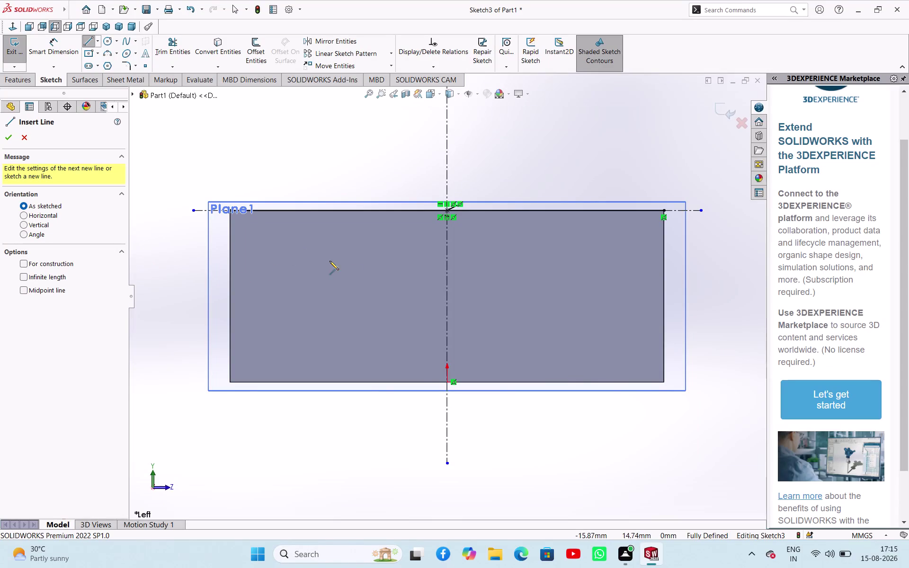
Draw the profile's vertical rise and first horizontal steps from the block's top edge.
click(449, 211)
click(361, 210)
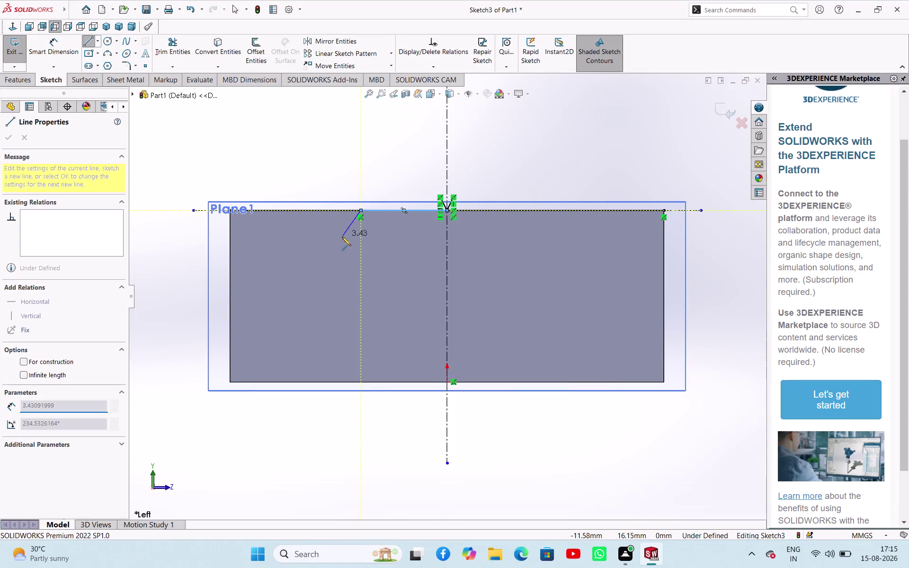
click(364, 155)
click(340, 158)
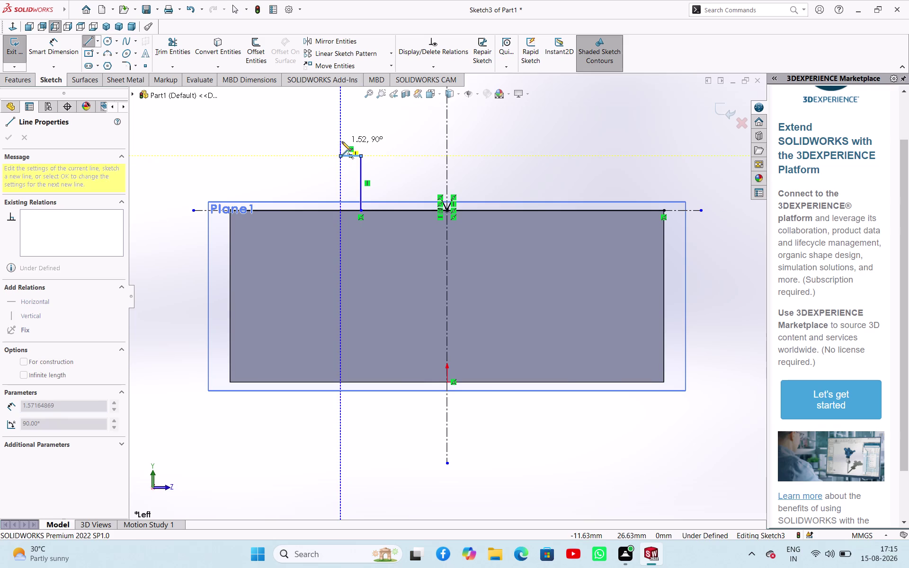
click(341, 139)
click(382, 138)
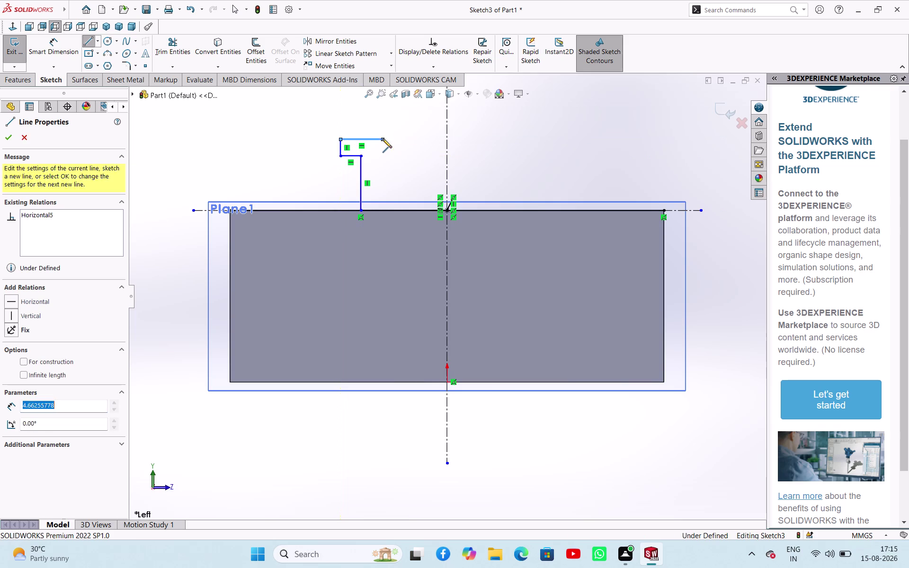
click(384, 124)
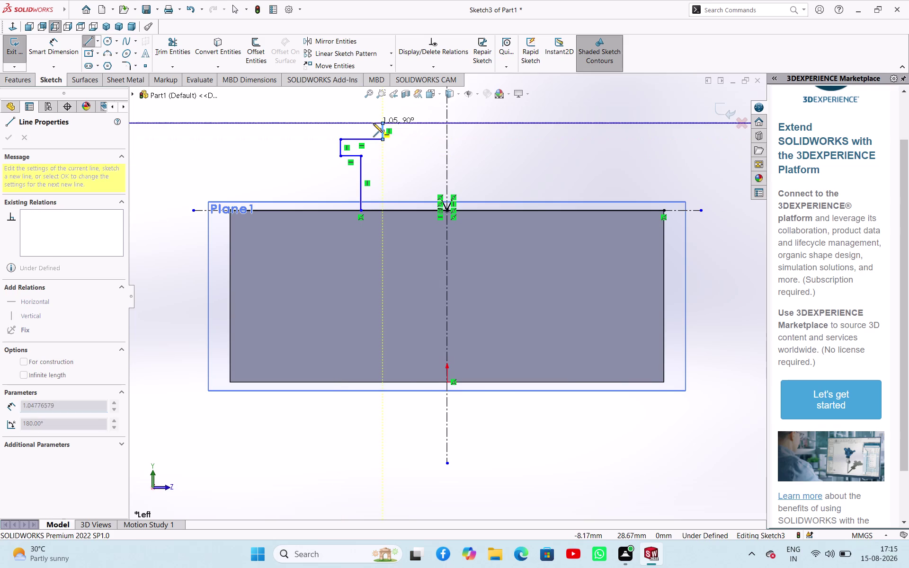
click(368, 123)
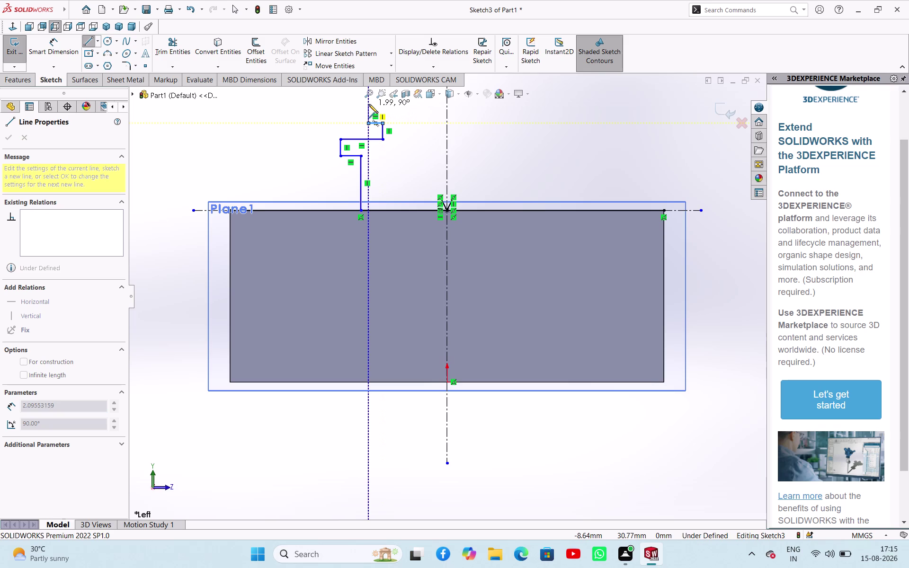
Add the top segment, slope, short drop and final line to the centerline, ending the chain.
scroll(down, 3)
scroll(down, 3)
scroll(up, 3)
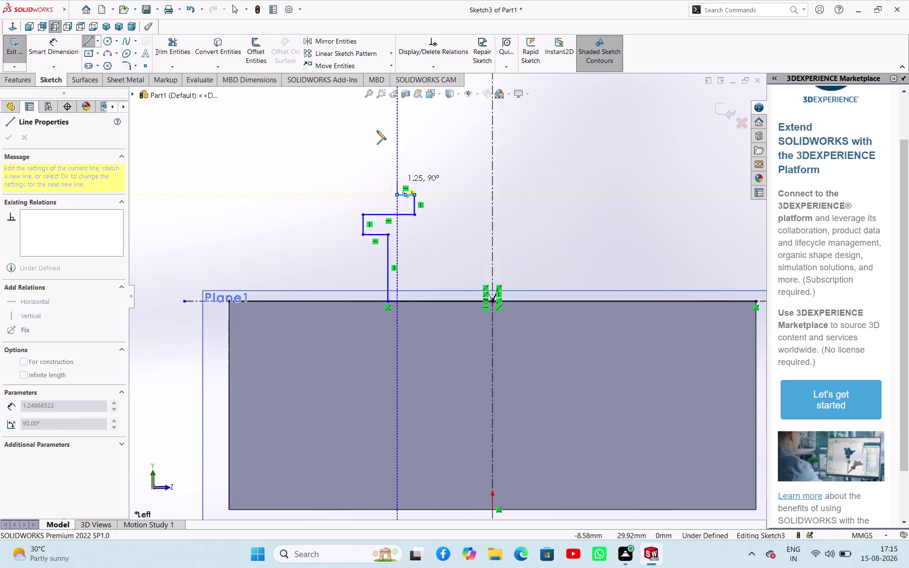
scroll(up, 3)
scroll(down, 3)
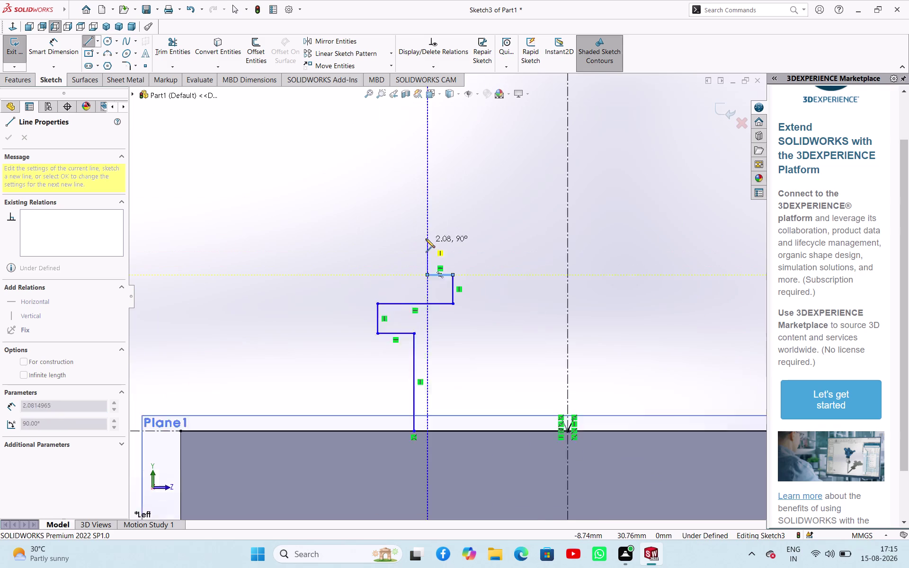
scroll(down, 3)
click(430, 254)
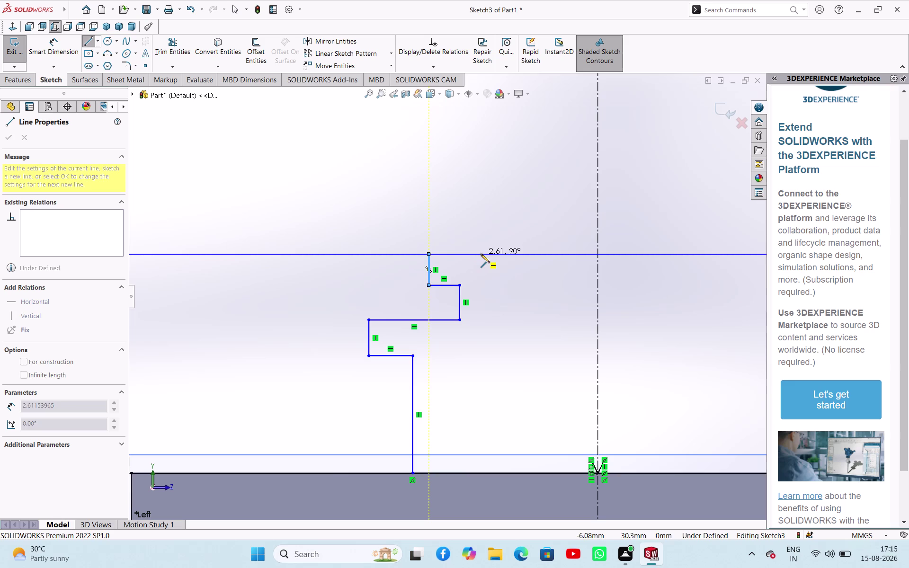
click(481, 254)
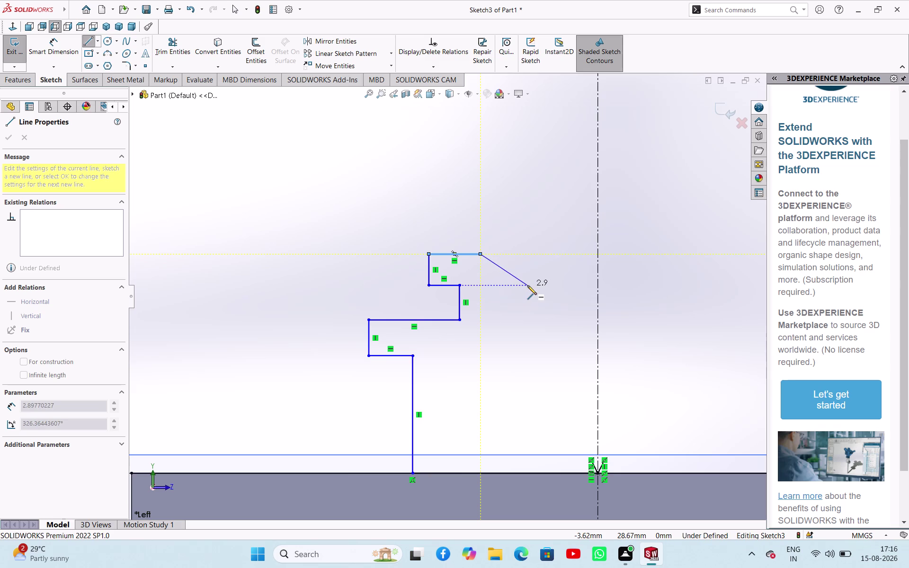
click(528, 286)
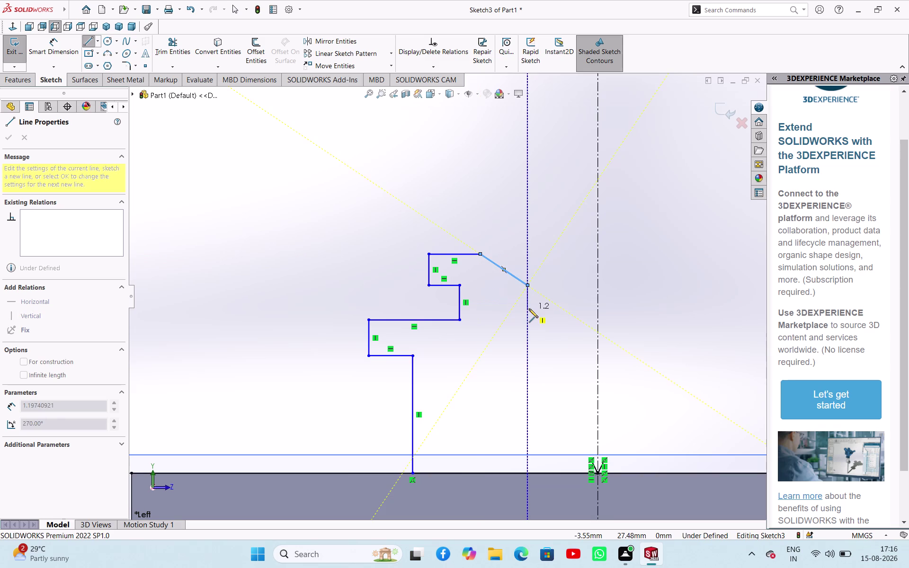
click(529, 308)
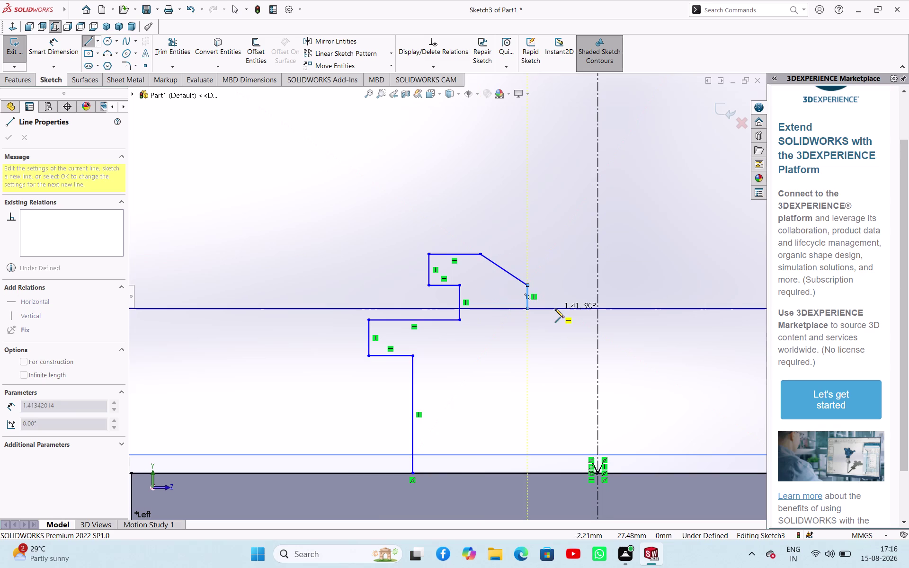
click(598, 310)
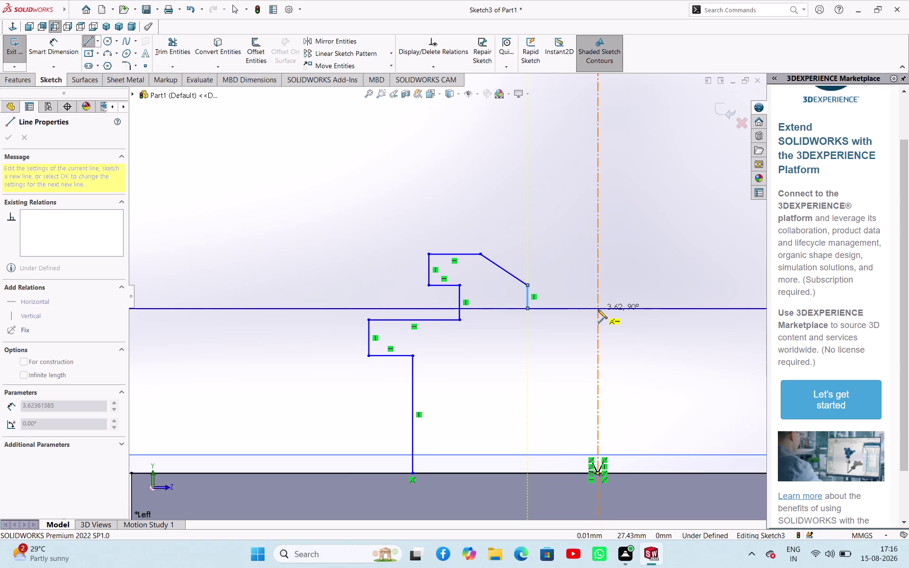
right_click(353, 155)
click(366, 166)
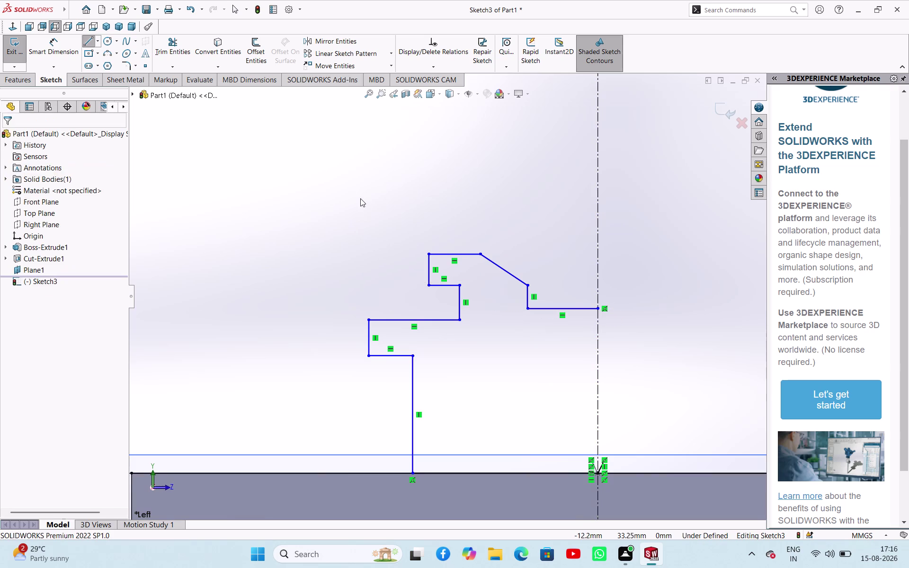
scroll(up, 3)
scroll(up, 3)
scroll(down, 3)
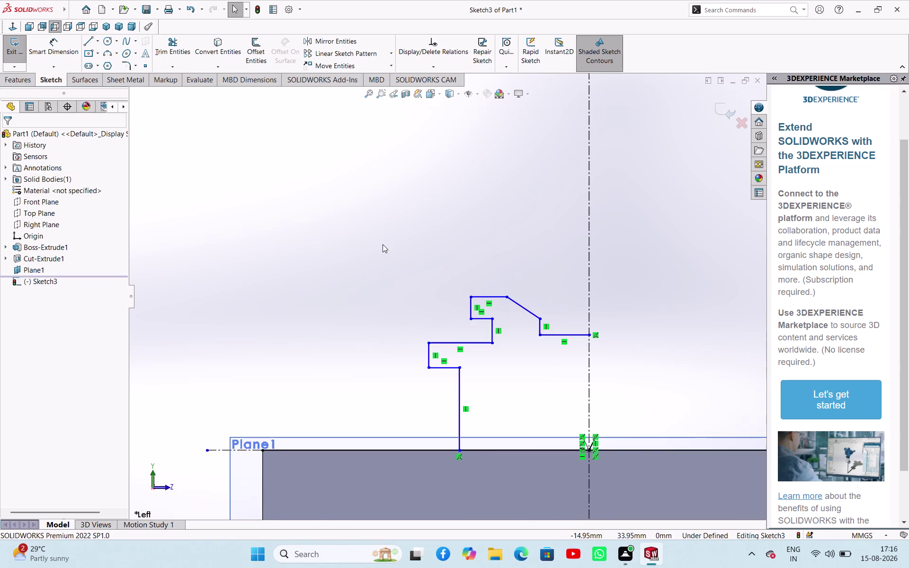
scroll(up, 3)
scroll(up, 3)
scroll(down, 3)
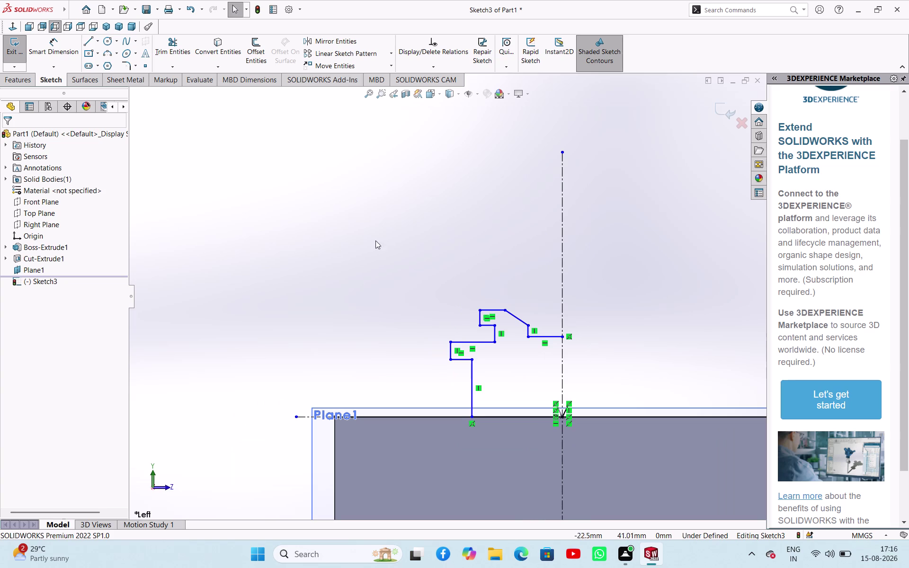
right_drag(371, 272, 387, 176)
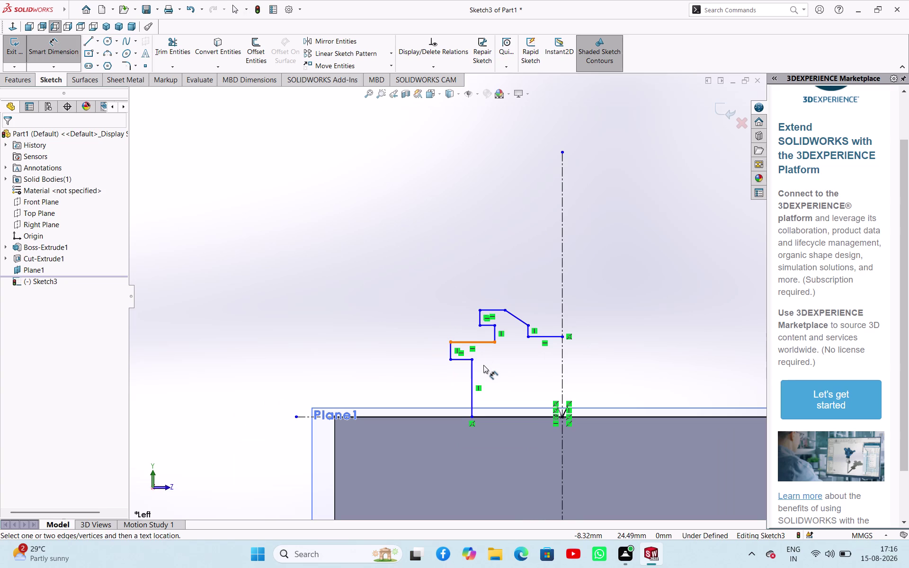
Dimension the outer vertical line 24 mm from the centerline.
click(562, 375)
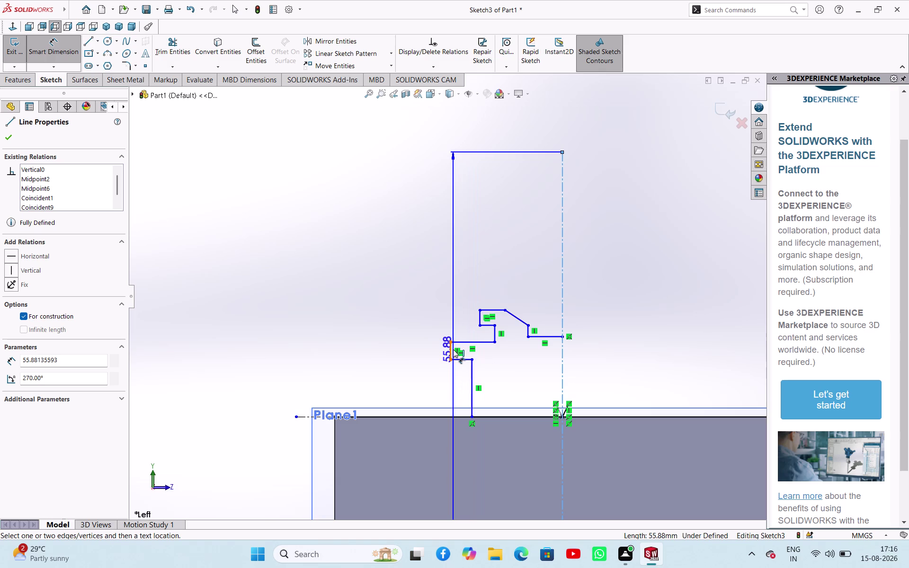
click(451, 349)
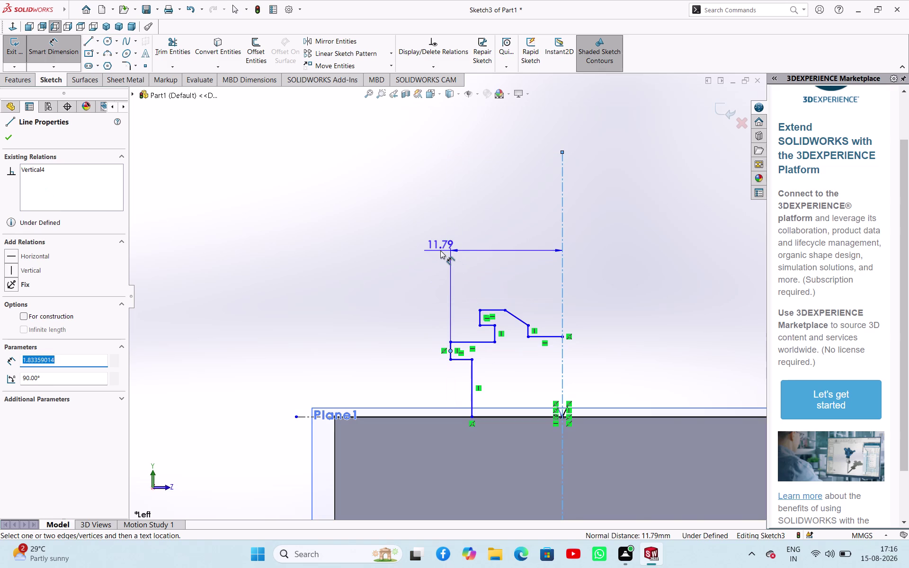
click(441, 251)
text(2)
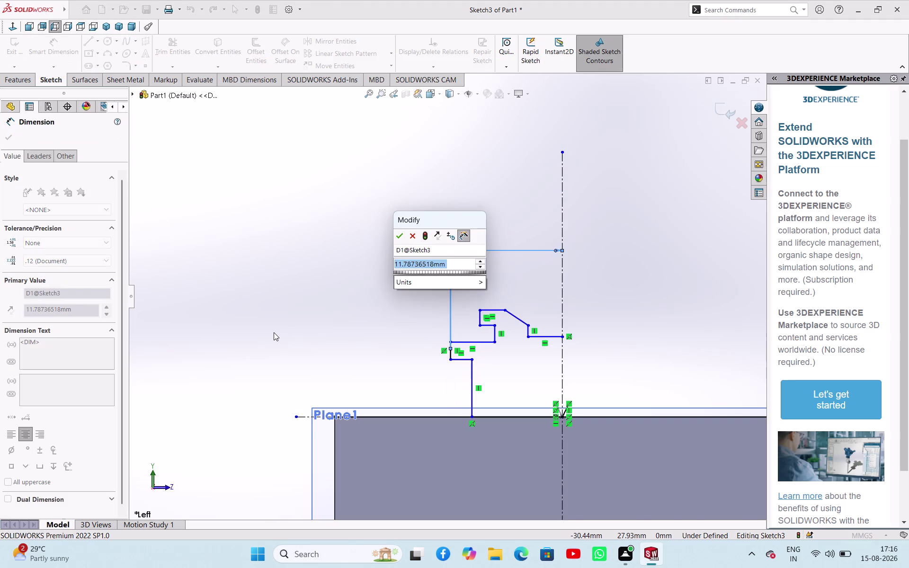
text(4)
key(Return)
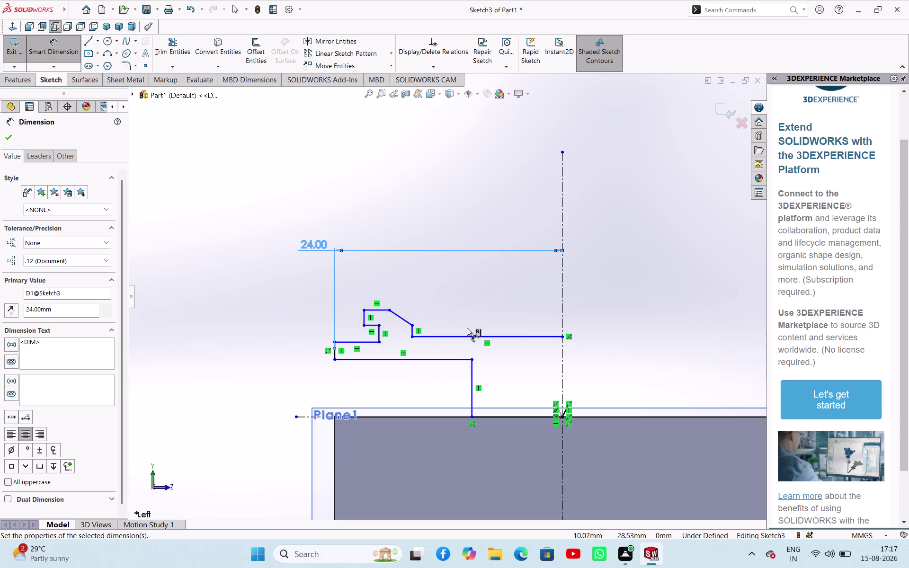
Dimension the top horizontal line 54 mm above the block's bottom edge.
scroll(up, 3)
scroll(down, 3)
scroll(up, 3)
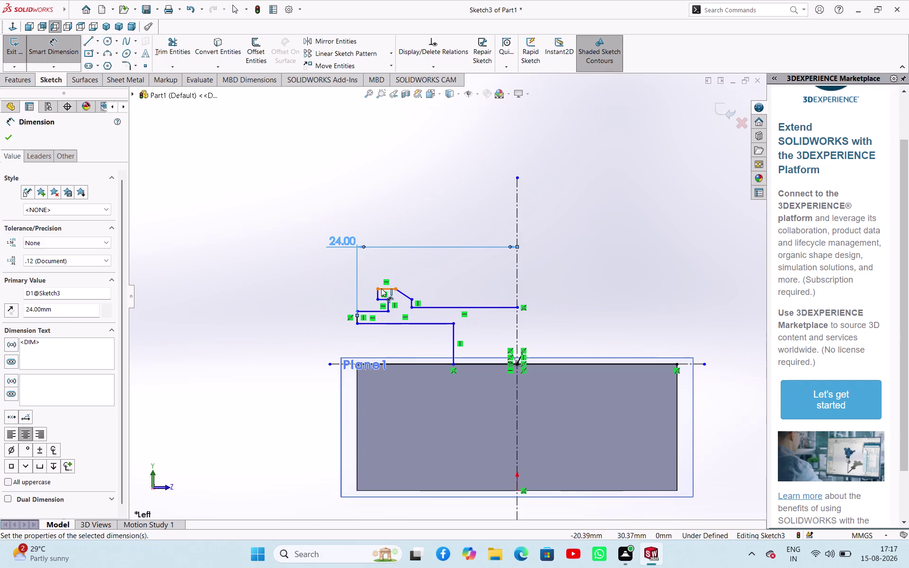
click(381, 288)
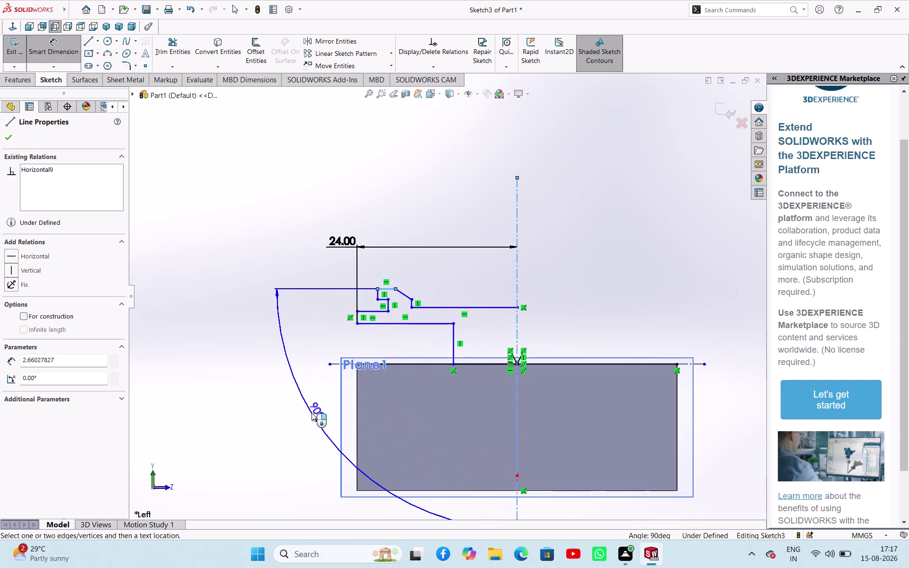
key(Escape)
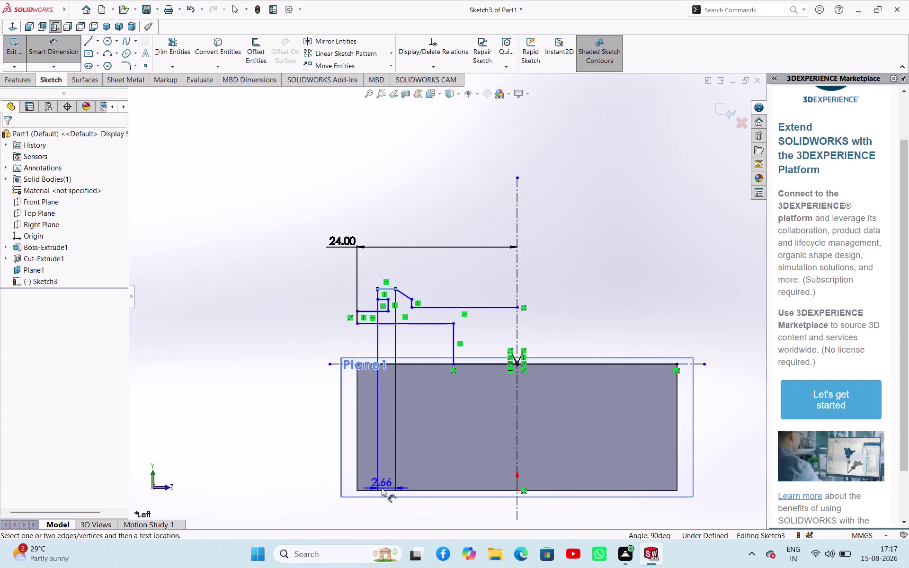
click(382, 489)
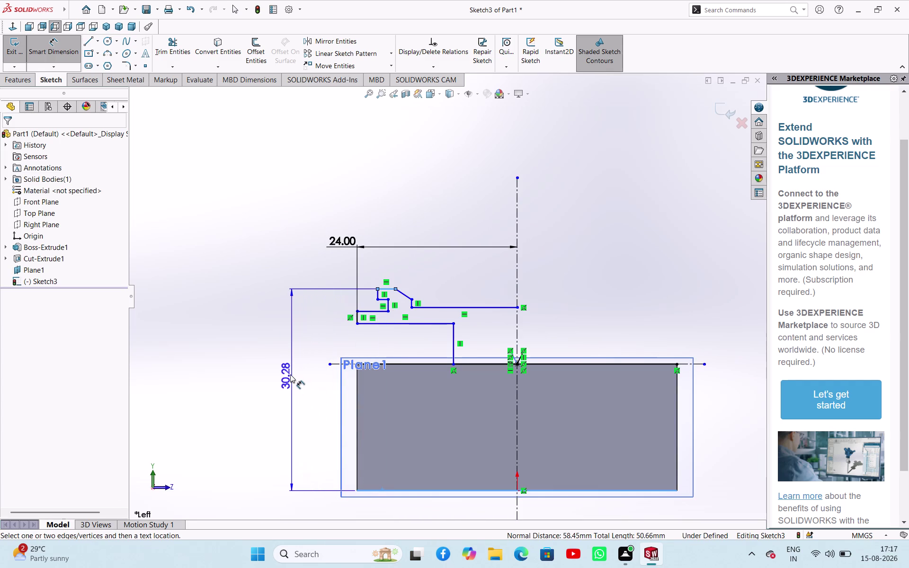
click(289, 374)
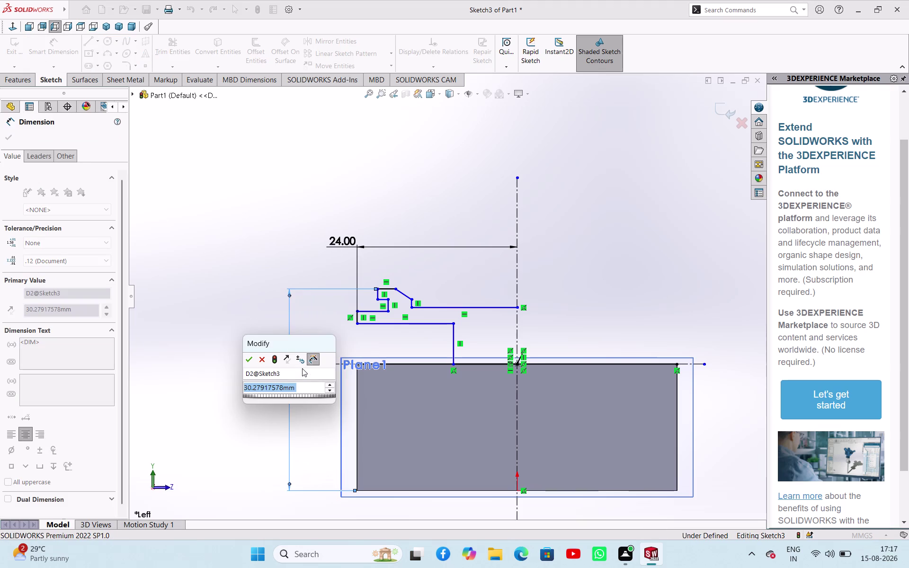
text(54)
key(Return)
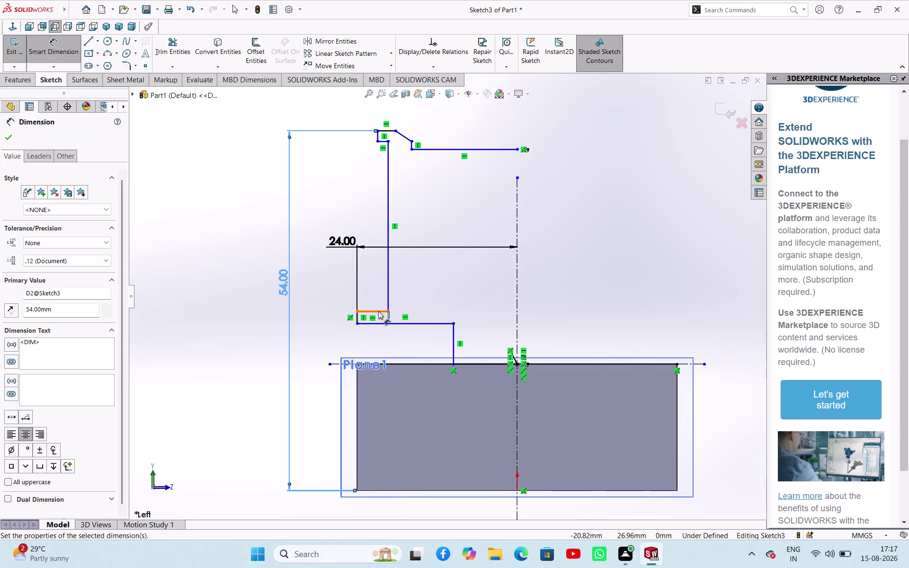
Dimension a horizontal step 43 mm above the block's bottom edge.
click(383, 142)
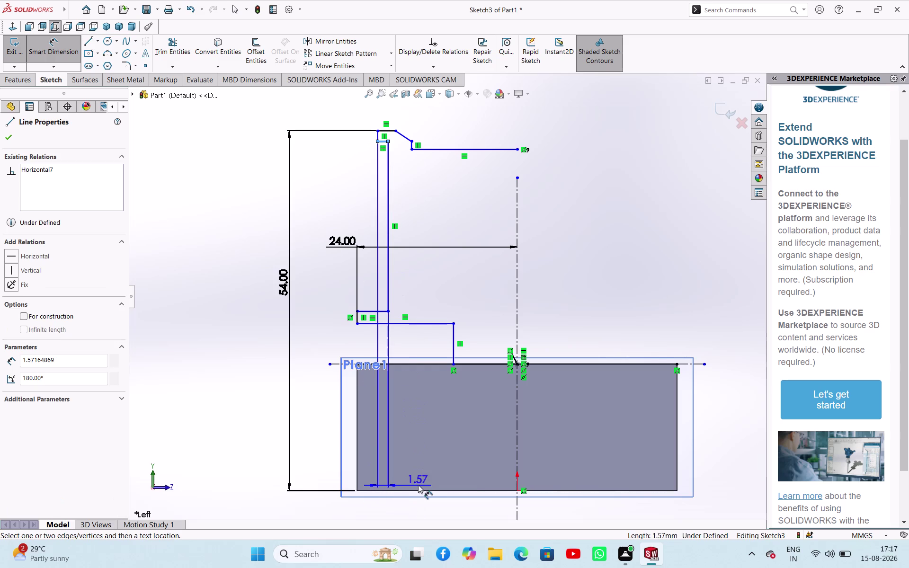
click(419, 492)
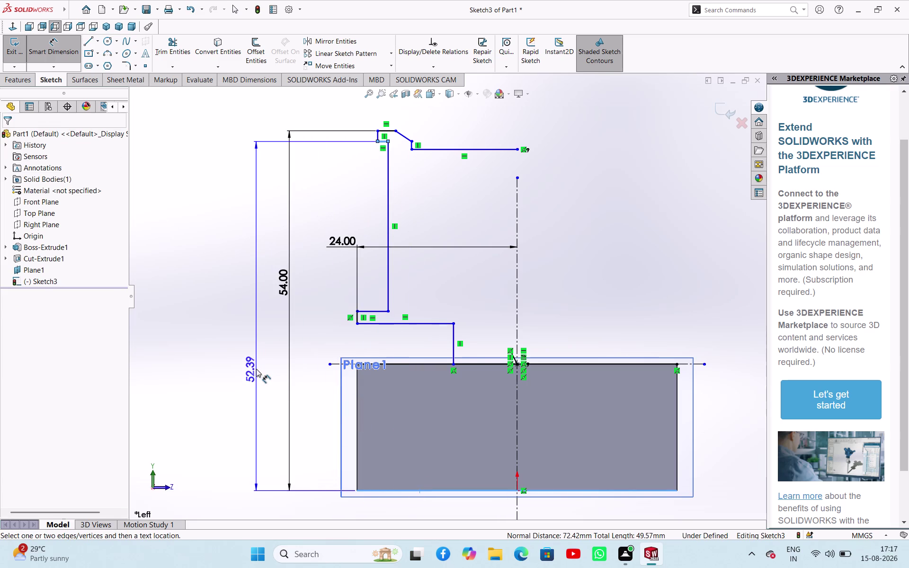
click(256, 368)
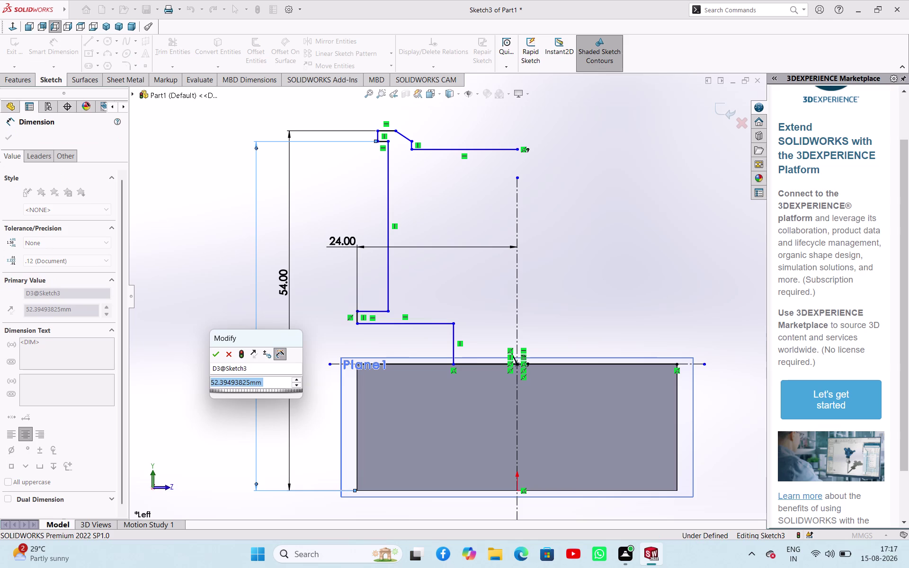
text(43)
key(Return)
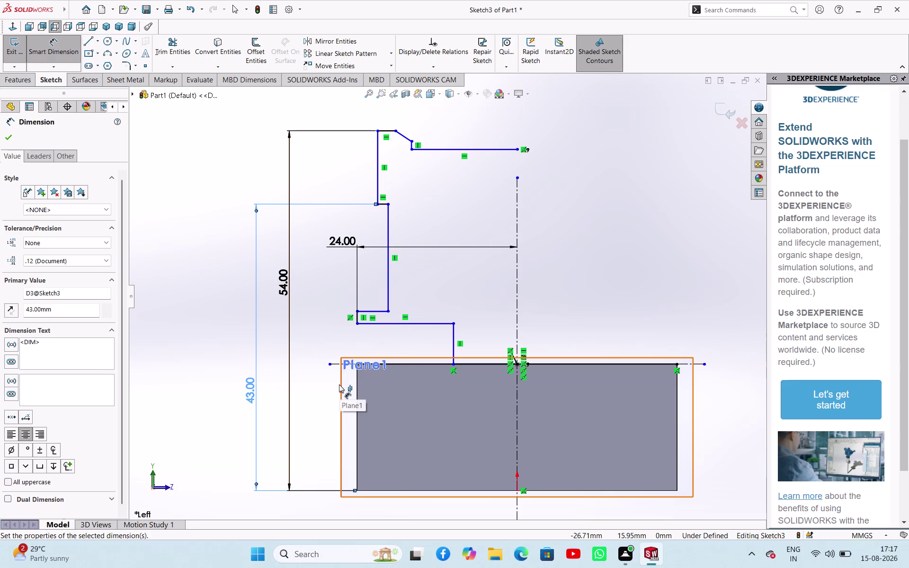
Dimension the lower step line 32 mm above the base line.
scroll(down, 3)
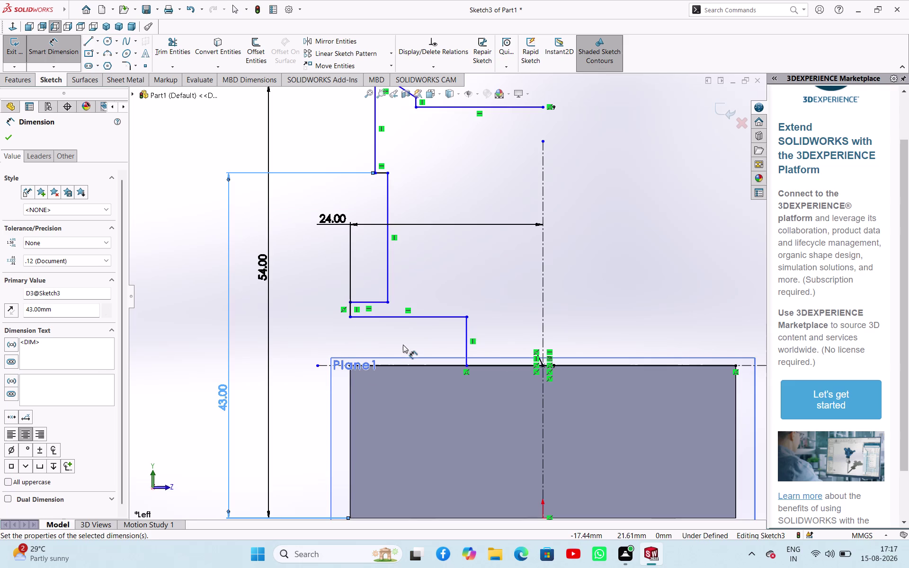
scroll(up, 3)
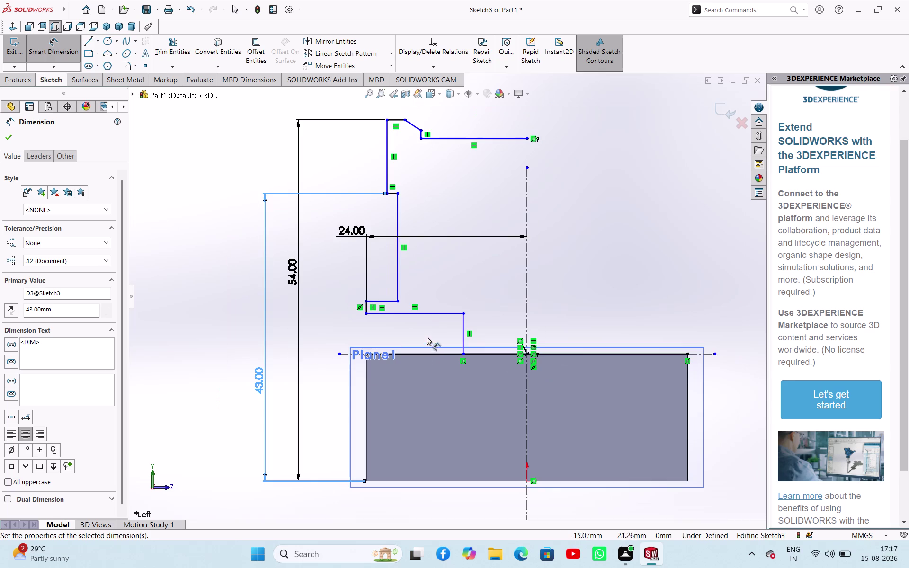
click(436, 316)
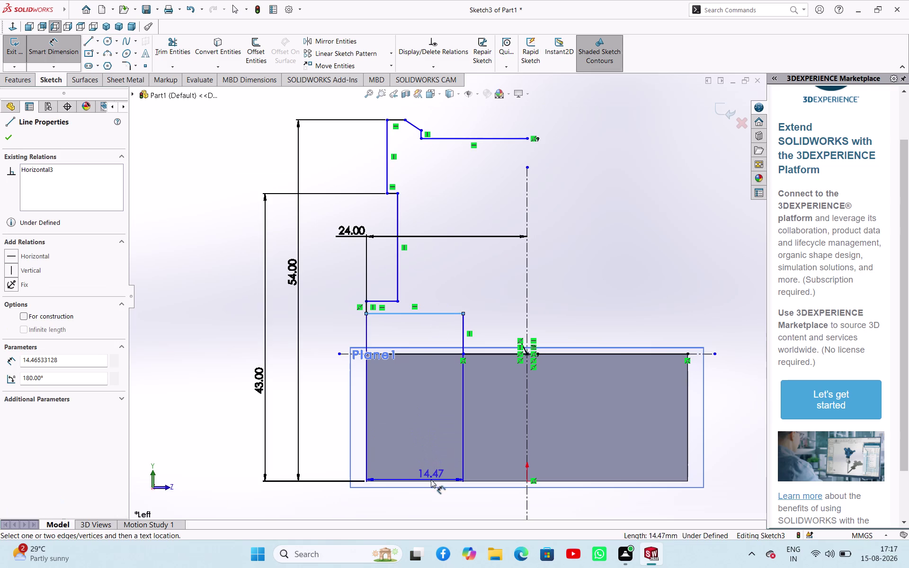
click(432, 482)
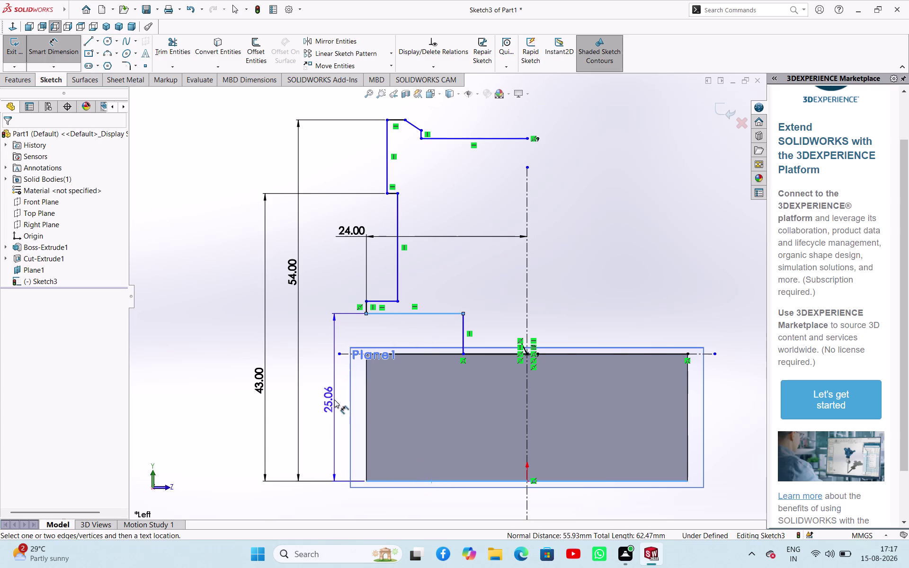
click(334, 400)
text(32)
key(Return)
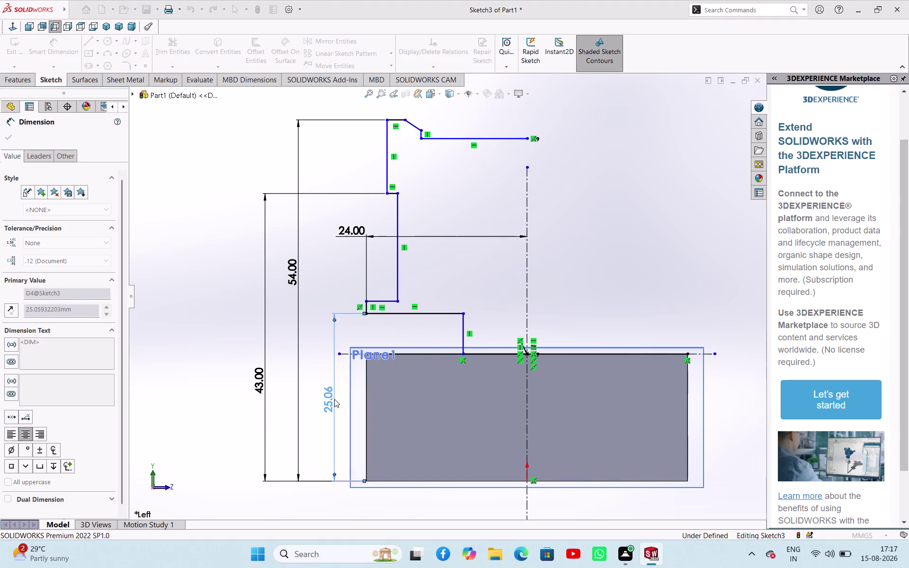
right_click(236, 284)
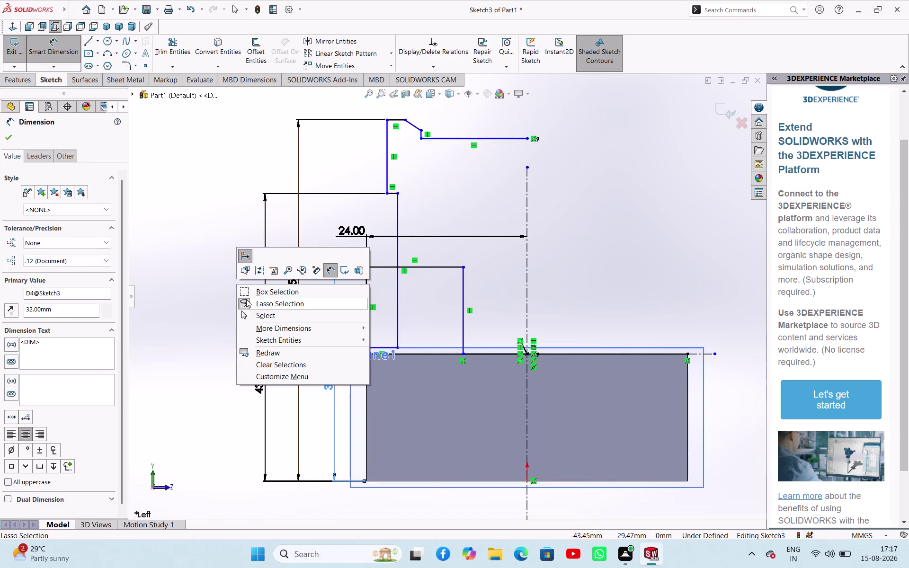
Drag the middle step higher and dimension it 38 mm above the base line.
click(258, 316)
drag(389, 346, 390, 345)
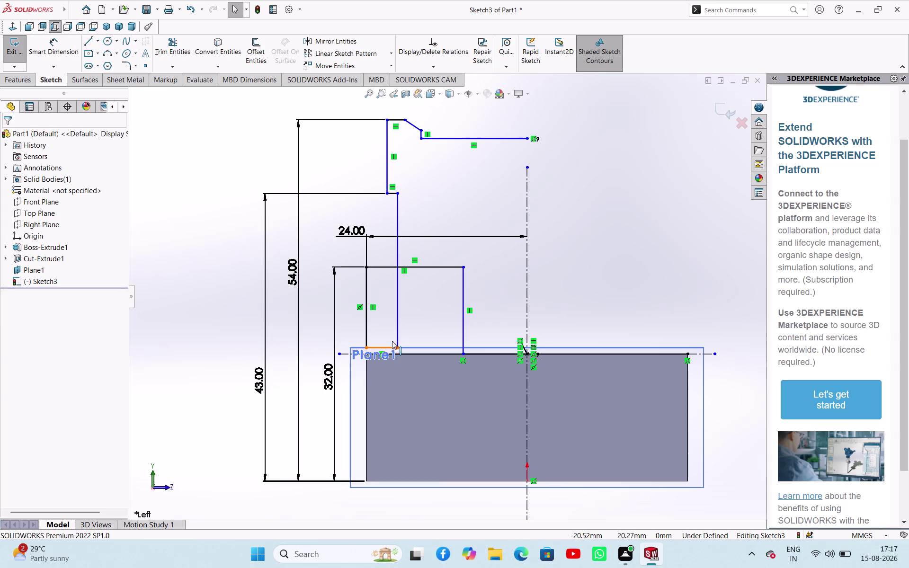
drag(391, 346, 389, 245)
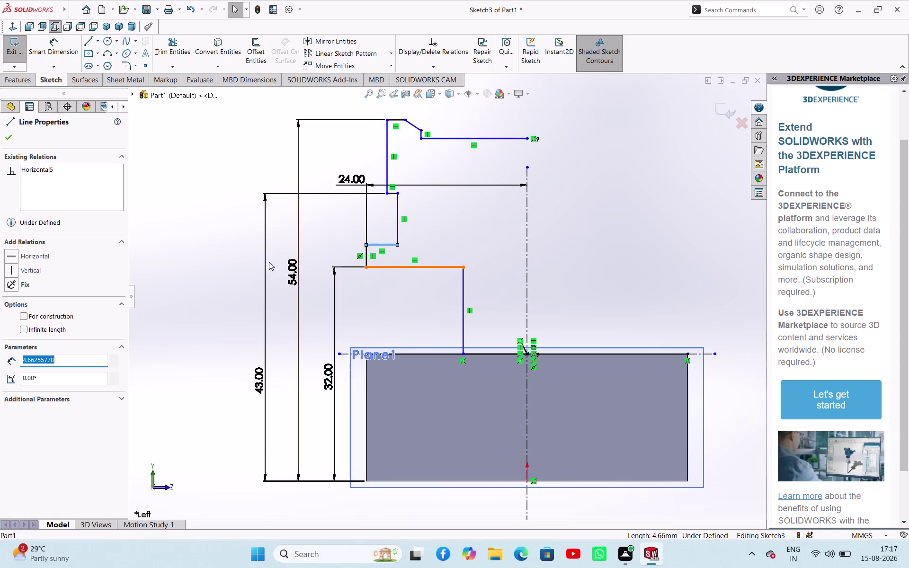
right_drag(229, 270, 214, 151)
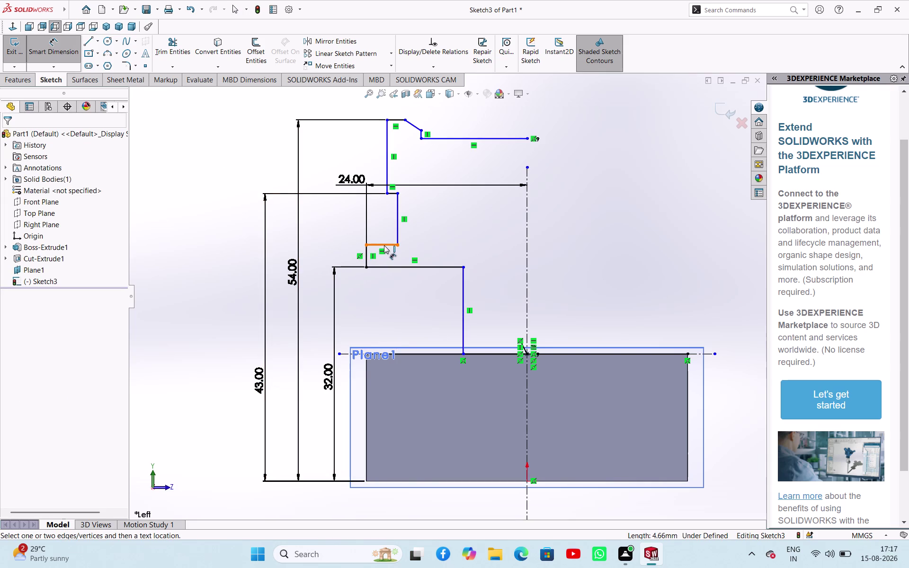
click(384, 245)
click(407, 480)
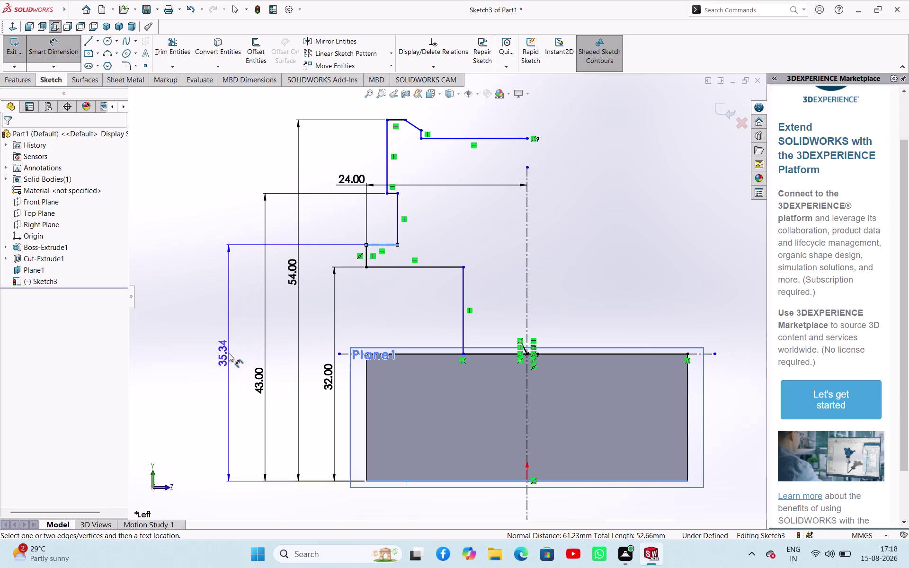
click(229, 353)
text(38)
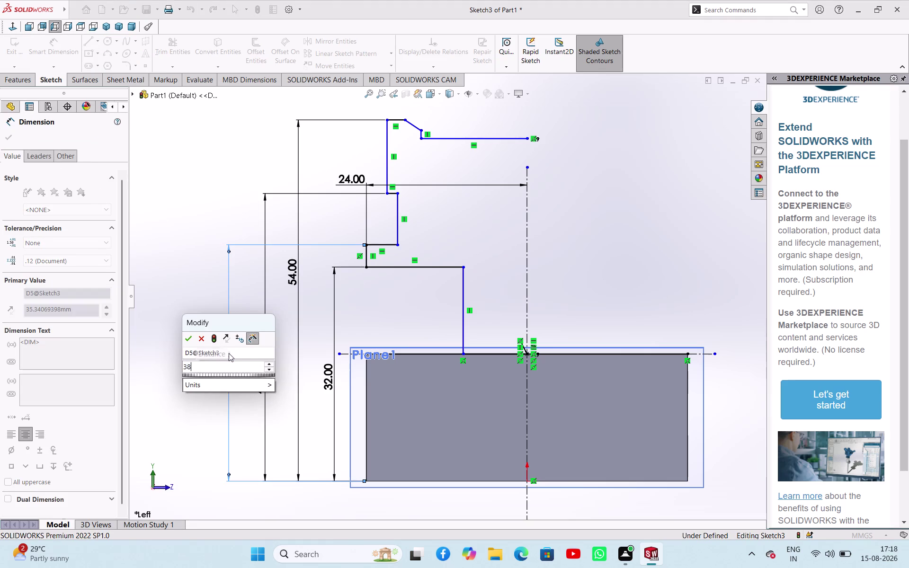
key(Return)
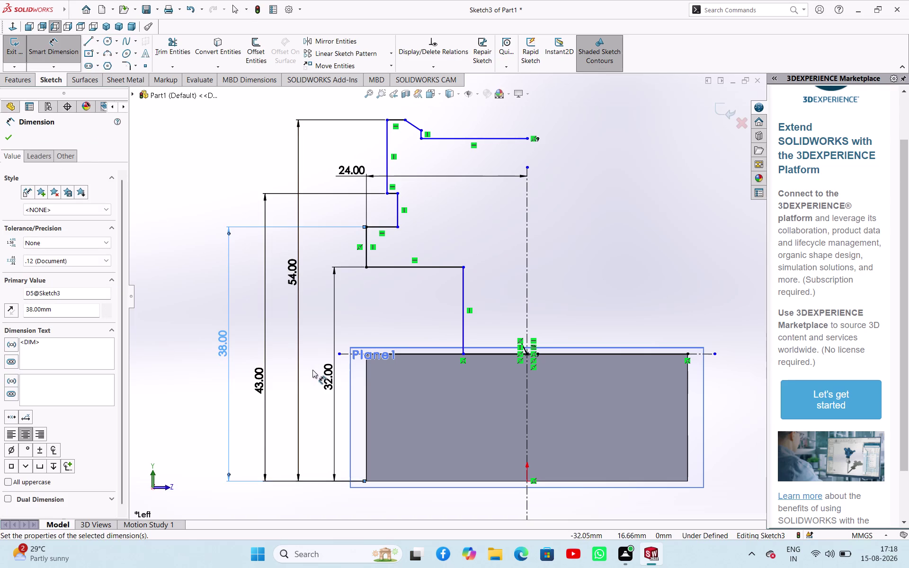
Set a 3 mm vertical gap between the middle step and the line above.
click(421, 130)
click(389, 225)
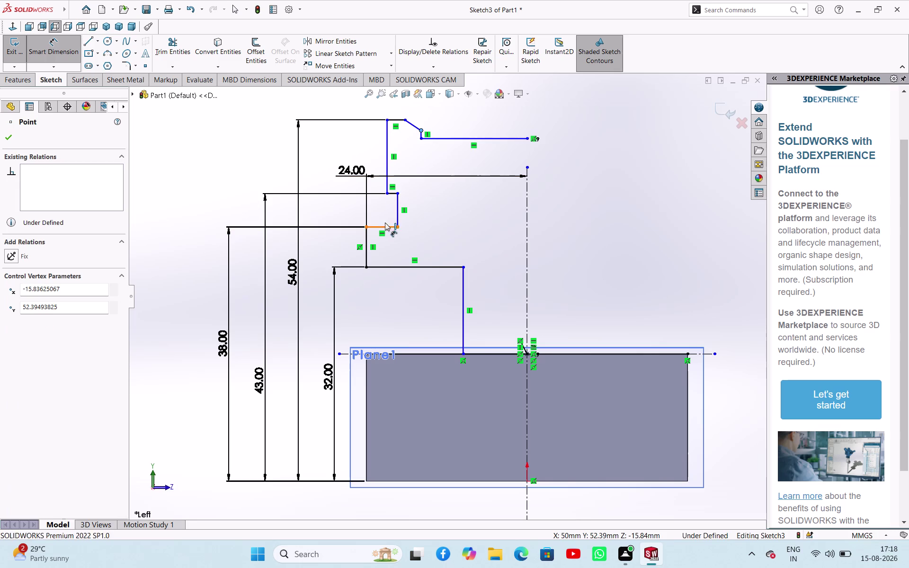
click(314, 198)
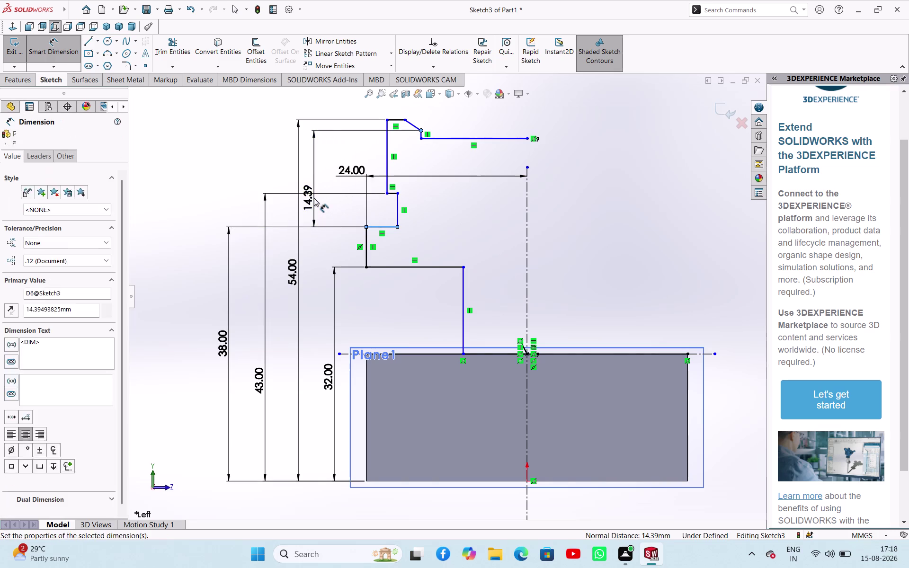
key(3)
key(Return)
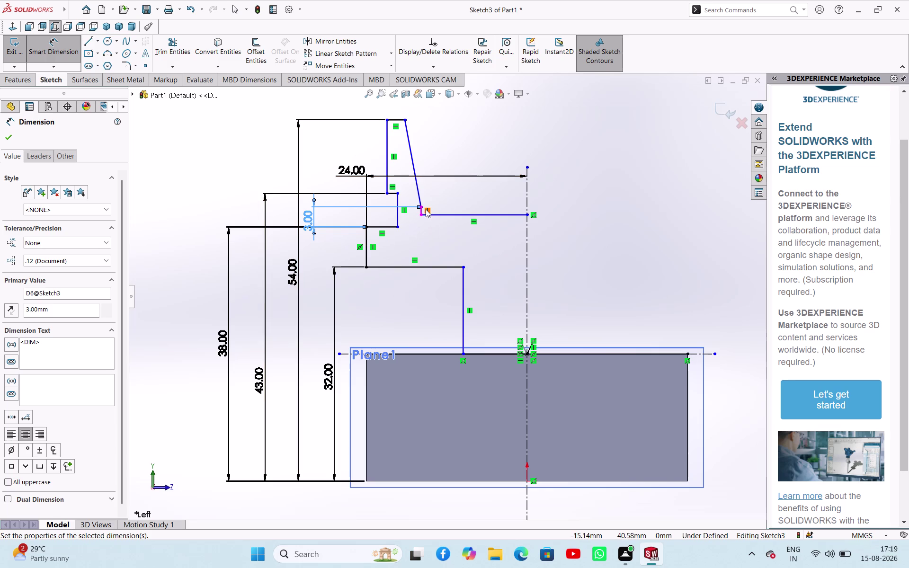
scroll(down, 3)
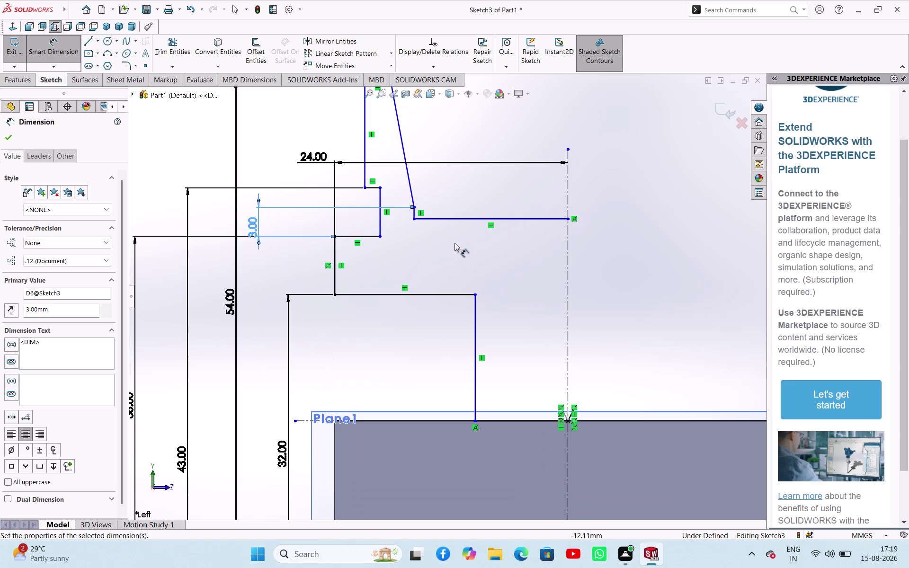
Dimension the slanted edge's top corner 27/2 (13.5 mm) from the centerline.
scroll(up, 3)
scroll(down, 3)
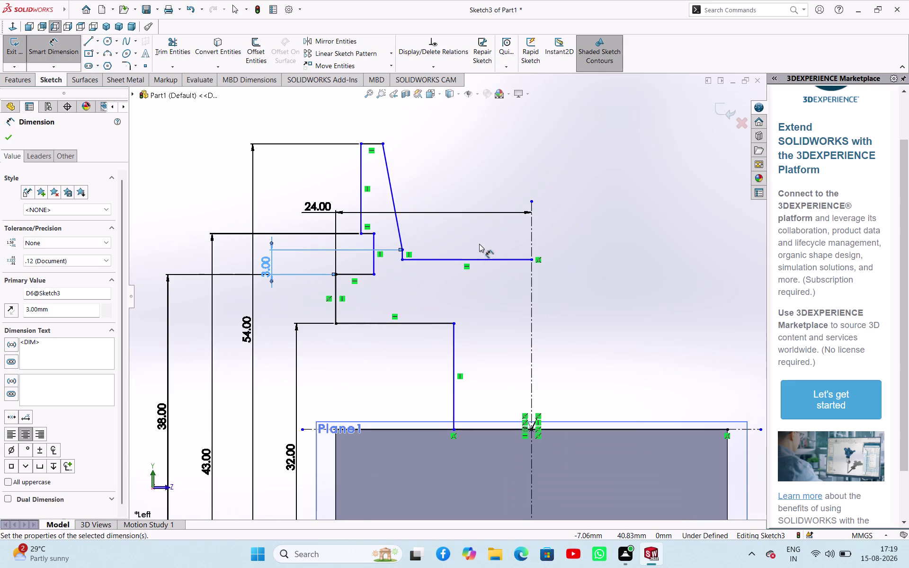
click(384, 144)
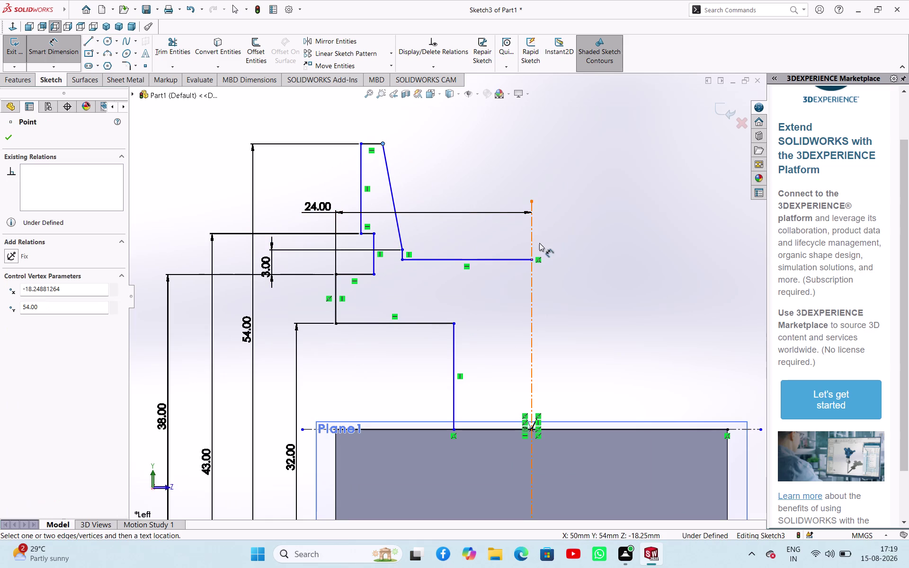
click(531, 242)
click(494, 158)
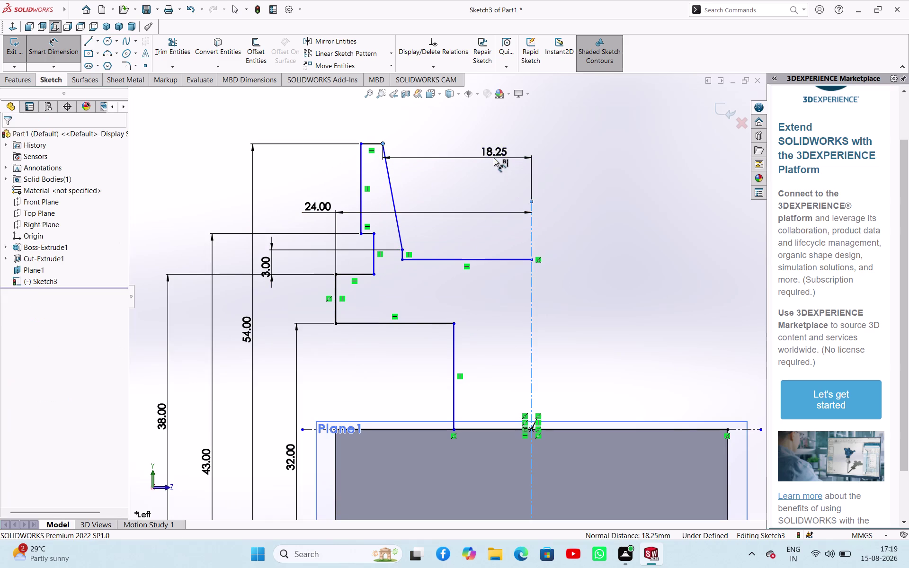
text(27/2)
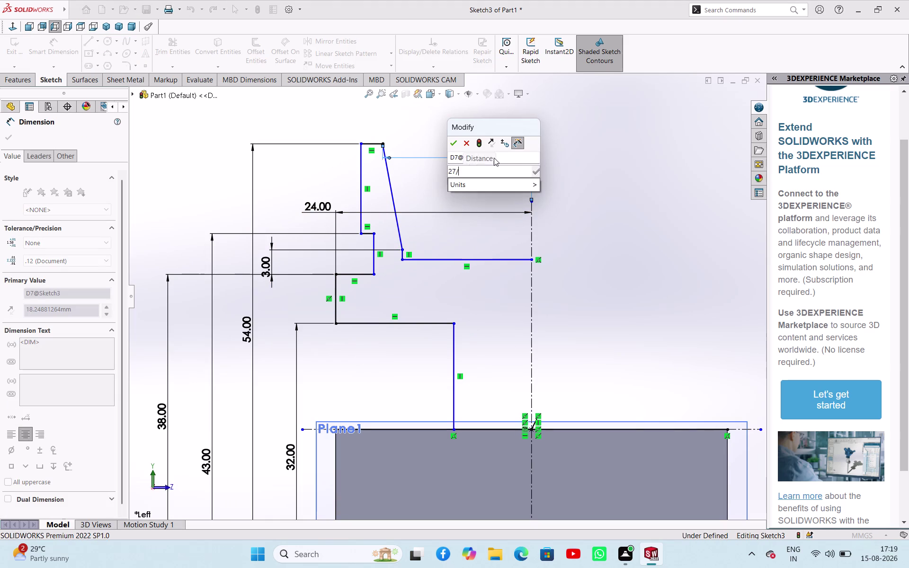
key(Return)
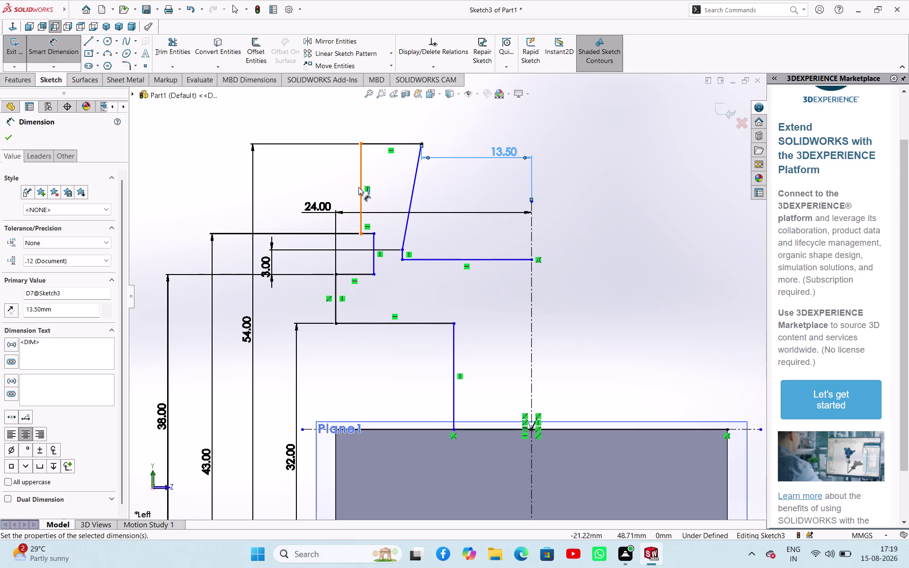
Add an 11 mm height dimension to the top jaw's vertical edge.
click(358, 188)
click(358, 177)
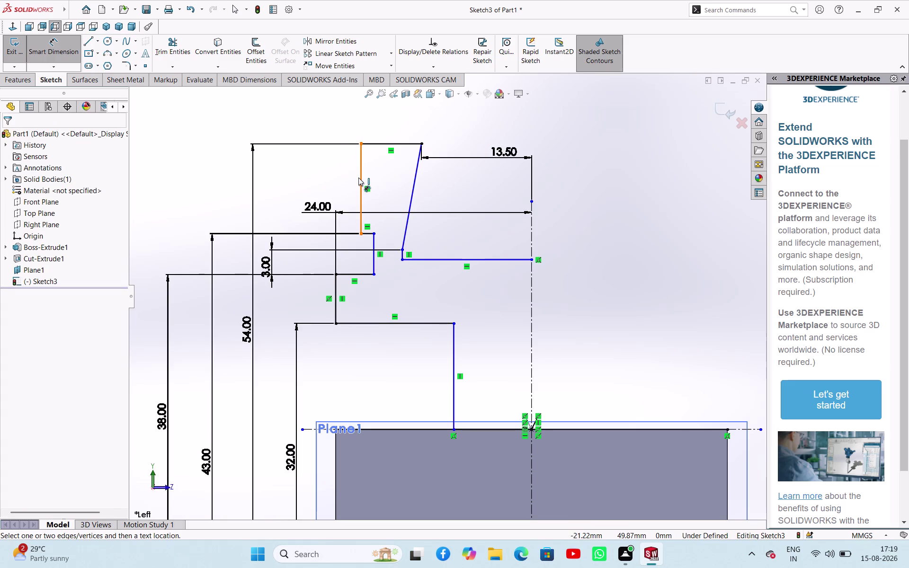
click(300, 179)
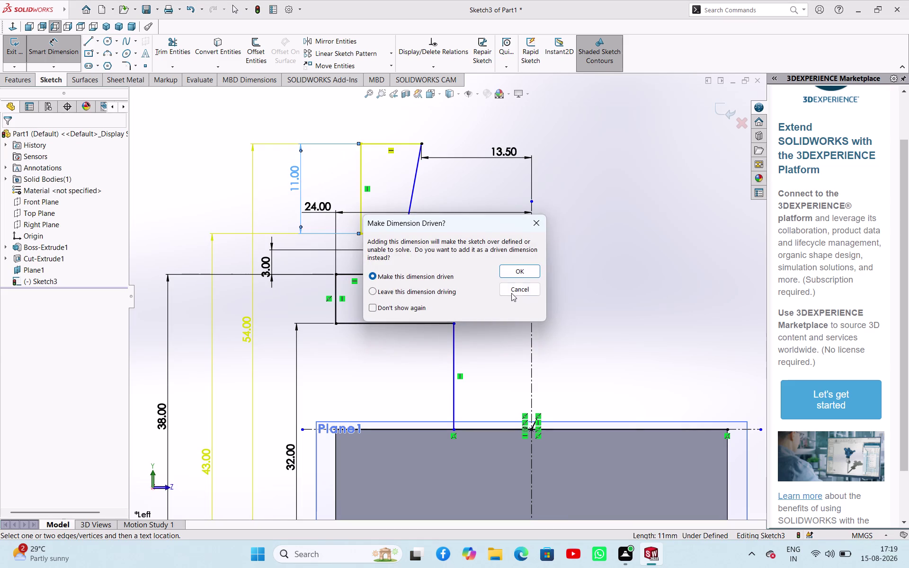
Cancel the over-defining 11 mm dimension and switch back to Select.
click(514, 292)
scroll(up, 3)
scroll(down, 3)
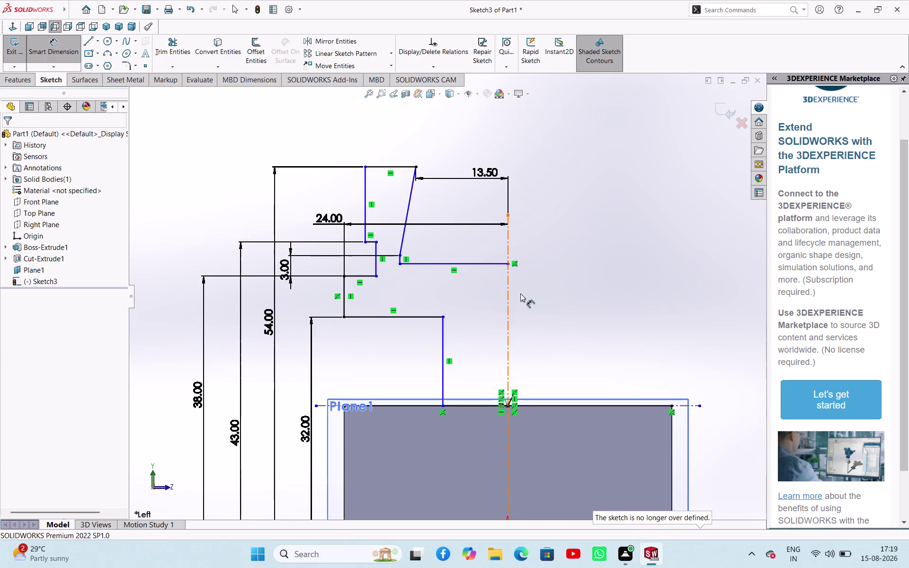
right_click(588, 322)
click(603, 356)
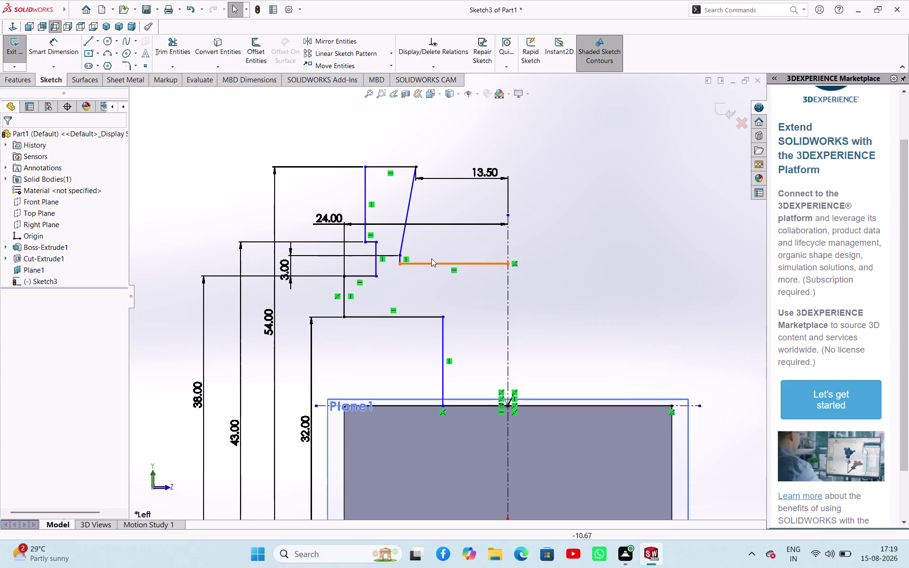
Drag the slanted edge's lower end onto the centerline to form the triangular tip.
drag(401, 259, 426, 254)
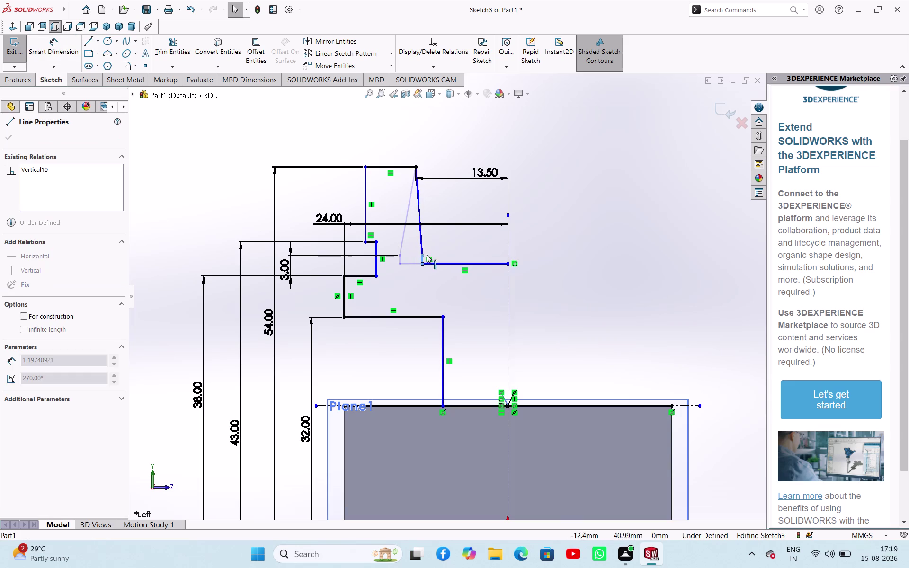
drag(426, 255, 492, 243)
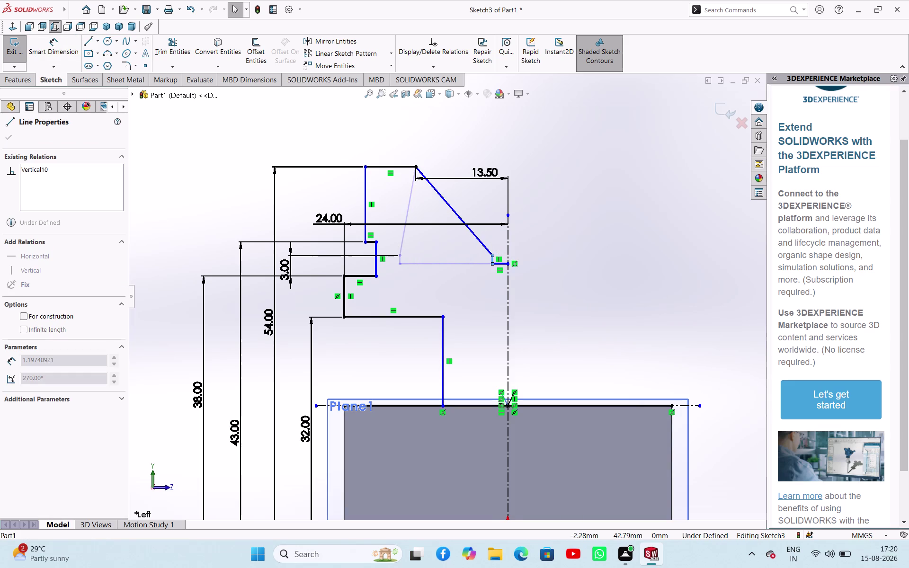
scroll(up, 3)
scroll(down, 3)
scroll(up, 3)
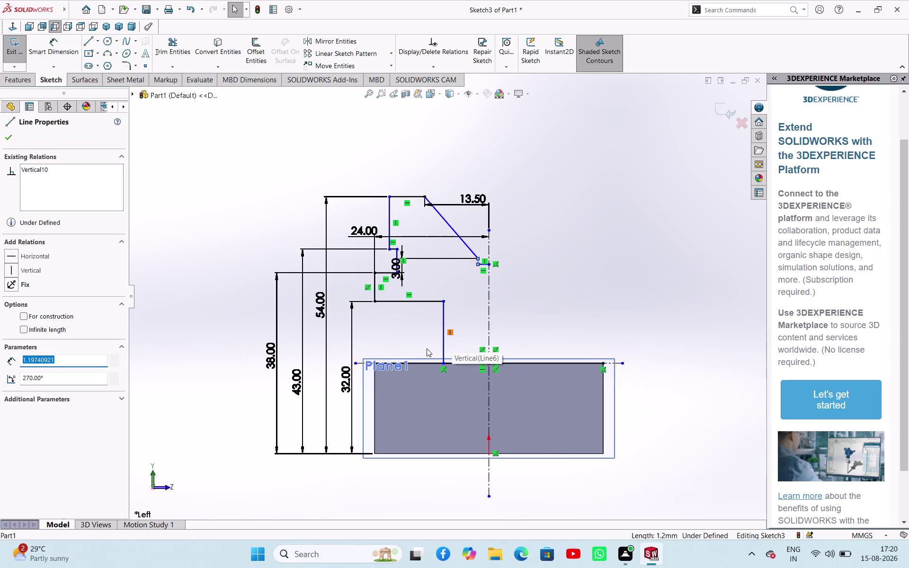
scroll(down, 3)
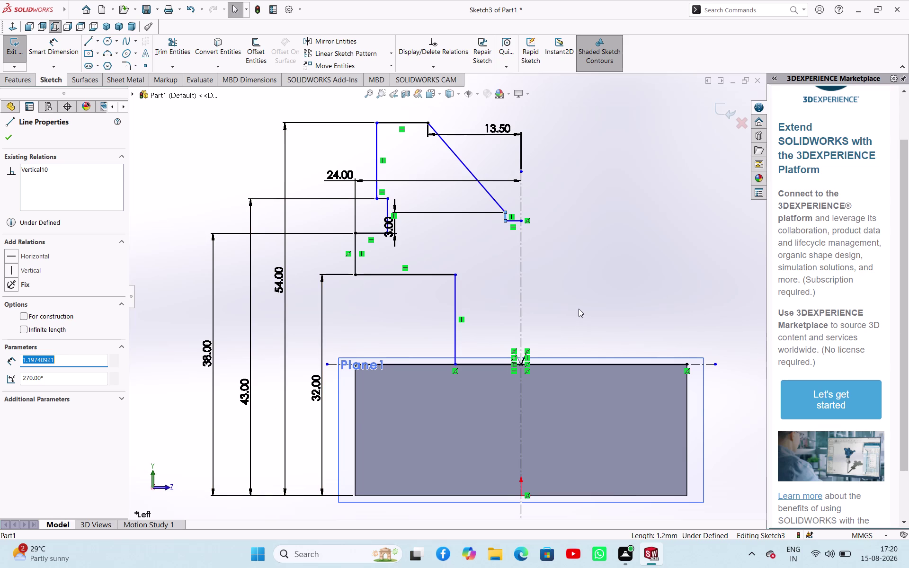
right_drag(621, 310, 628, 258)
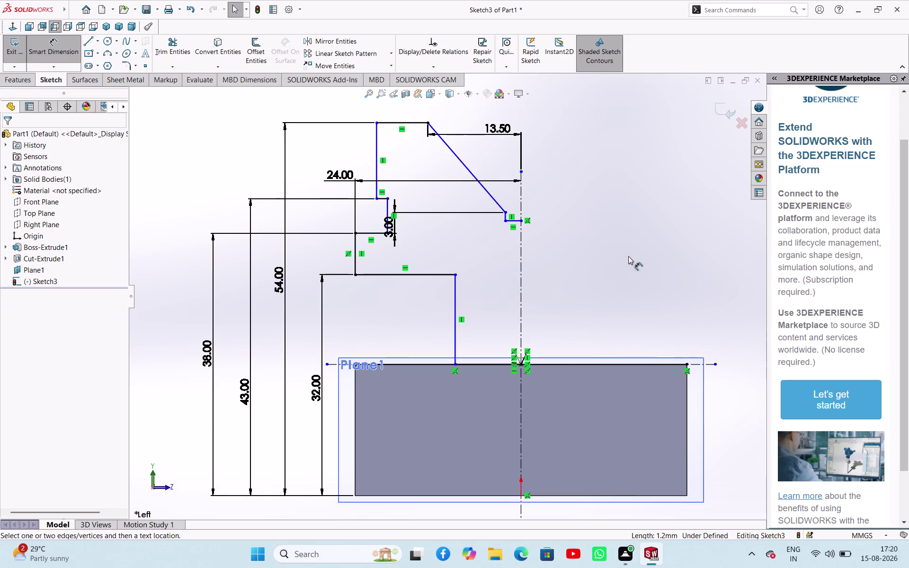
right_drag(629, 258, 628, 255)
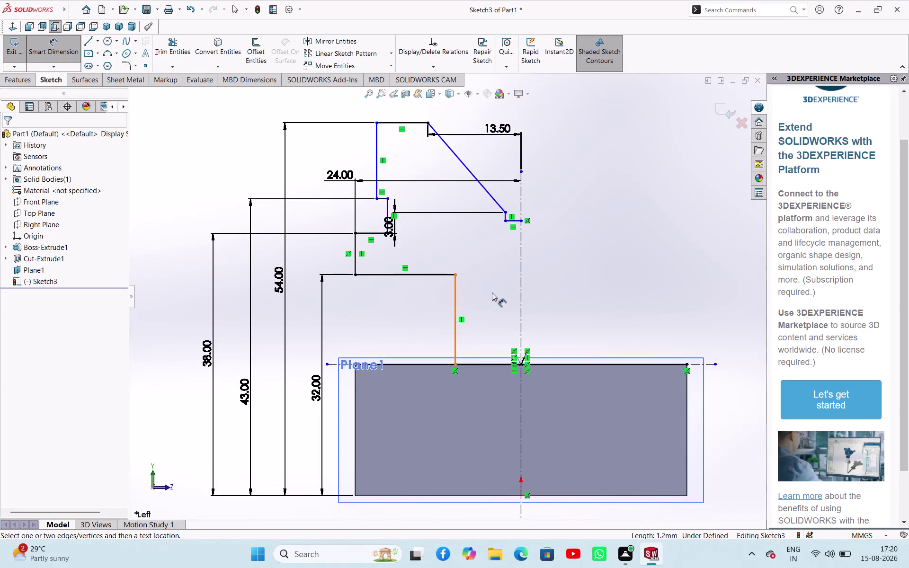
Dimension the slanted edge at 45° to the centerline.
scroll(down, 3)
scroll(down, 3)
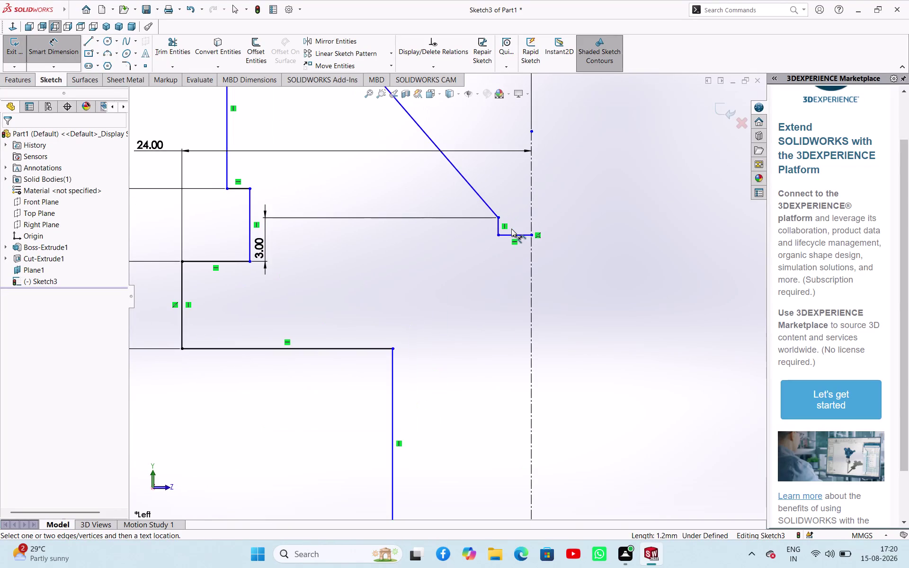
scroll(up, 3)
scroll(up, 3)
scroll(down, 3)
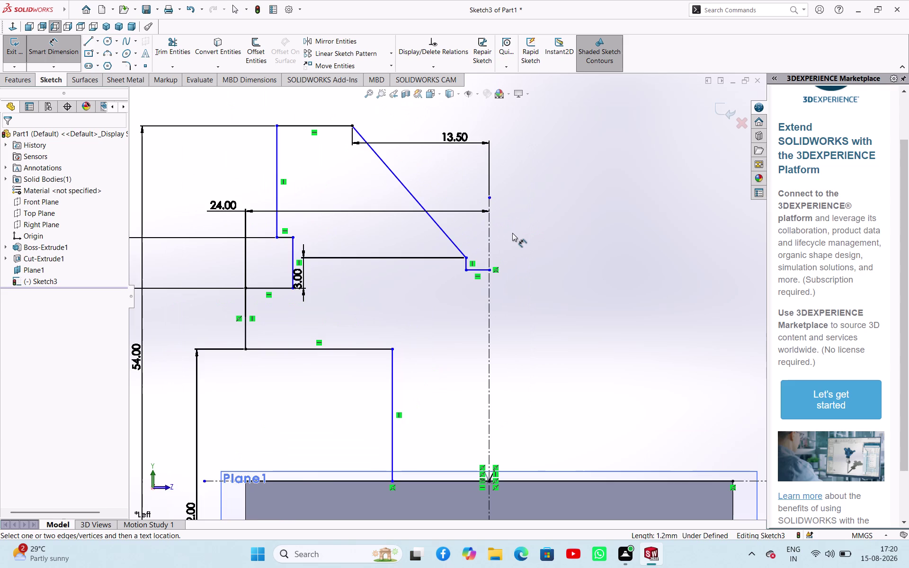
scroll(up, 3)
scroll(down, 3)
scroll(up, 3)
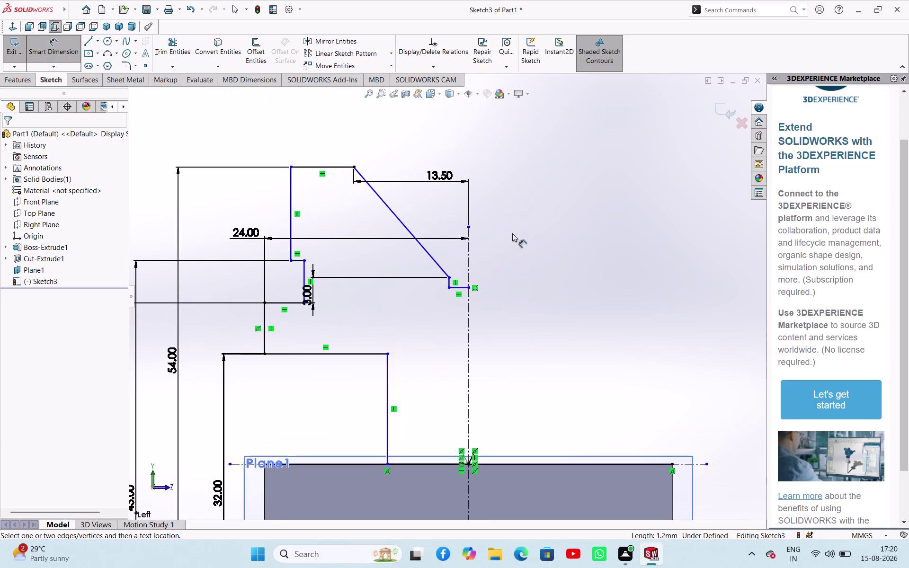
scroll(up, 3)
scroll(down, 3)
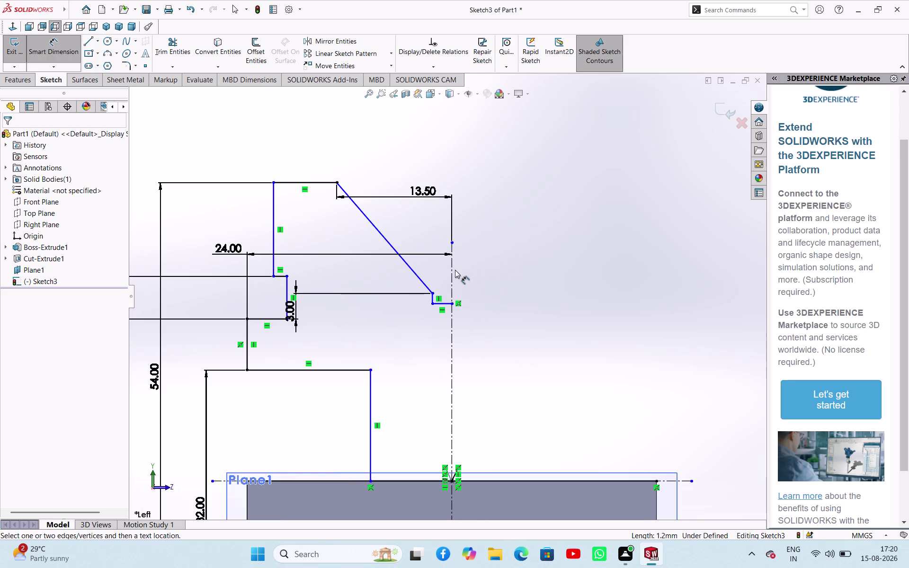
click(452, 272)
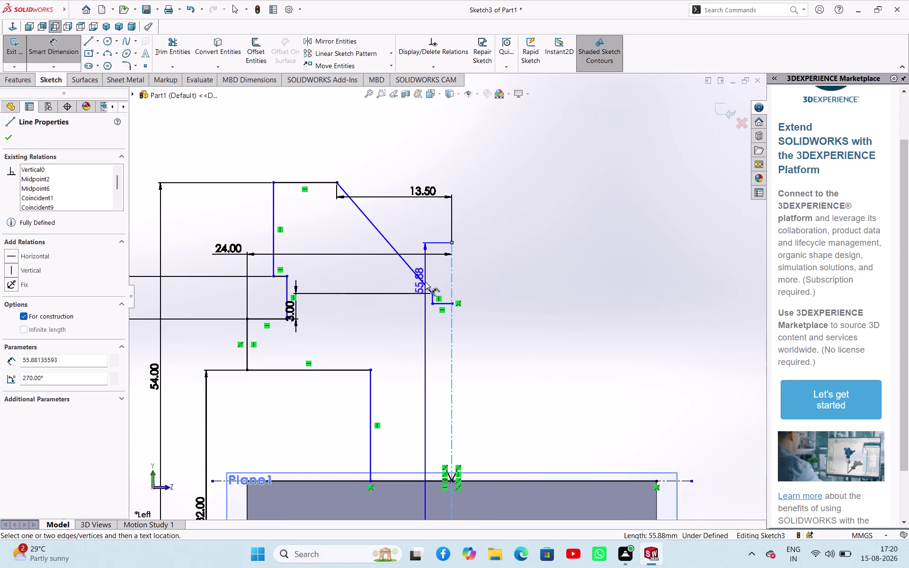
click(425, 283)
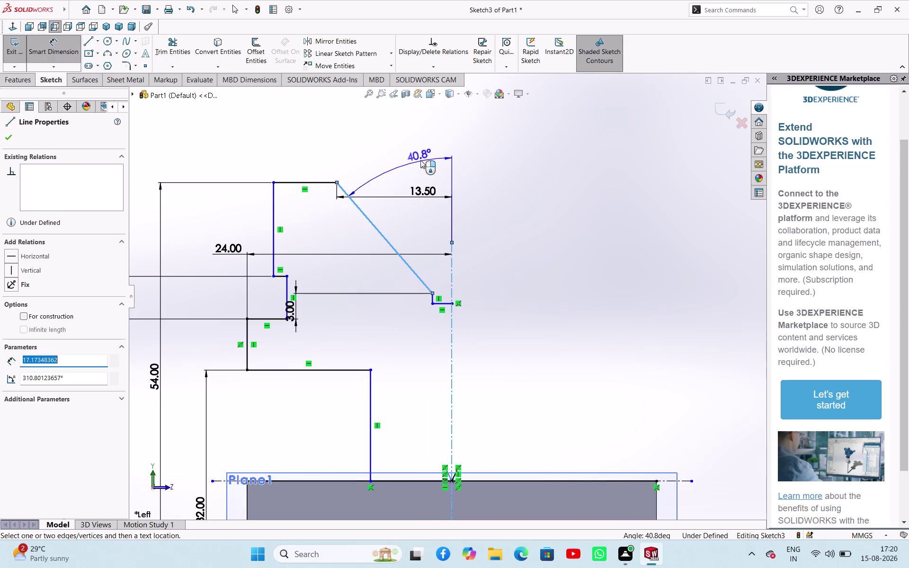
click(425, 155)
key(4)
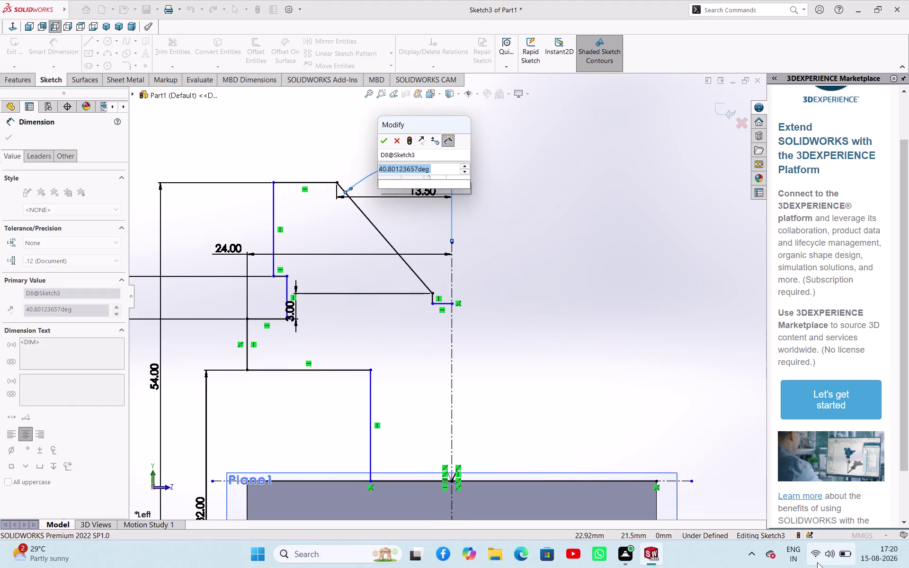
key(5)
key(Return)
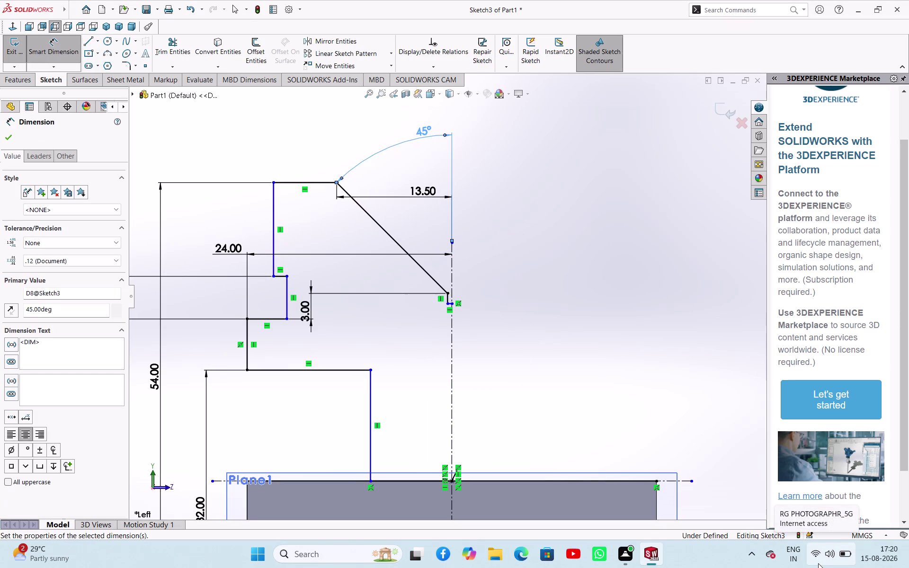
Try dimensioning the short horizontal stub, then decline the over-defining dimension.
scroll(down, 3)
scroll(down, 3)
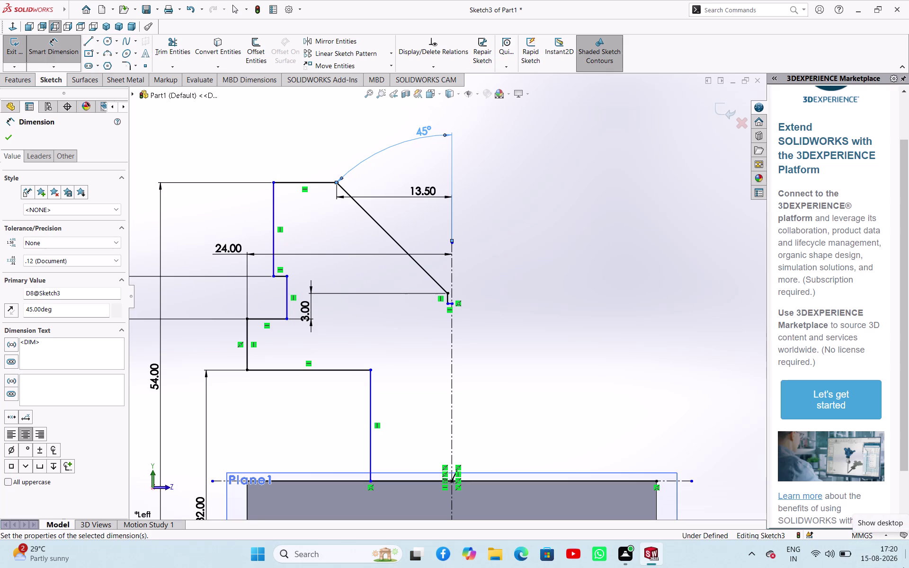
scroll(down, 3)
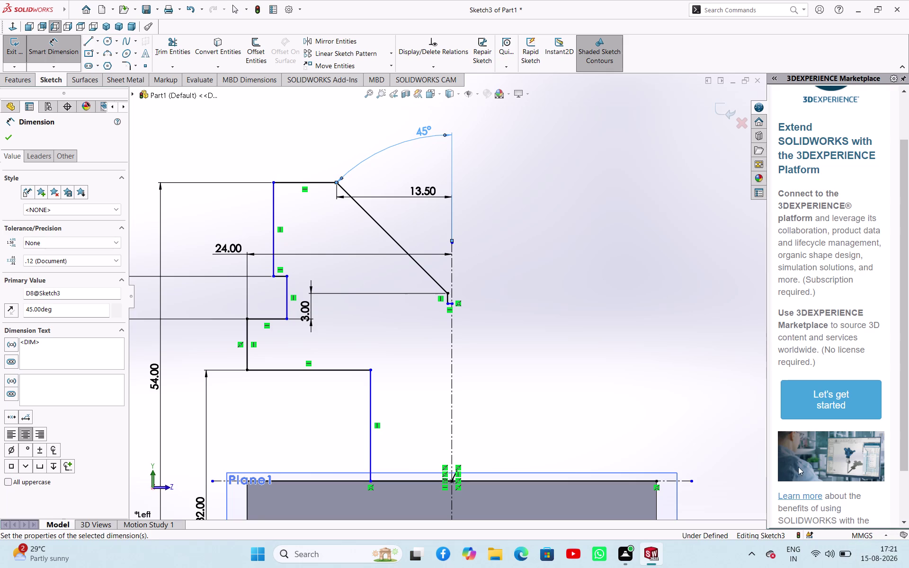
scroll(down, 3)
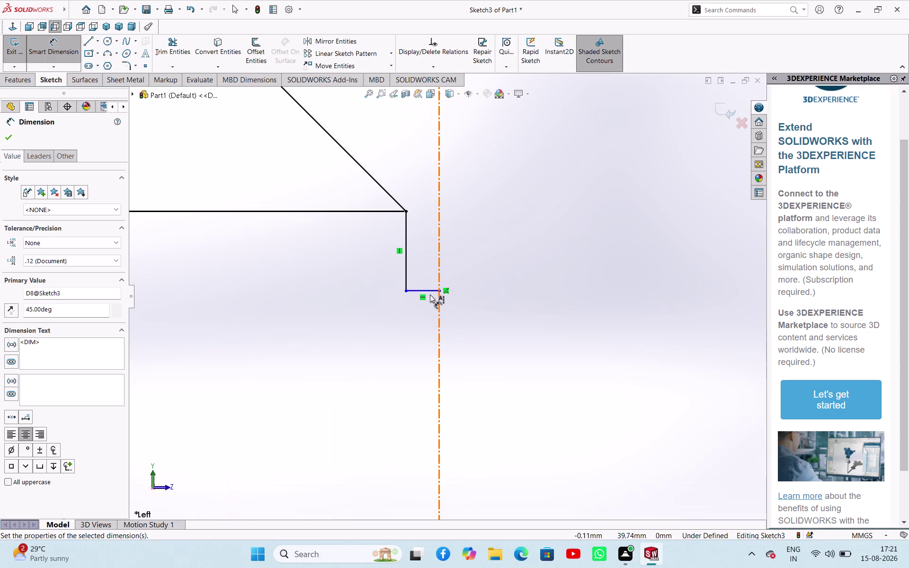
click(426, 292)
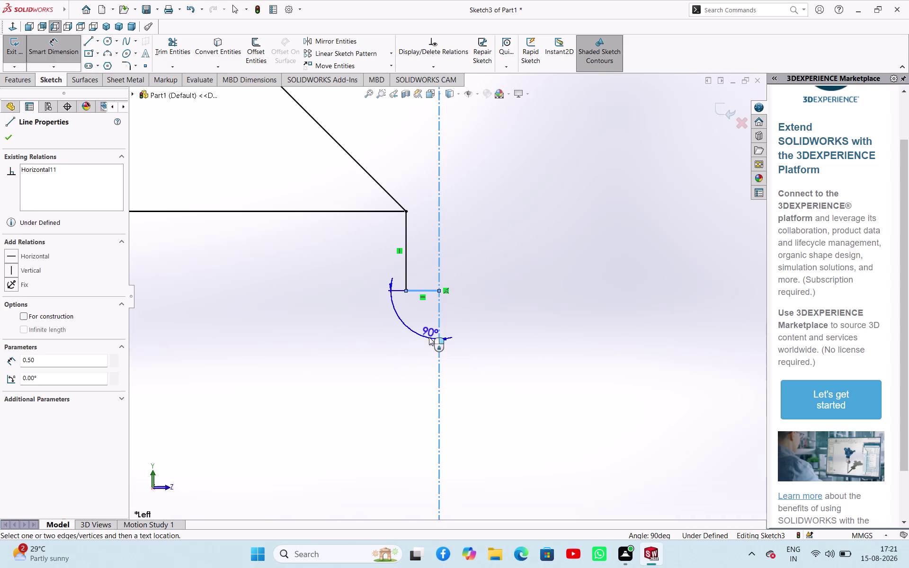
key(Escape)
click(514, 336)
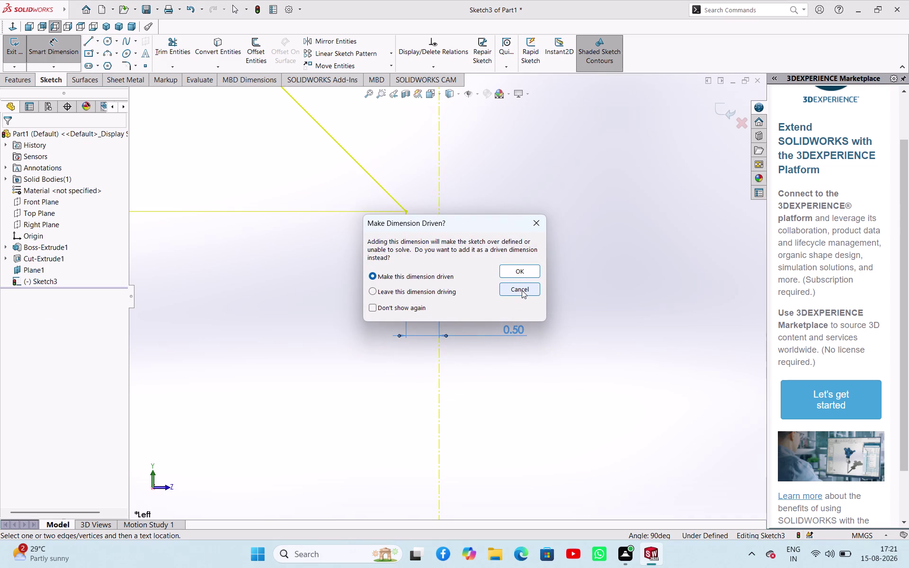
click(539, 225)
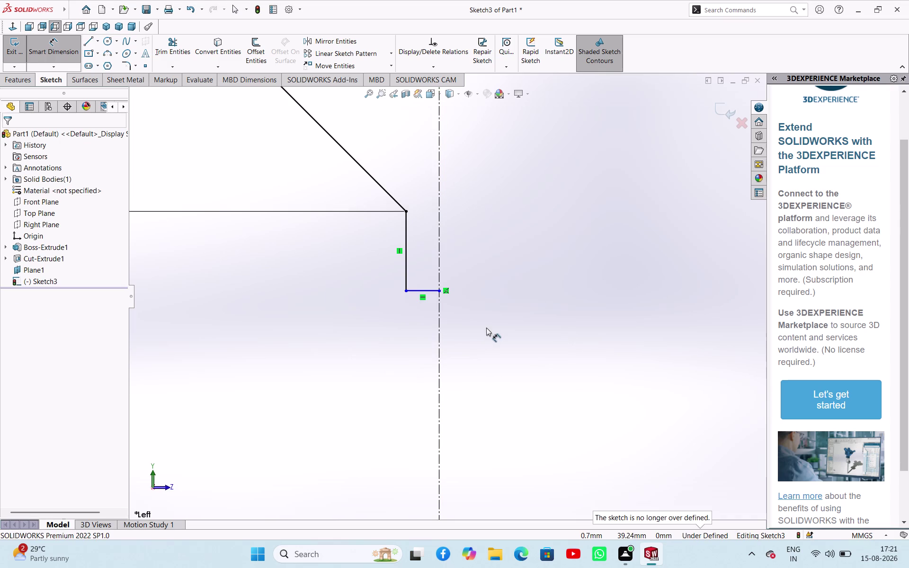
Dimension the lower vertical edge 33/2 (16.50 mm) from the centerline.
right_drag(486, 328, 505, 272)
scroll(up, 3)
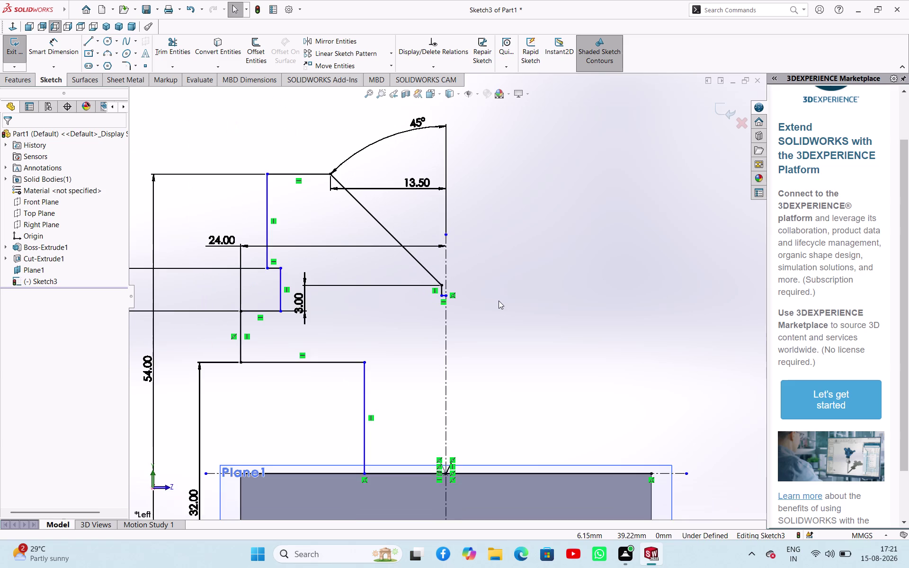
scroll(down, 3)
scroll(up, 3)
scroll(down, 3)
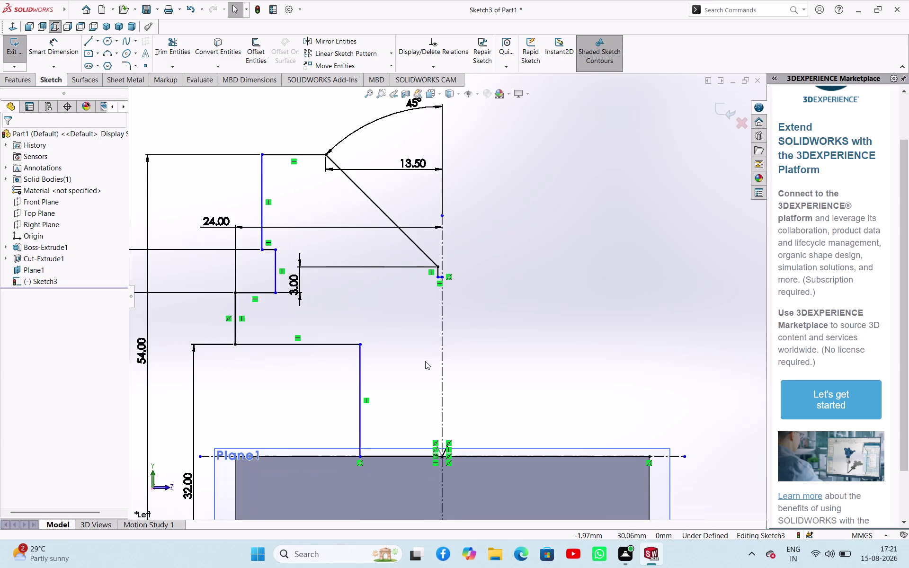
scroll(up, 3)
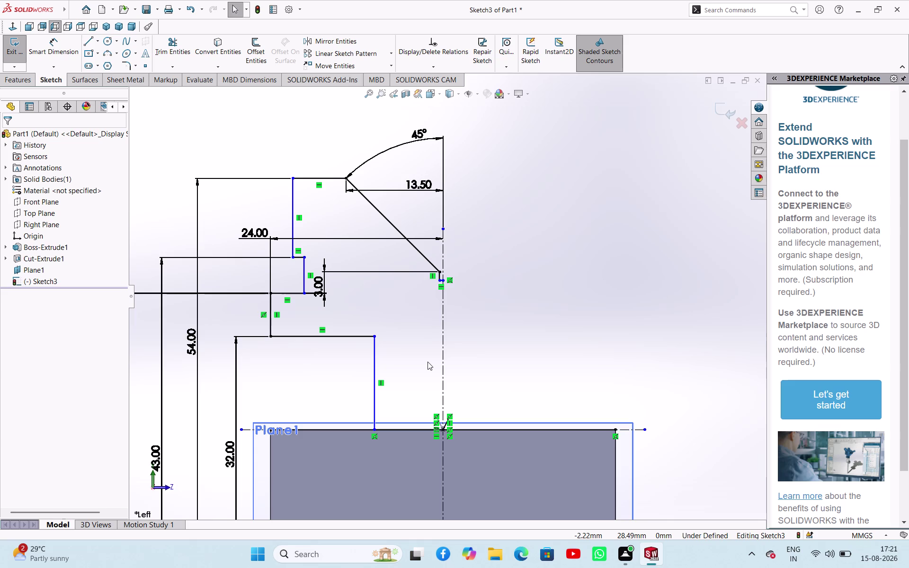
right_drag(571, 364, 571, 301)
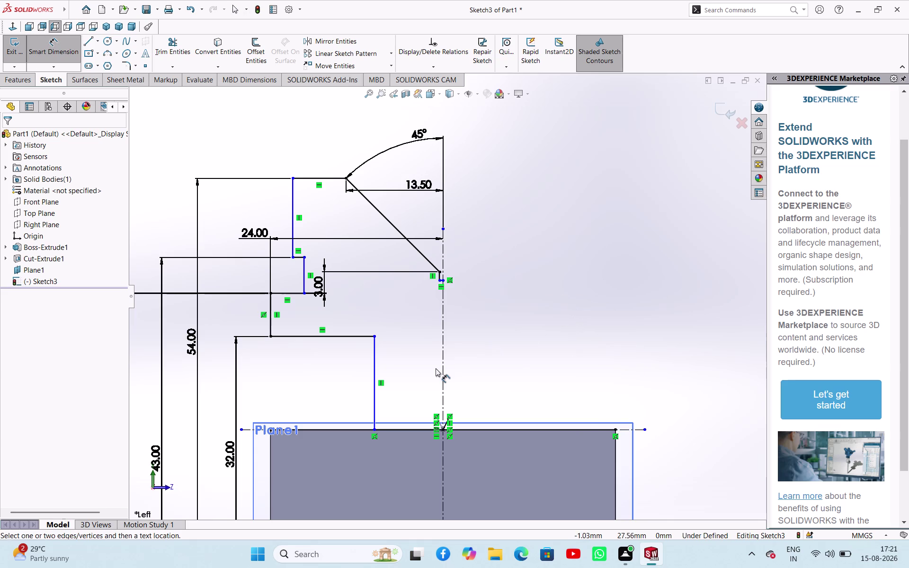
click(445, 374)
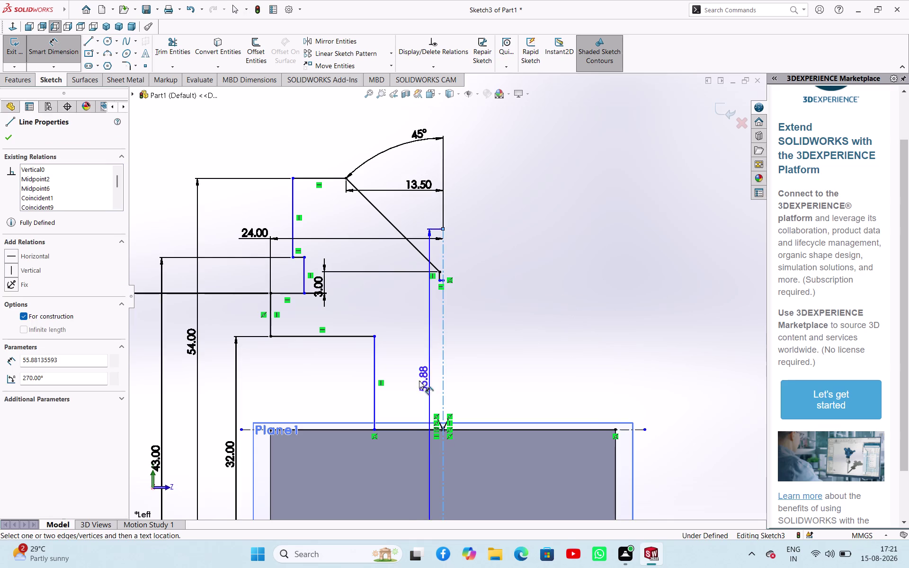
click(375, 353)
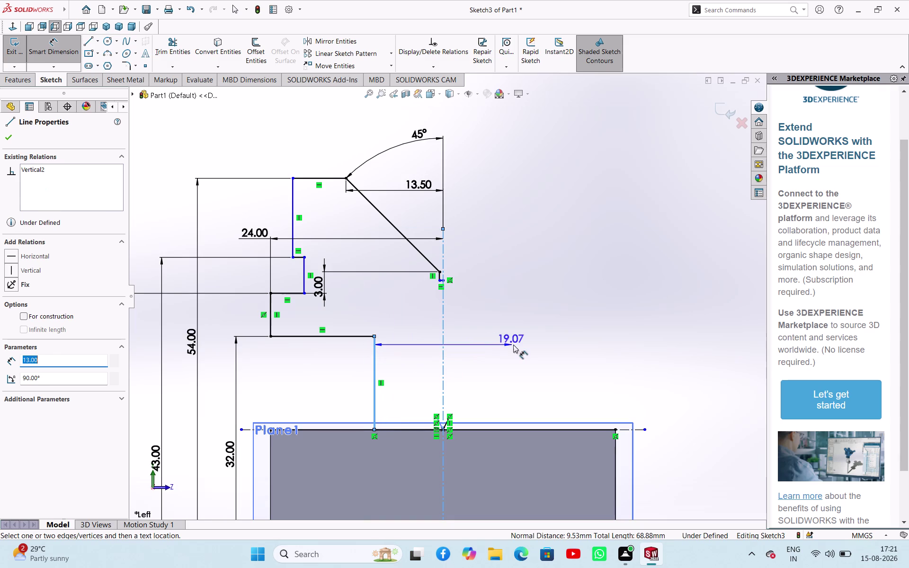
click(514, 345)
text(33/)
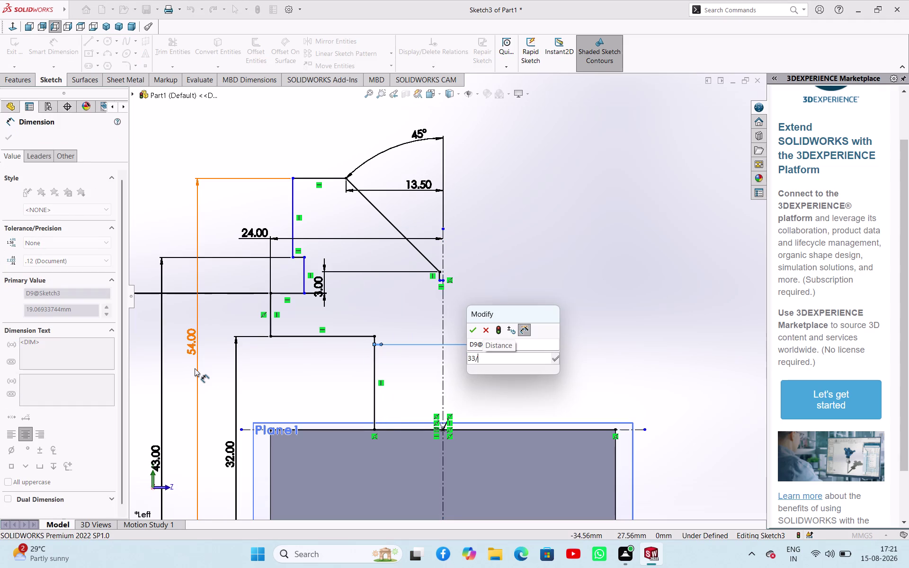
key(2)
key(Return)
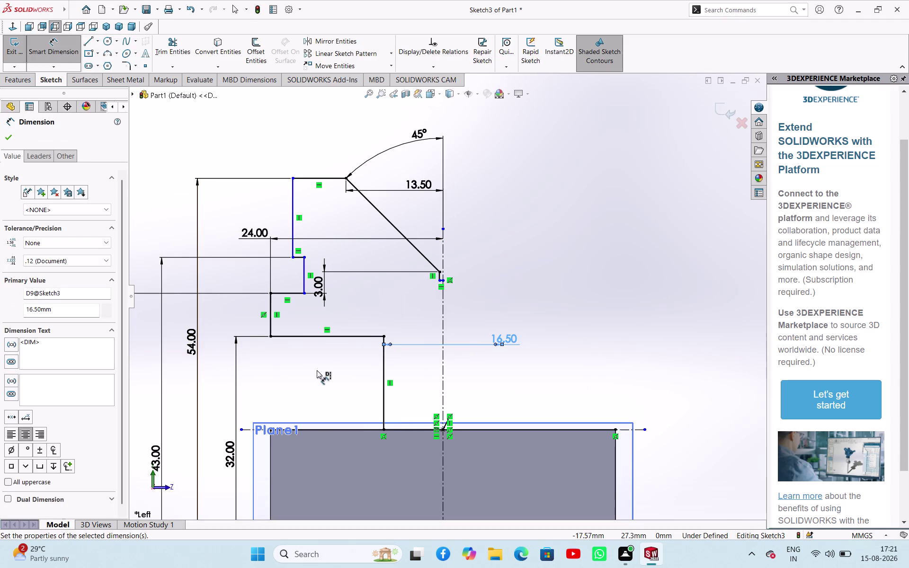
scroll(up, 3)
Close the dimension settings and orbit around the block to inspect Sketch3's profile.
middle_drag(228, 196, 241, 201)
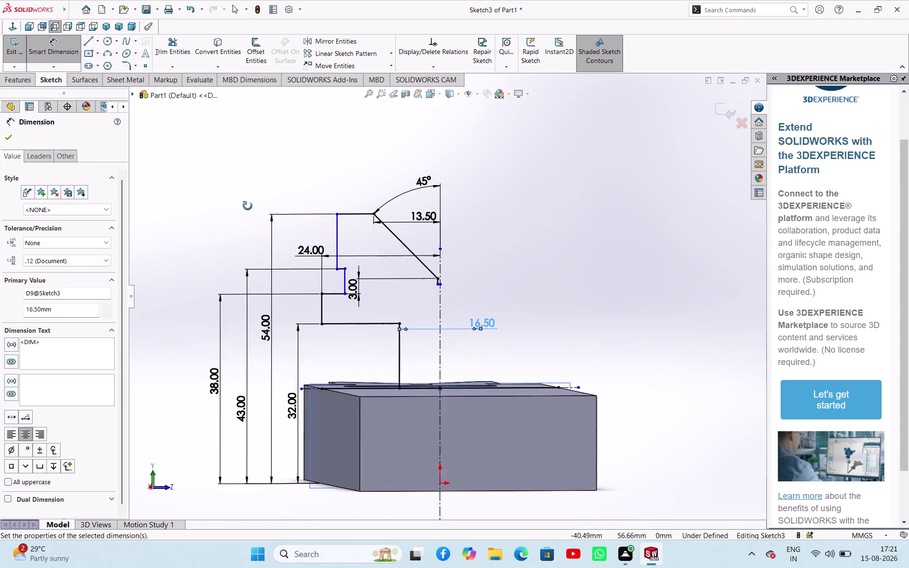
middle_drag(241, 201, 284, 256)
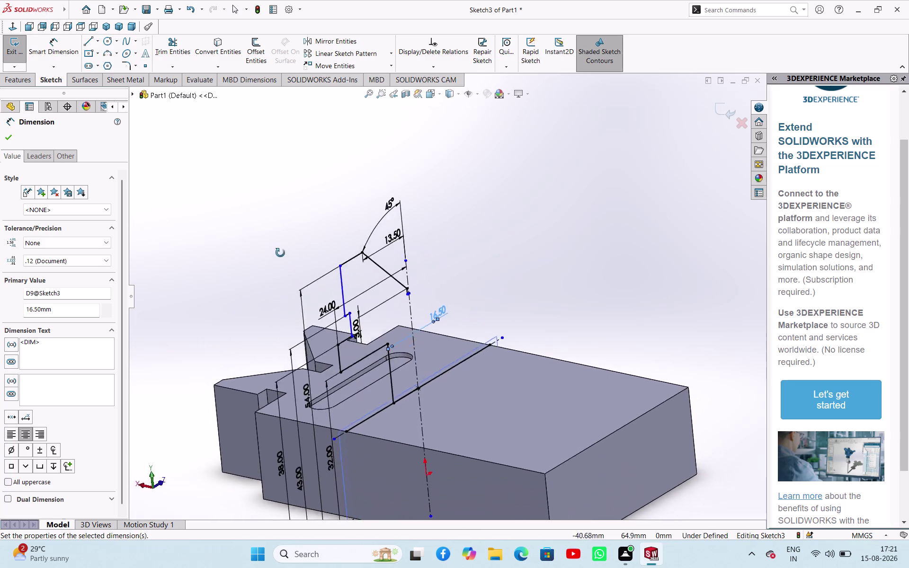
middle_drag(283, 256, 231, 240)
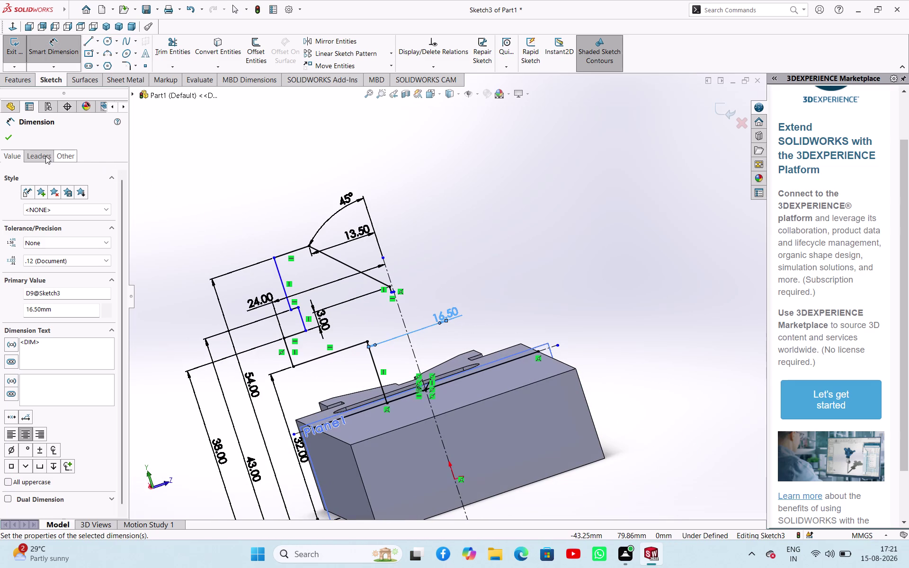
click(13, 135)
scroll(up, 3)
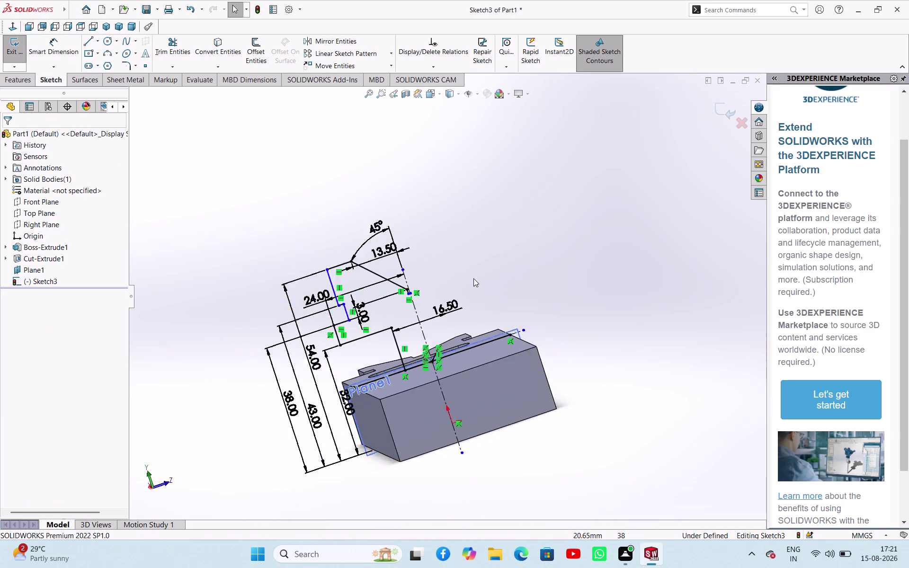
scroll(up, 3)
middle_drag(474, 277, 476, 266)
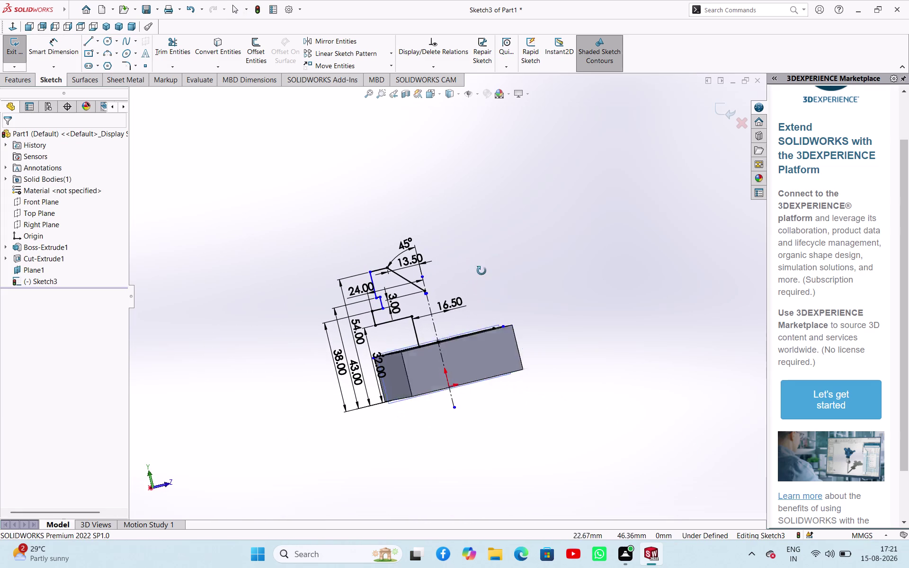
middle_drag(476, 265, 486, 279)
click(148, 486)
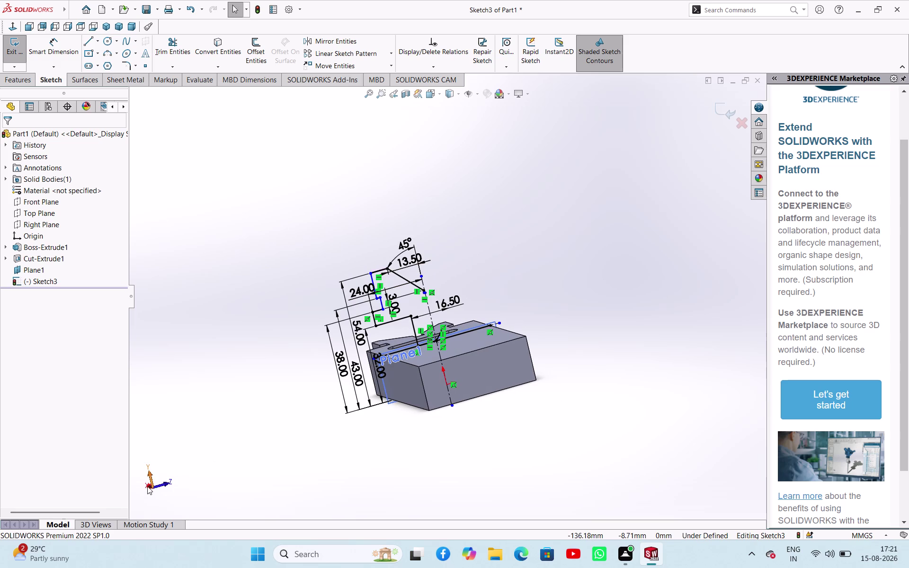
Check the part from top, bottom, front, back and left views, then an angled view.
click(79, 27)
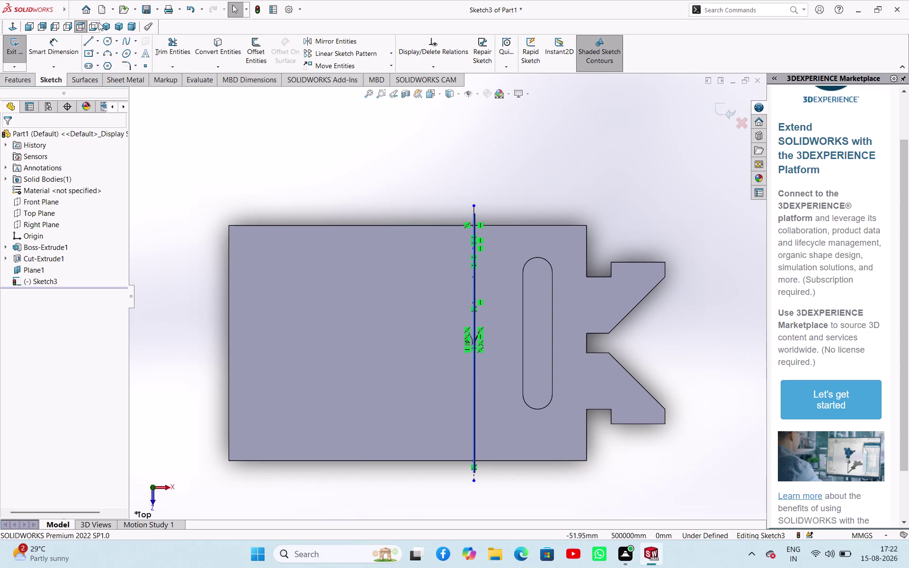
click(97, 27)
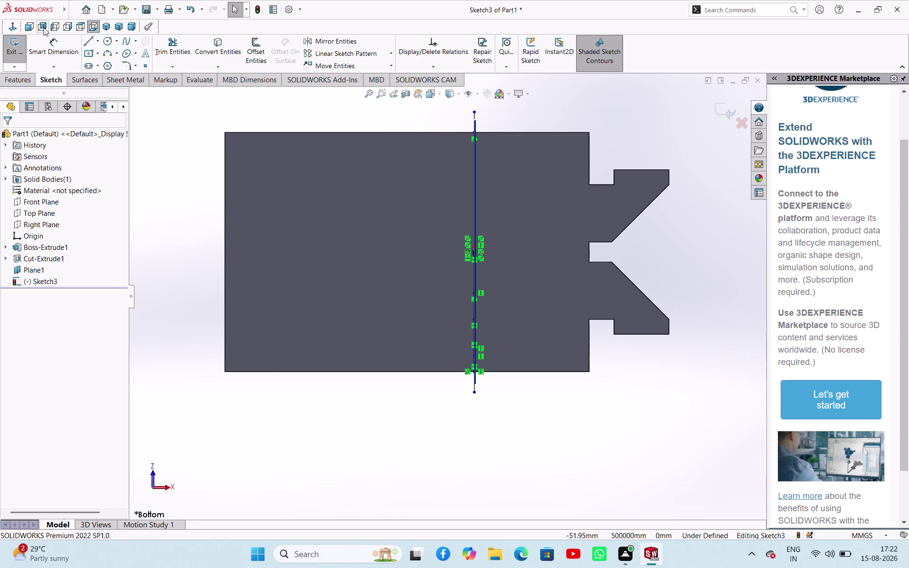
click(29, 28)
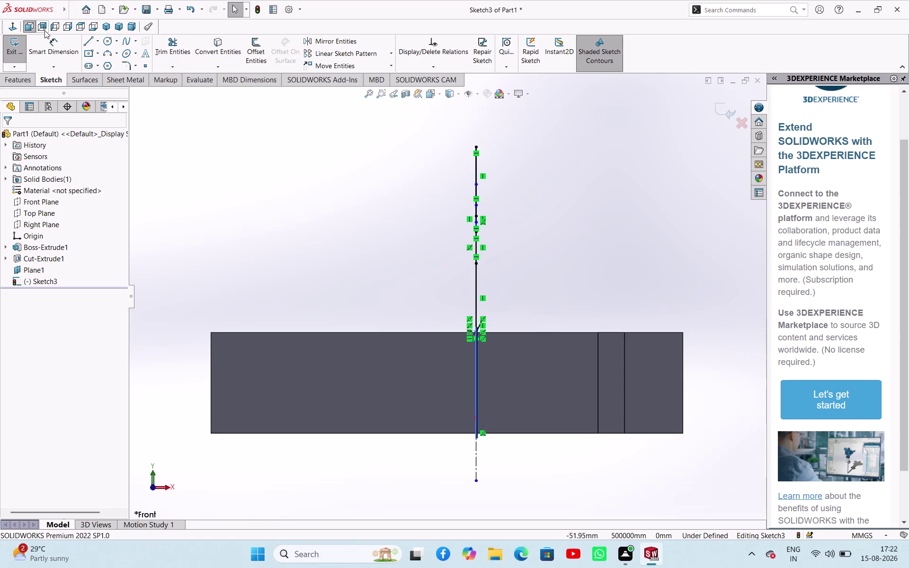
click(44, 30)
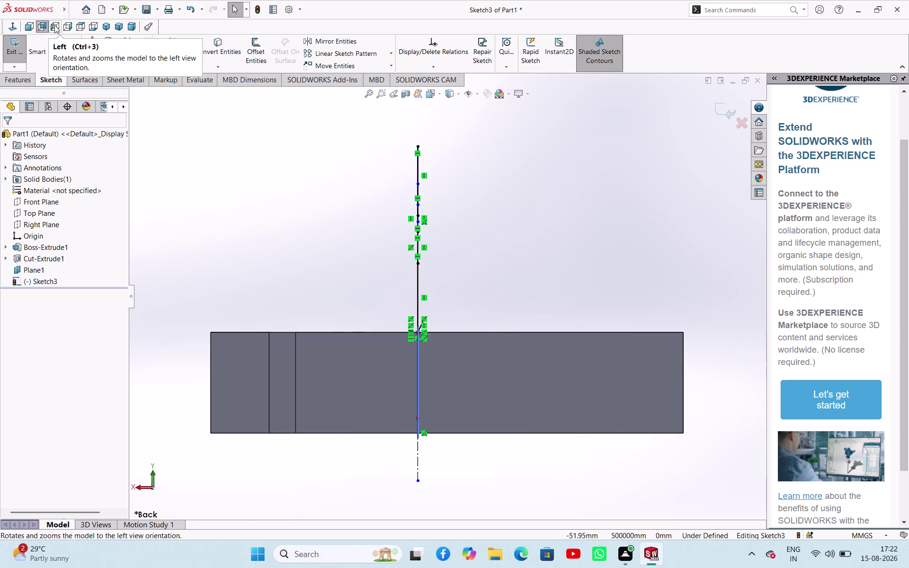
click(55, 25)
middle_drag(548, 225, 550, 226)
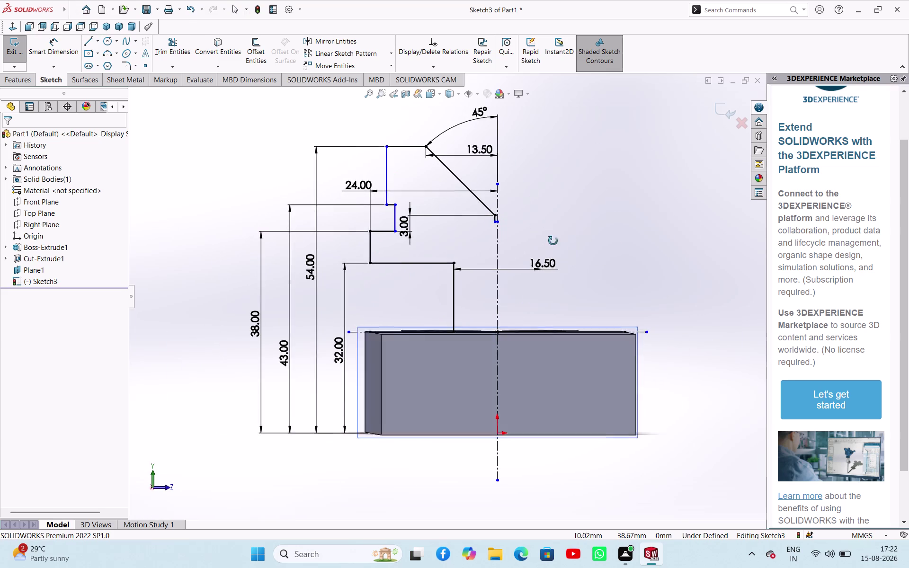
middle_drag(549, 226, 557, 269)
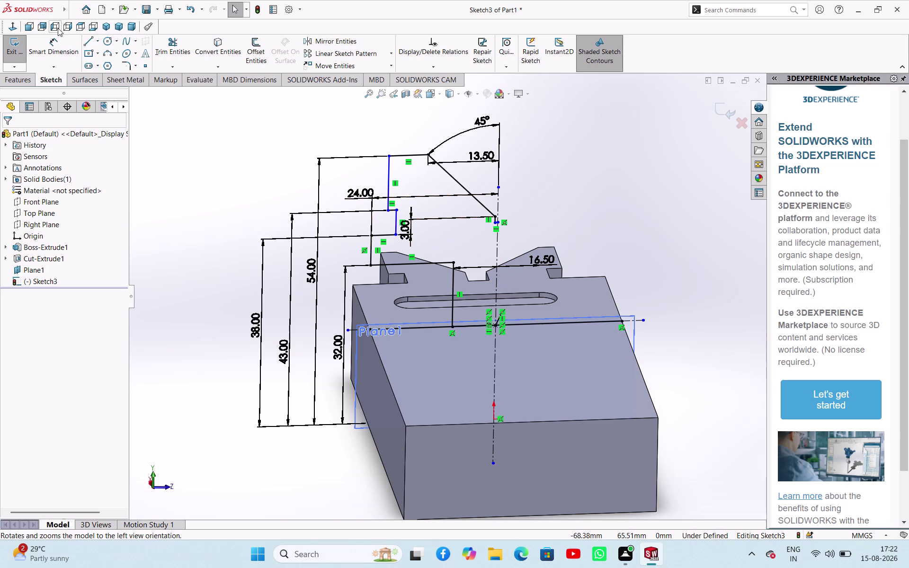
click(58, 28)
click(586, 221)
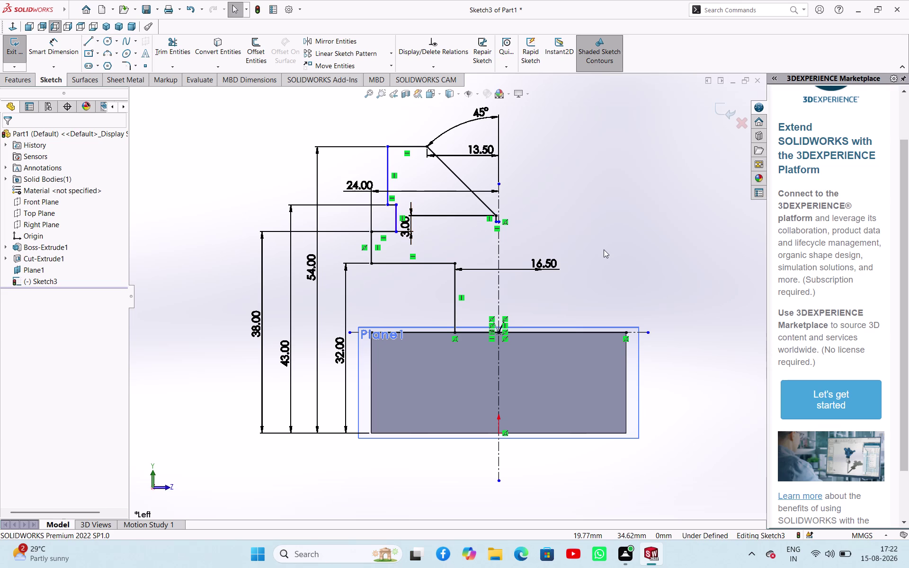
right_drag(604, 249, 591, 227)
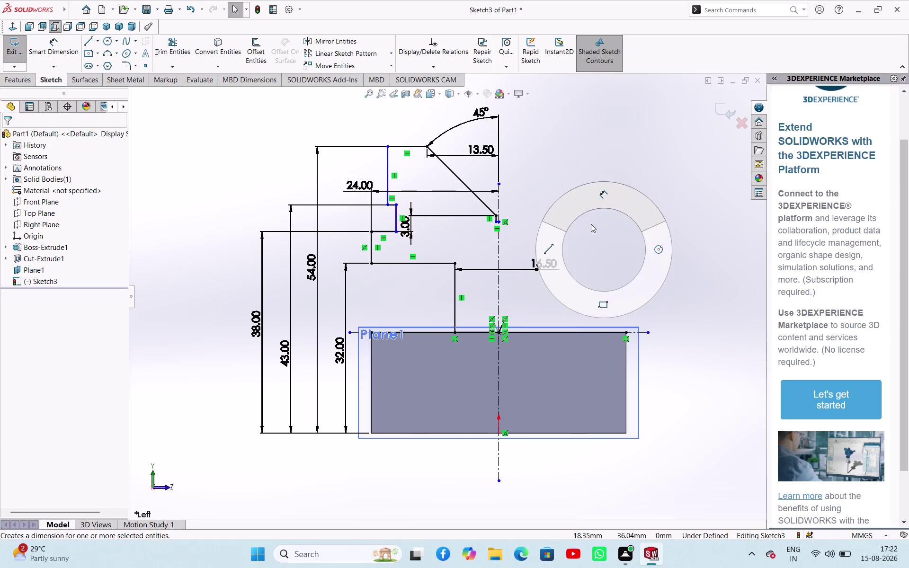
right_drag(591, 227, 592, 188)
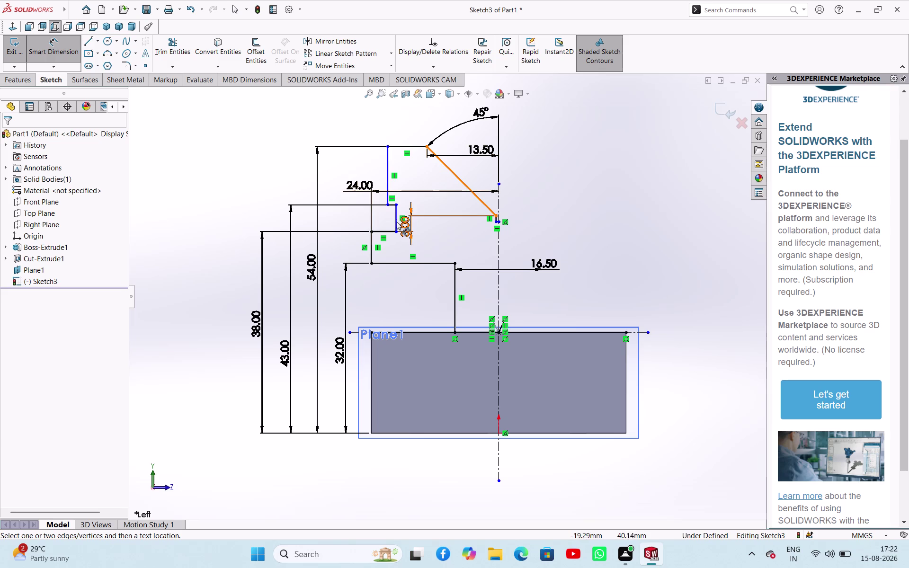
right_click(627, 202)
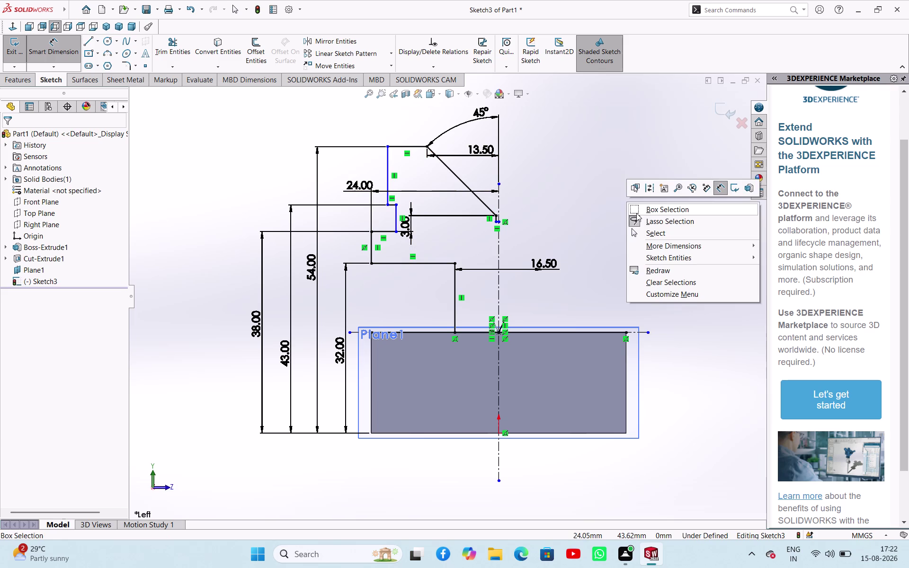
click(642, 231)
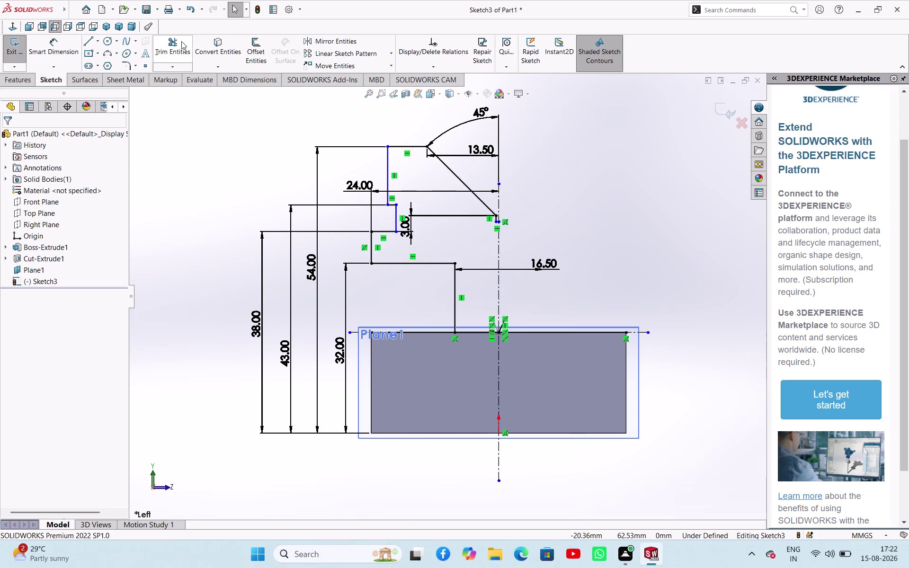
Trim the two excess bottom-line segments at the centerline, accepting the relation removal.
click(181, 41)
click(422, 331)
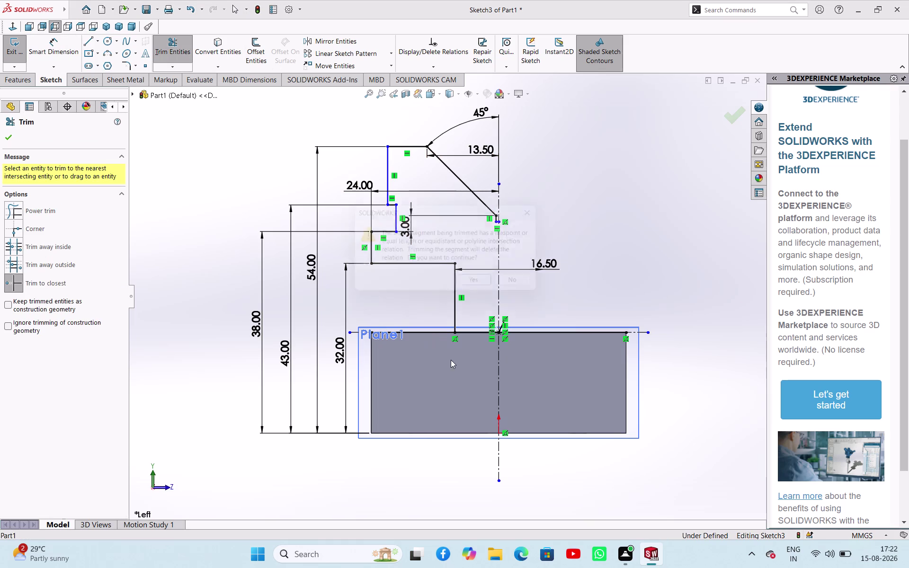
click(483, 286)
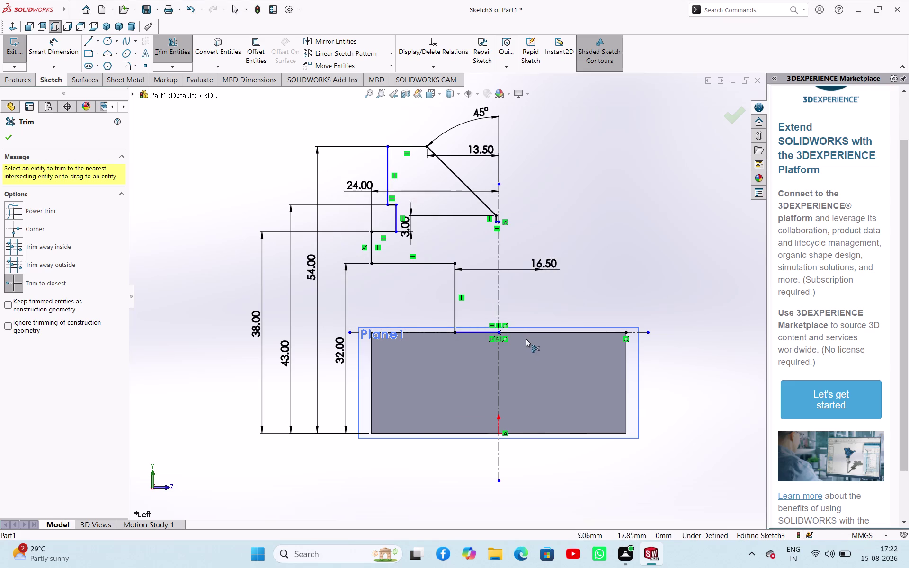
click(558, 331)
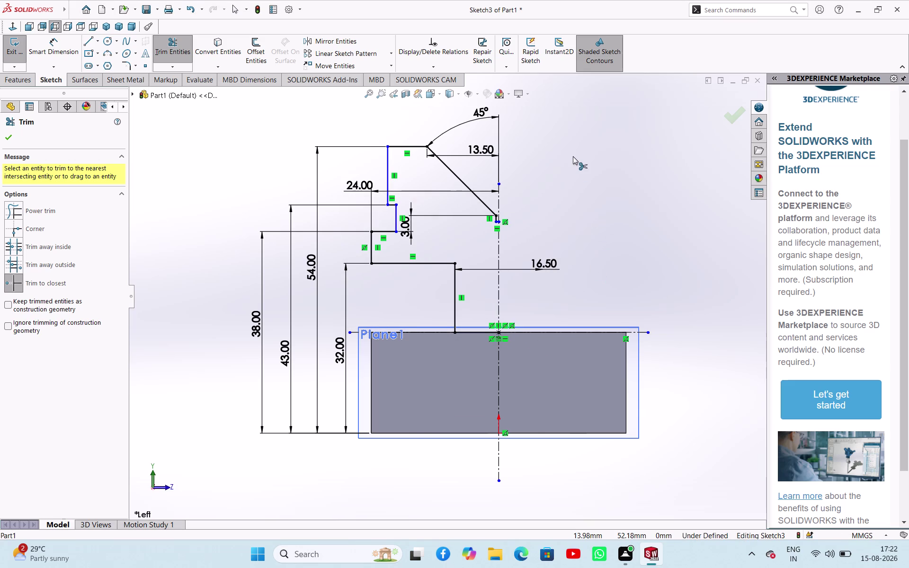
right_click(572, 156)
click(598, 188)
click(585, 228)
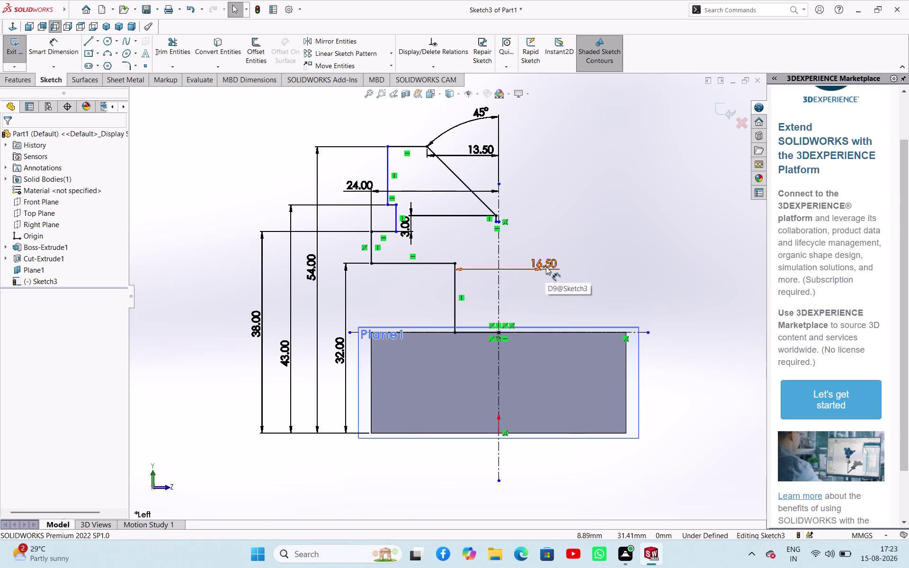
click(581, 285)
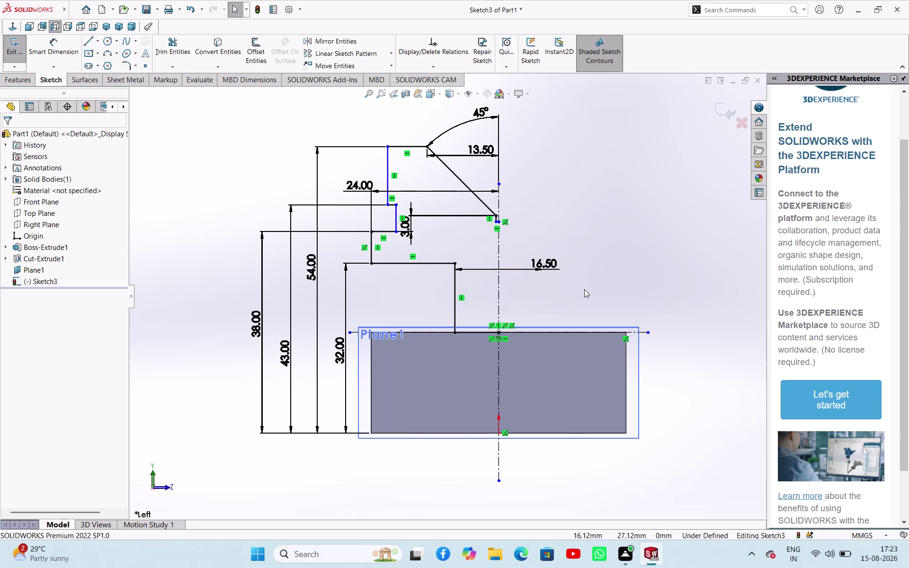
Try a length dimension on the upper jaw's vertical edge and discard it as over-defining.
scroll(up, 3)
scroll(down, 3)
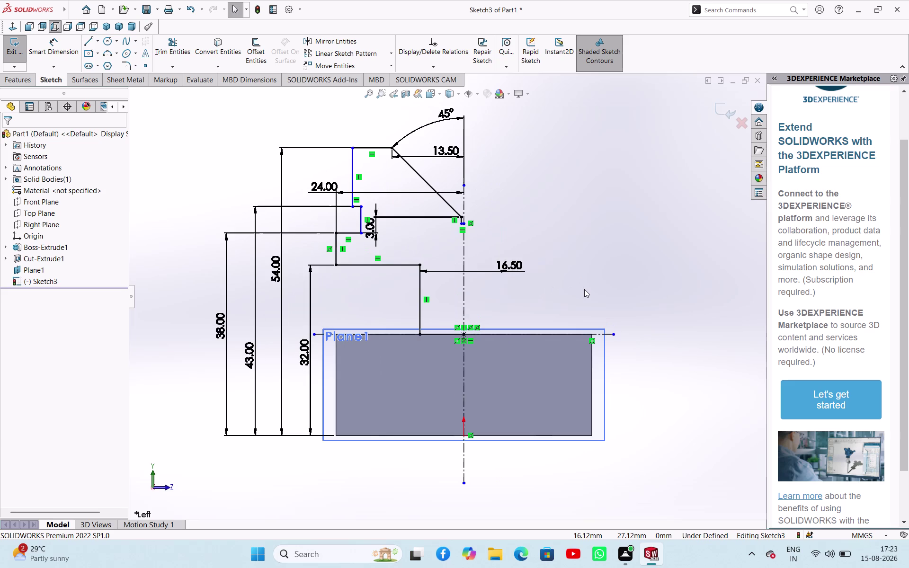
right_drag(596, 288, 608, 205)
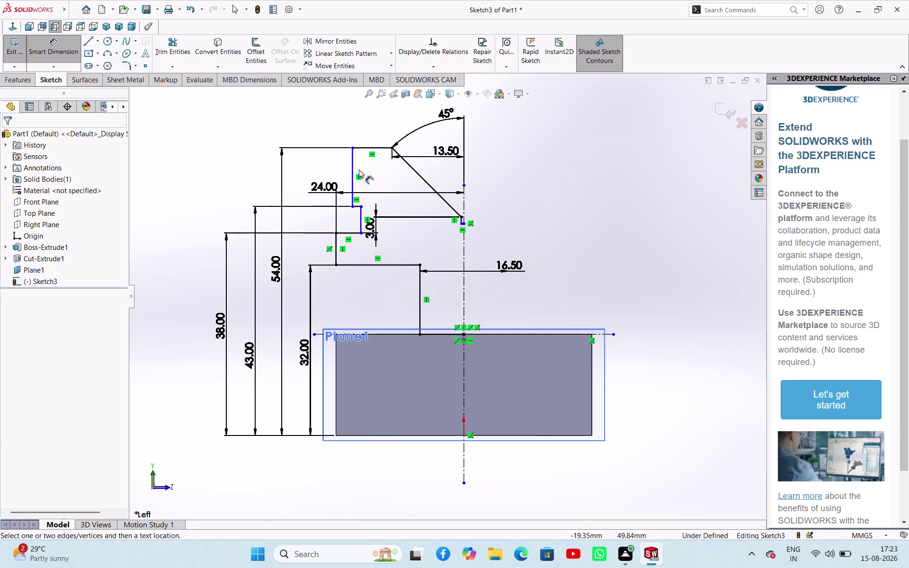
click(354, 167)
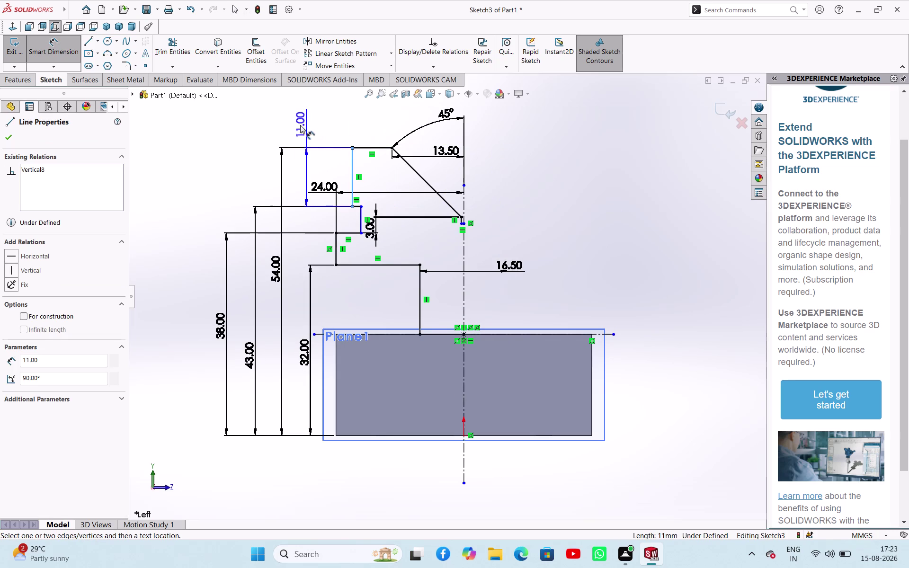
click(524, 191)
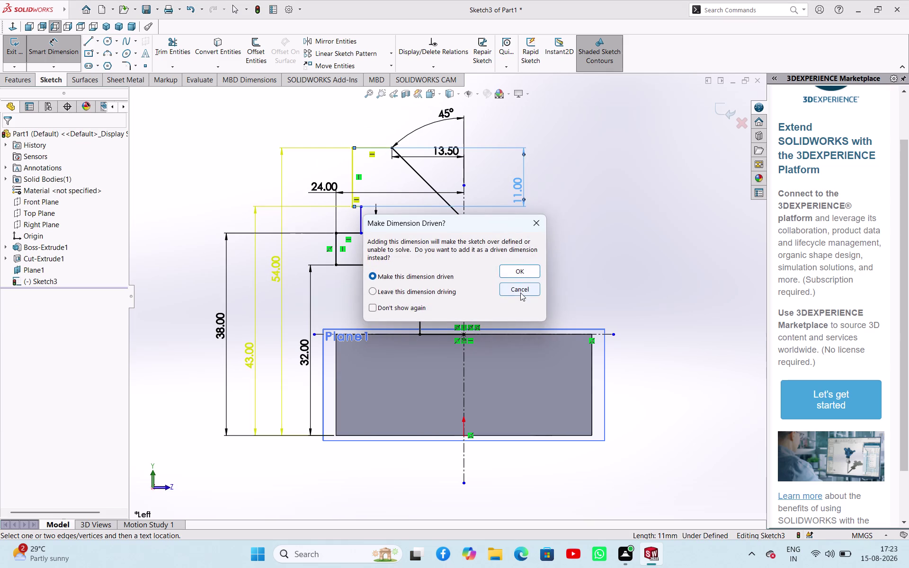
click(520, 292)
Dimension the upper vertical edge to the centerline as 33/2 (16.50).
right_drag(567, 278, 571, 204)
right_drag(552, 252, 560, 160)
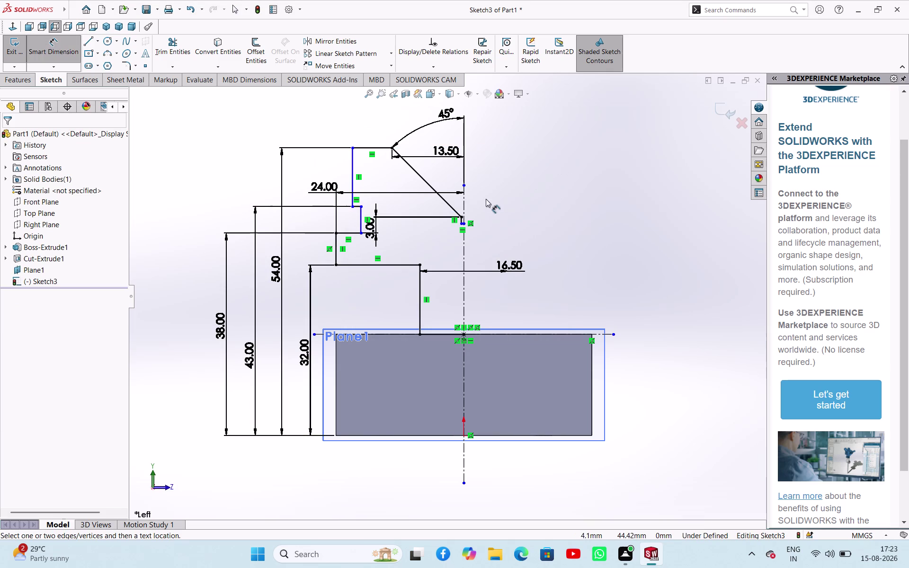
click(466, 203)
click(354, 172)
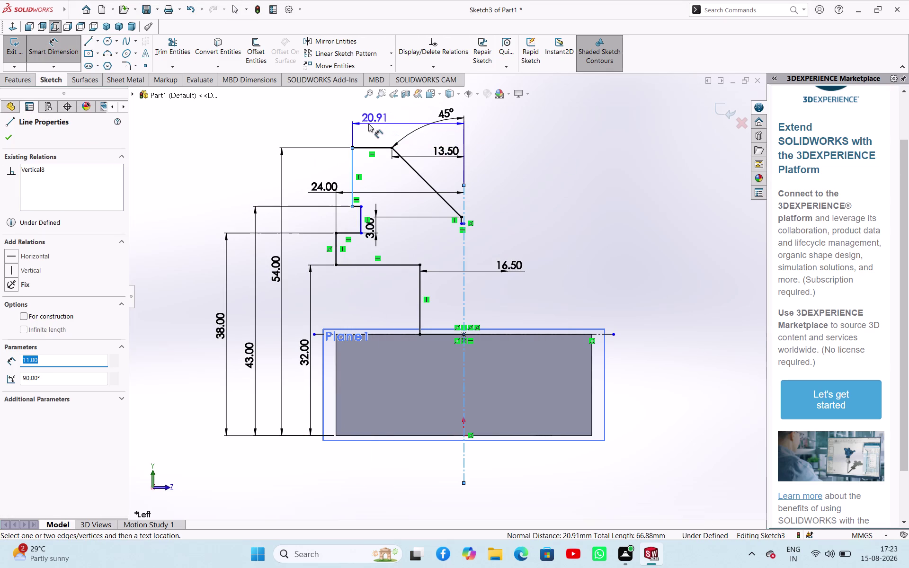
click(366, 123)
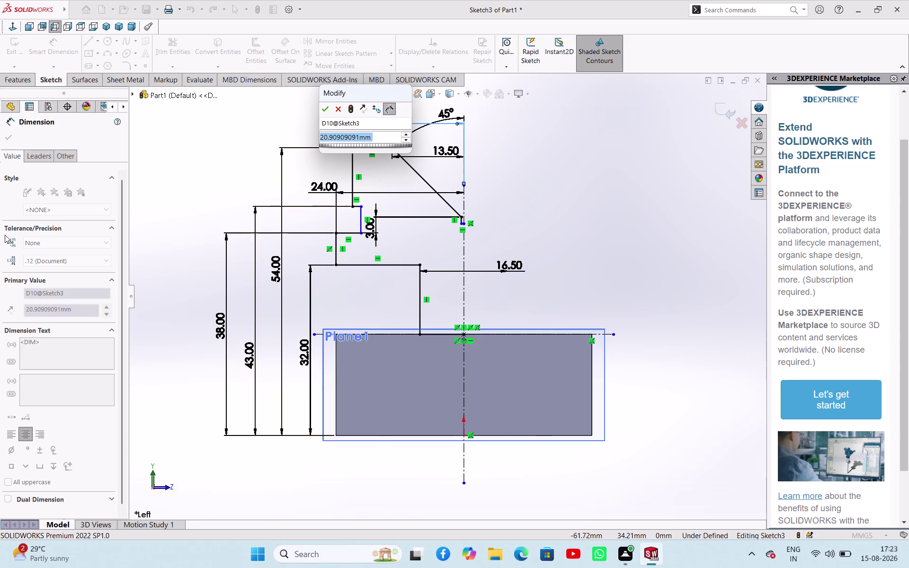
text(33)
key(slash)
key(Return)
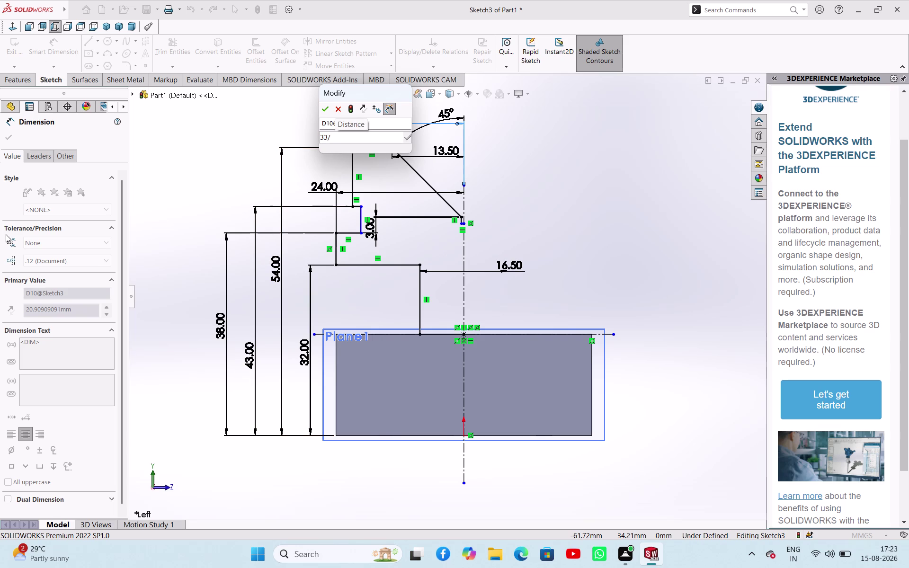
key(2)
key(Return)
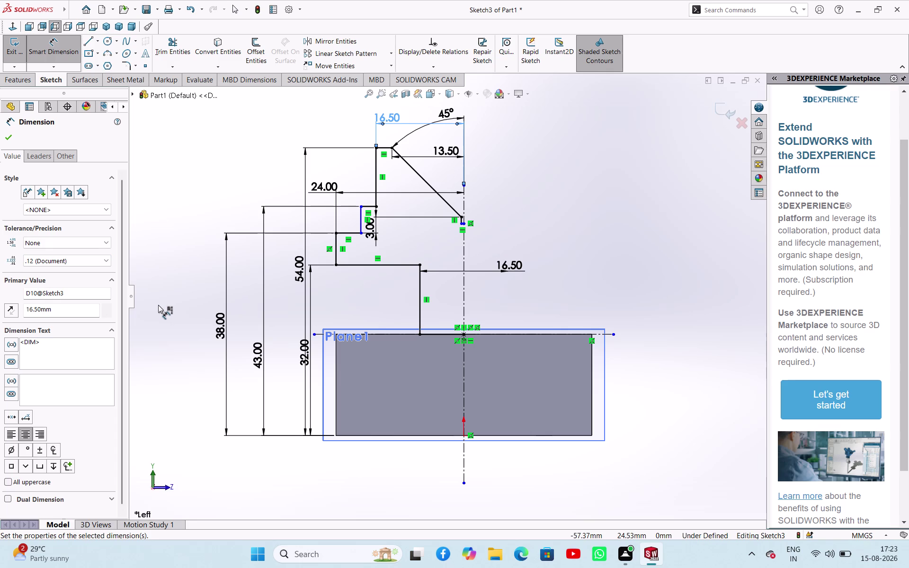
click(360, 224)
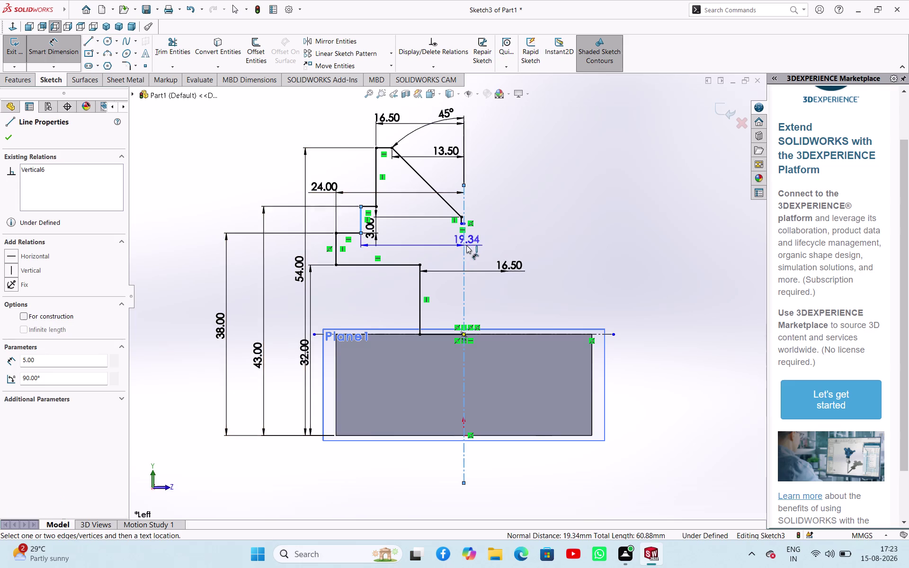
Set the step-to-centerline distance to 27/2 (13.50) and exit dimensioning.
click(497, 244)
text(27)
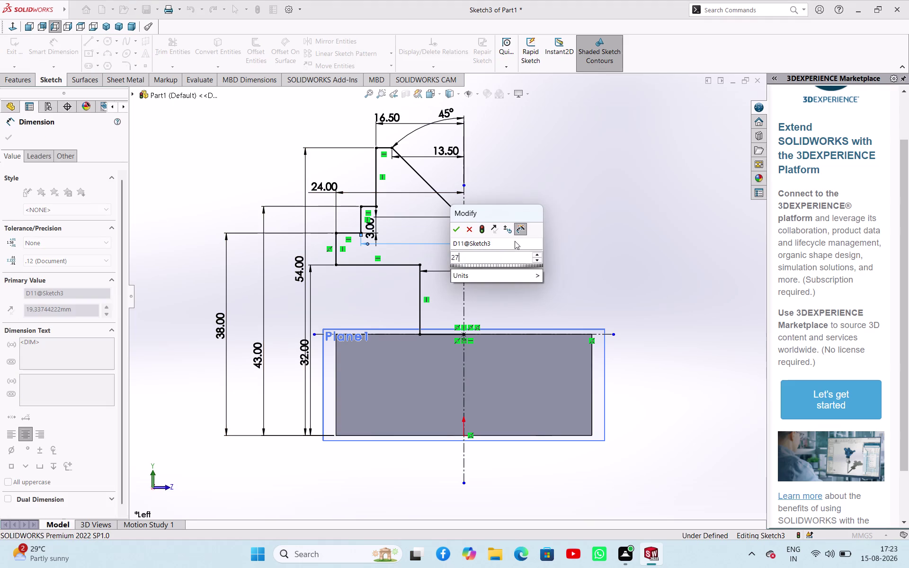
text(/)
key(2)
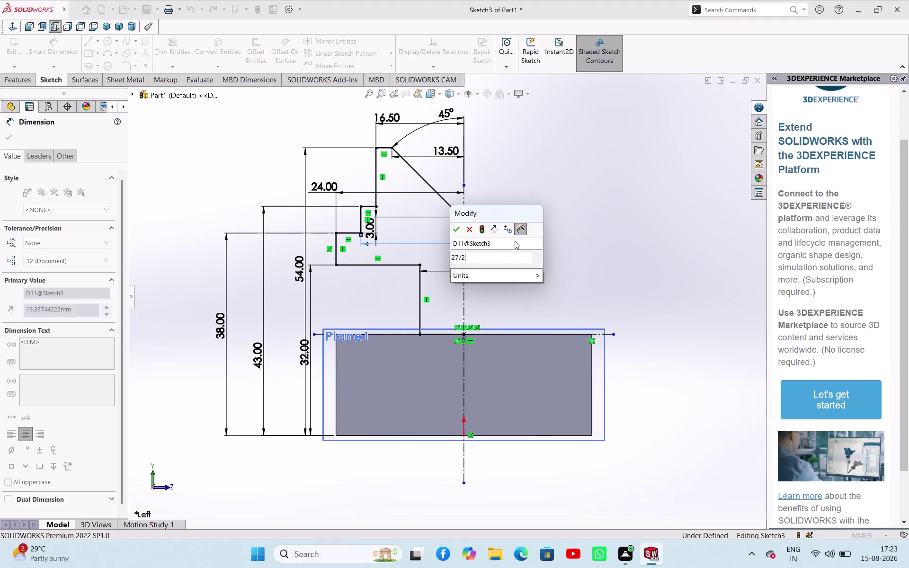
key(Return)
scroll(down, 3)
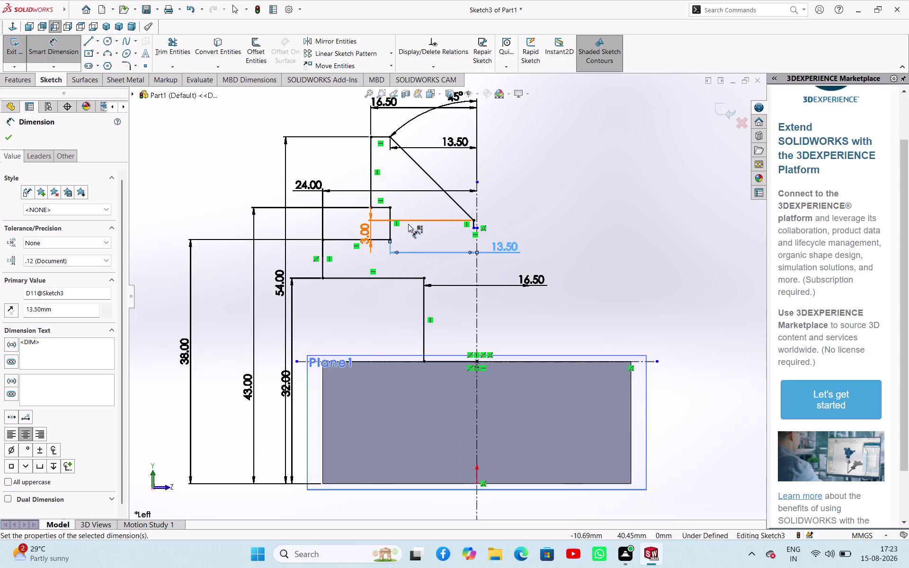
scroll(down, 3)
scroll(up, 3)
right_click(614, 217)
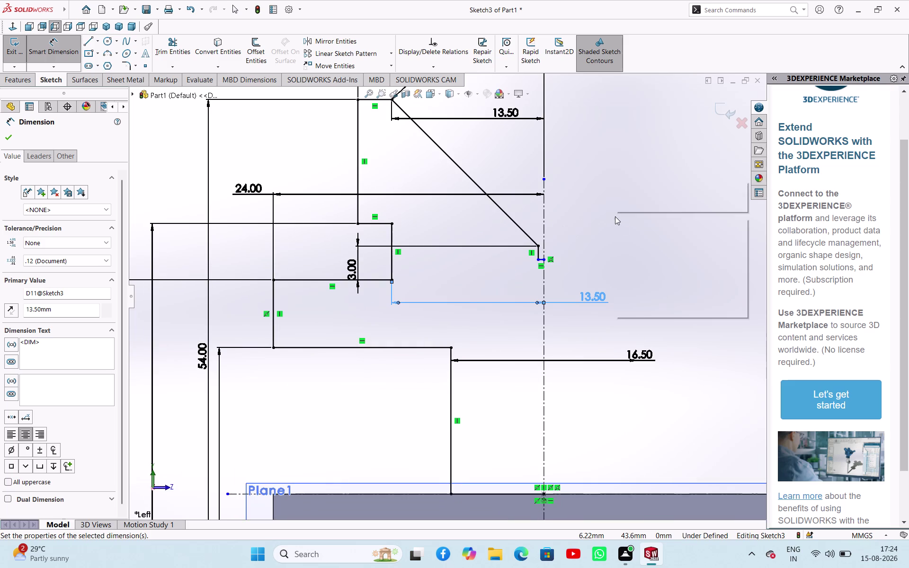
click(632, 249)
Attempt a dimension on the step's short bottom edge and decline it as over-defining.
scroll(up, 3)
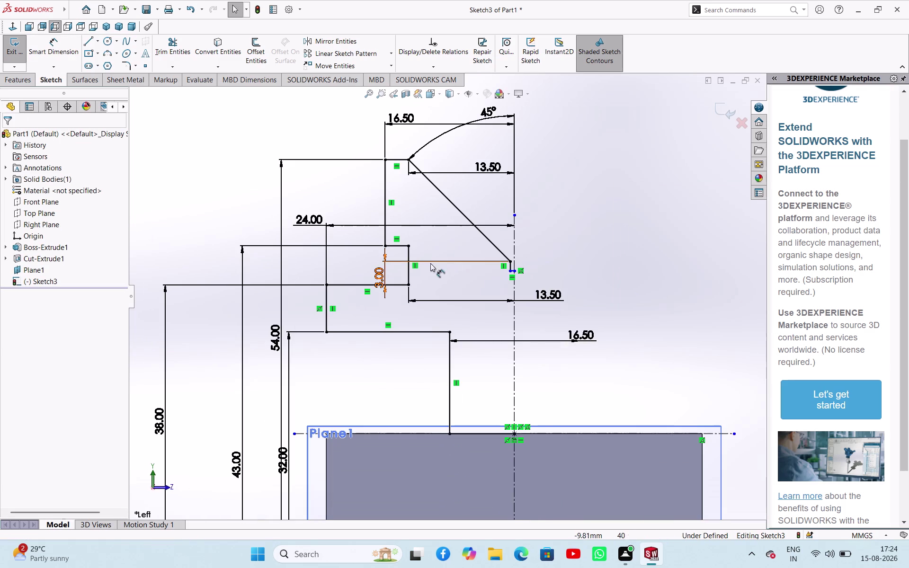
scroll(up, 3)
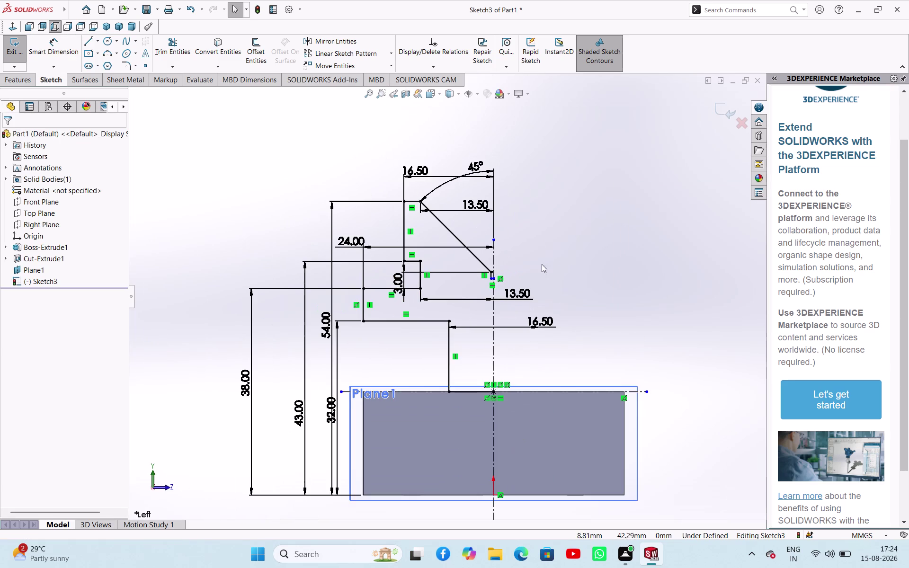
scroll(down, 3)
scroll(up, 3)
scroll(up, 3)
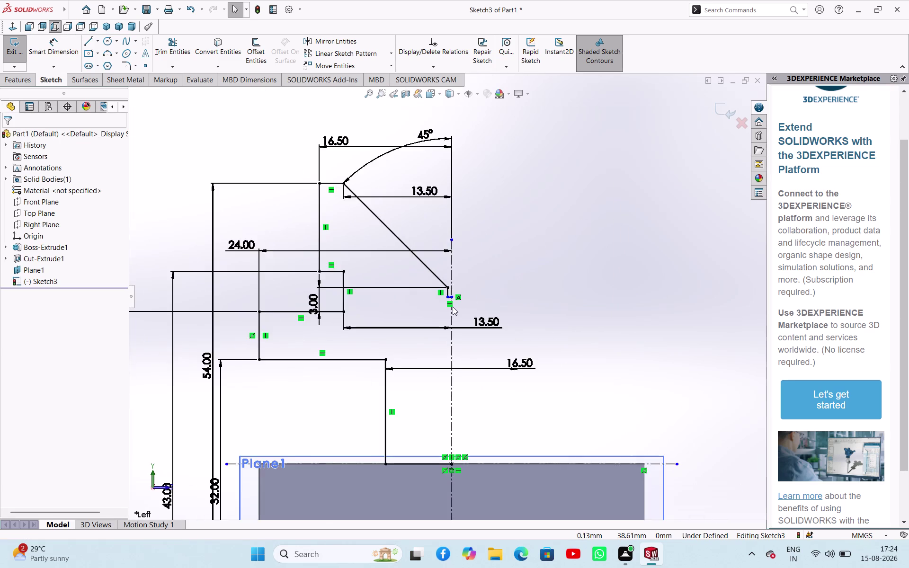
scroll(down, 3)
scroll(down, 3)
right_drag(570, 298, 580, 220)
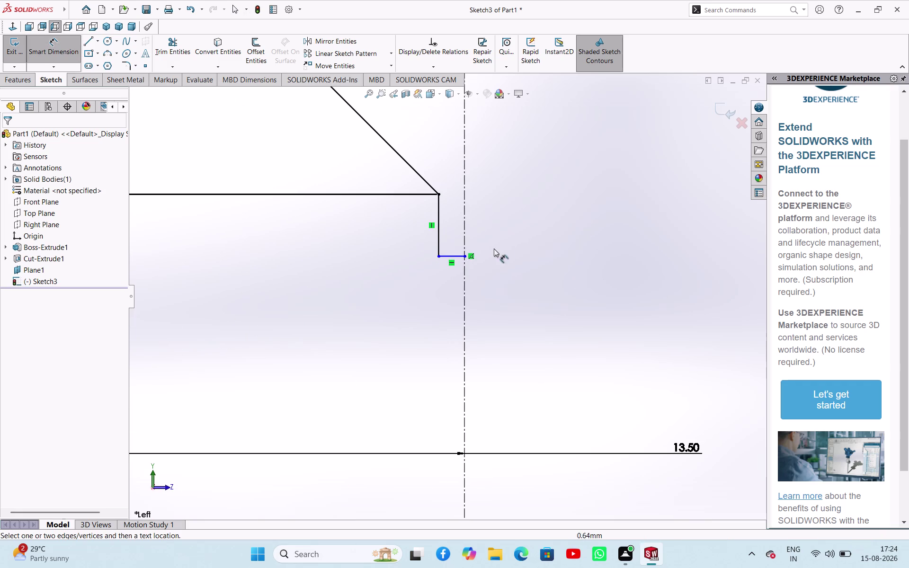
click(458, 256)
click(534, 285)
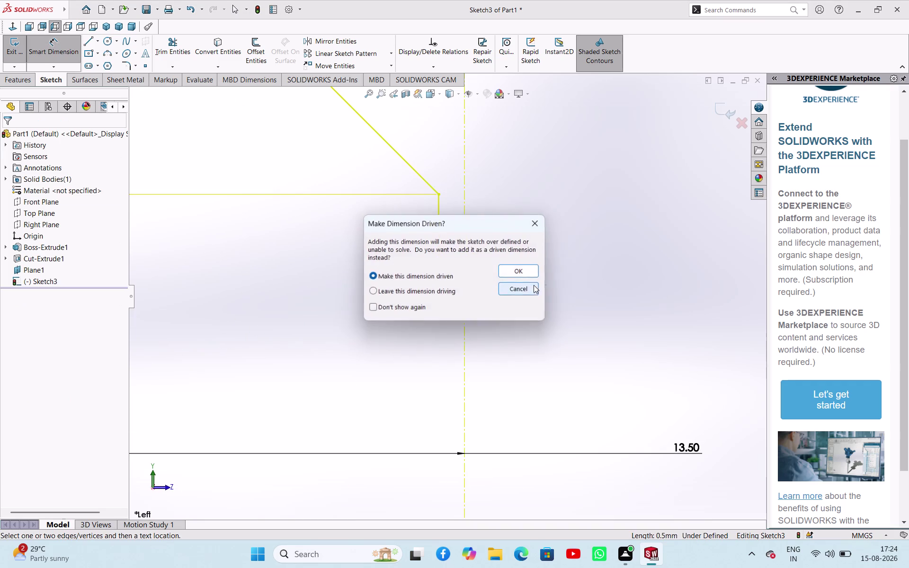
click(530, 285)
scroll(up, 3)
scroll(up, 3)
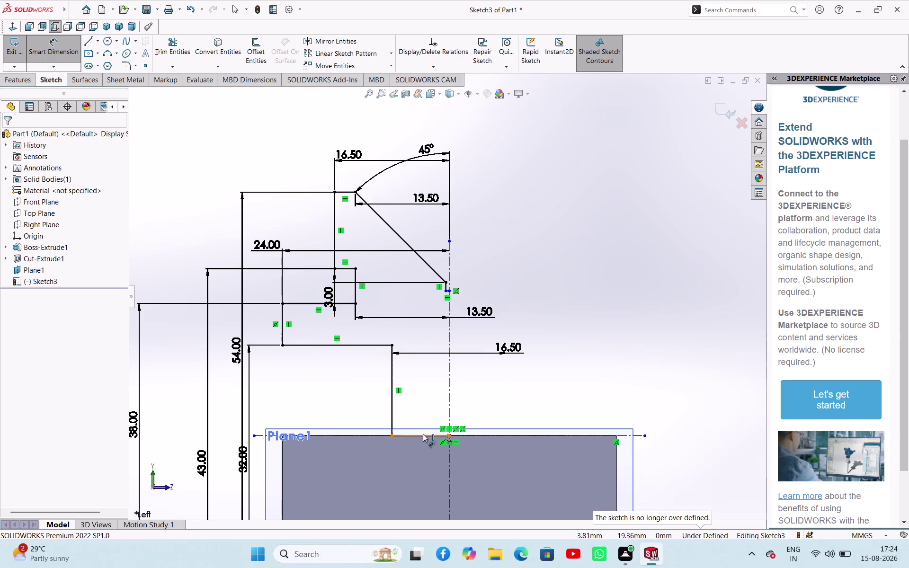
Select the centerline, then the left side's vertical base line and horizontal step lines.
drag(289, 157, 457, 224)
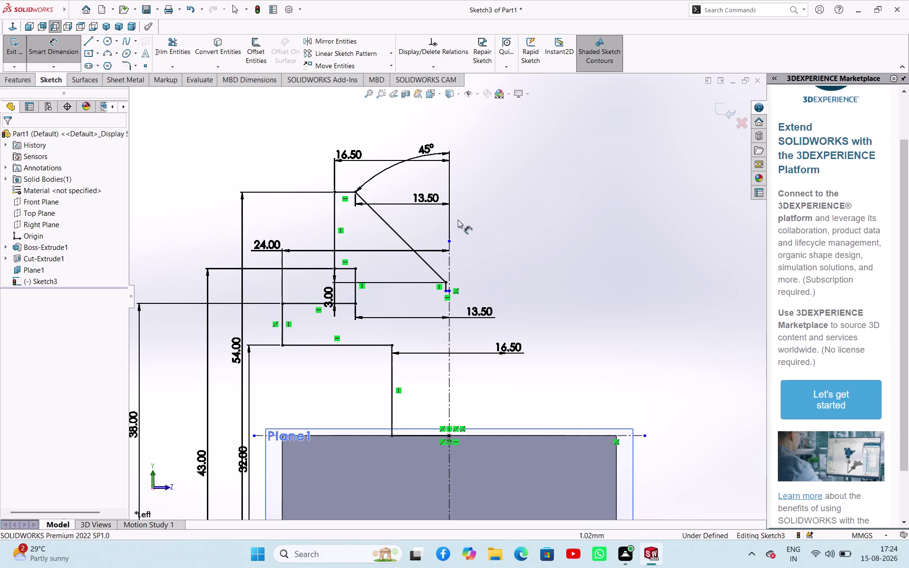
drag(457, 224, 459, 167)
click(543, 197)
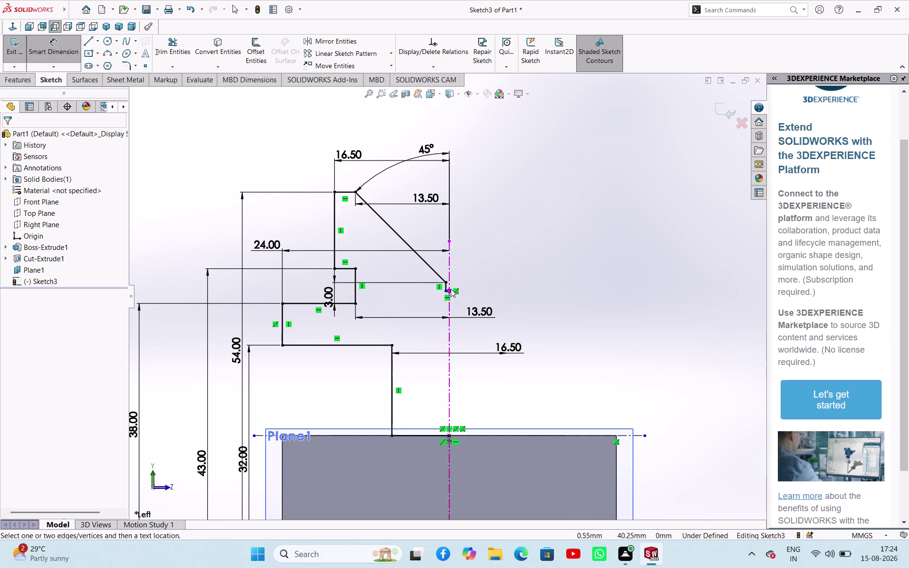
right_click(583, 294)
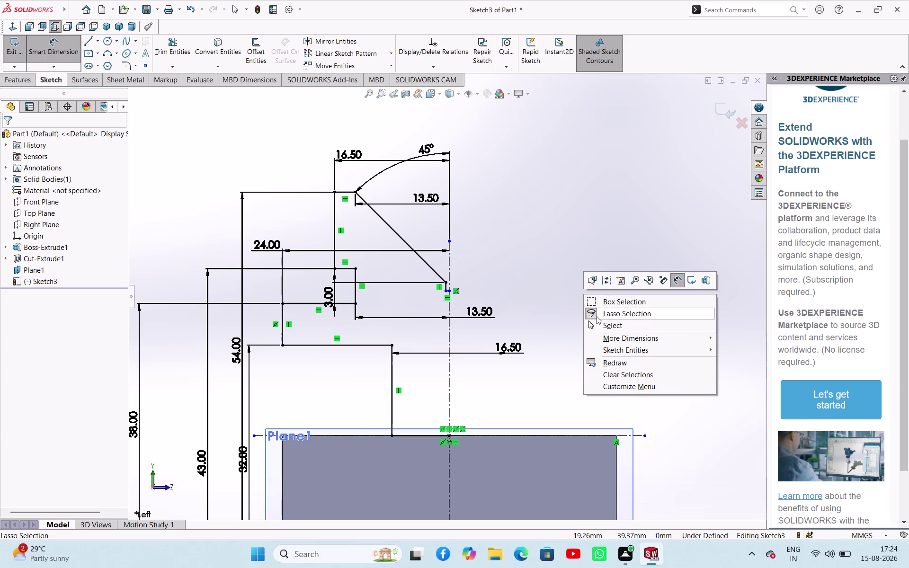
click(598, 321)
click(418, 436)
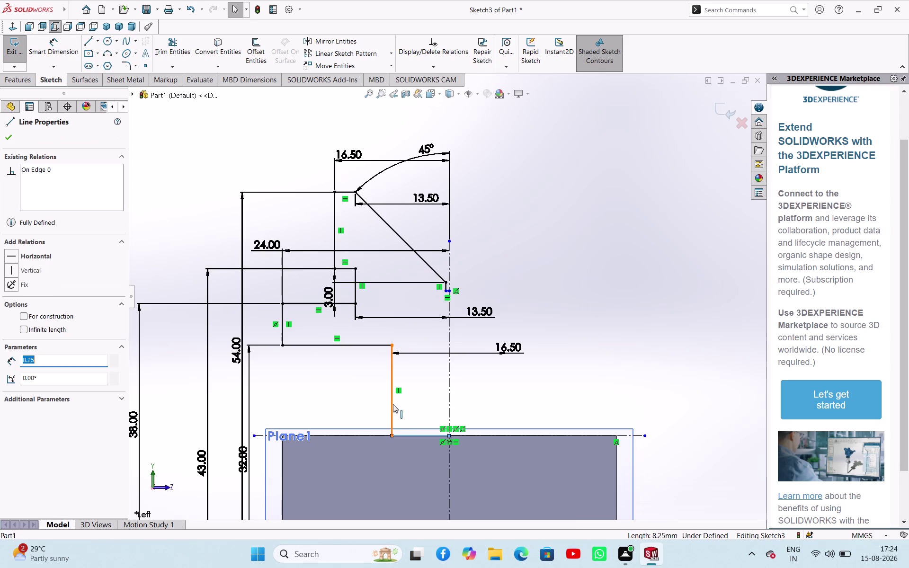
click(390, 402)
click(366, 345)
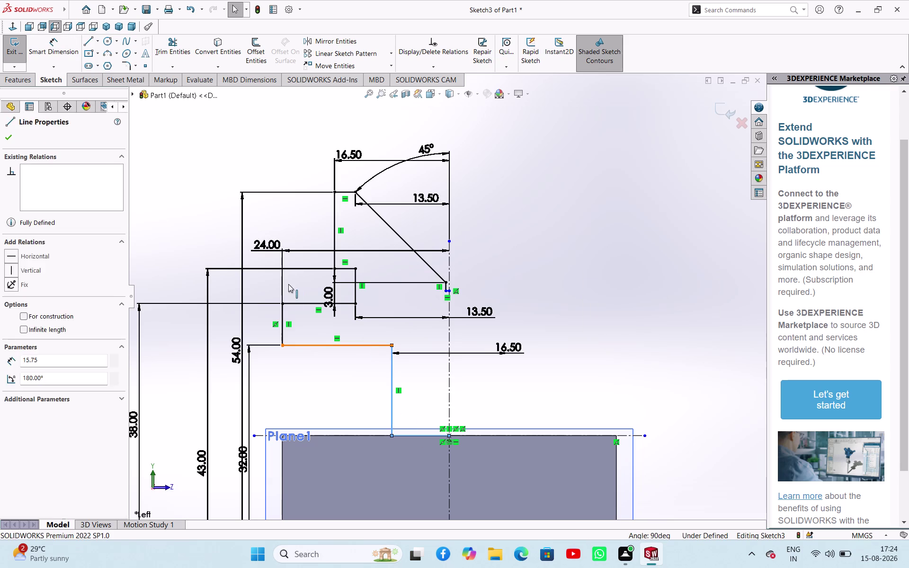
click(283, 318)
click(307, 305)
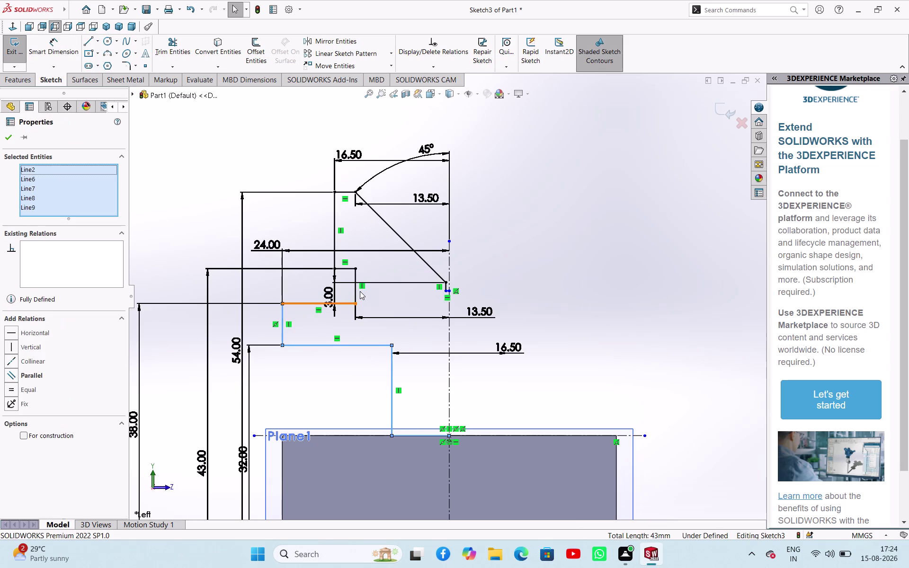
Add the remaining left jaw lines, angled face and short centerline lines to the selection.
click(358, 289)
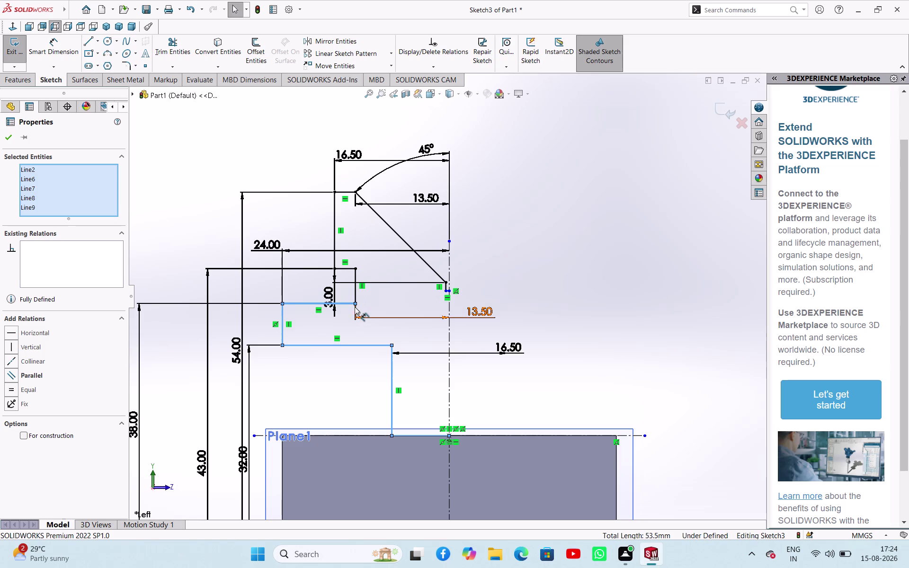
click(349, 271)
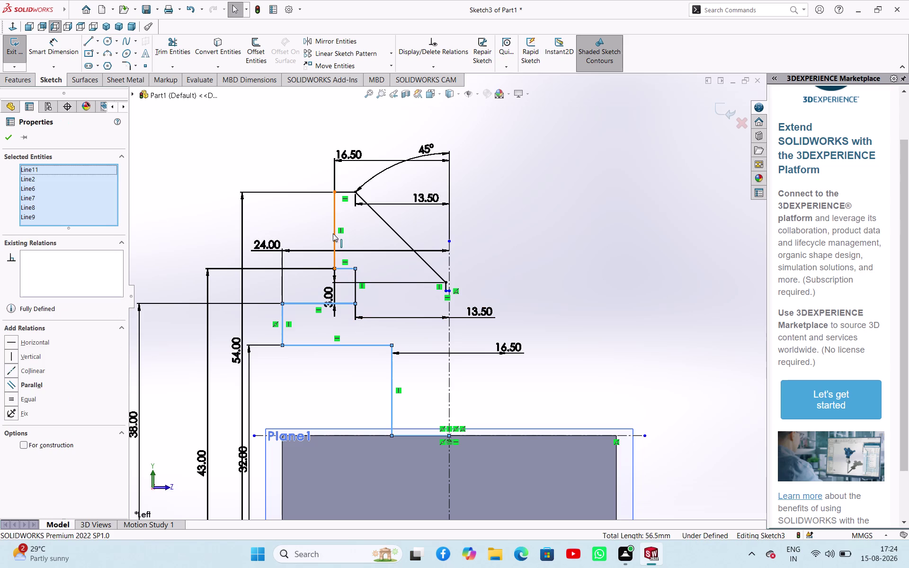
click(334, 234)
click(345, 189)
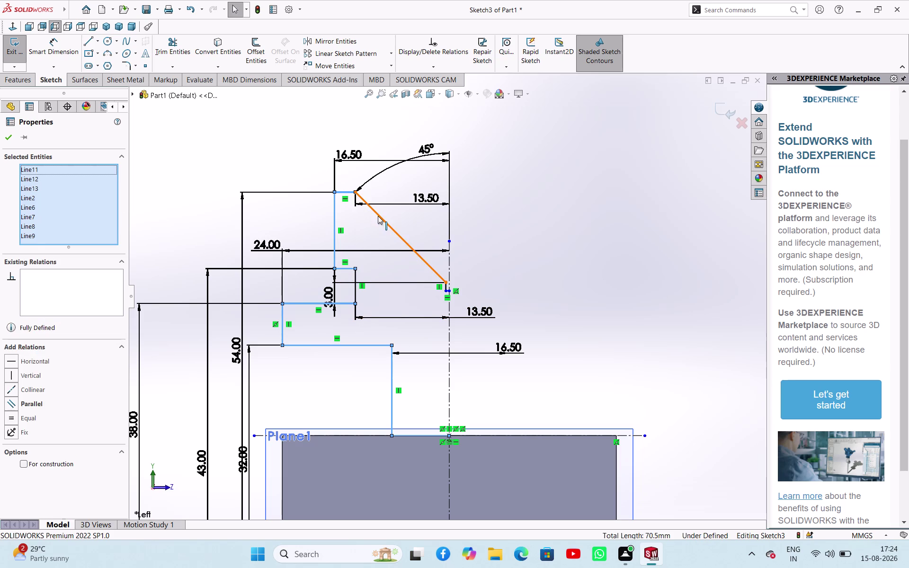
click(378, 216)
scroll(down, 3)
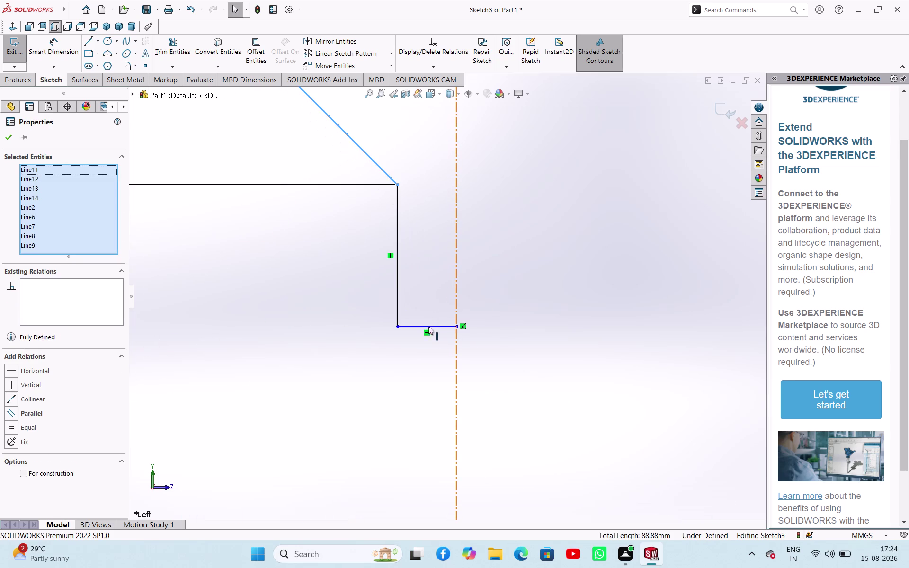
click(433, 325)
click(396, 276)
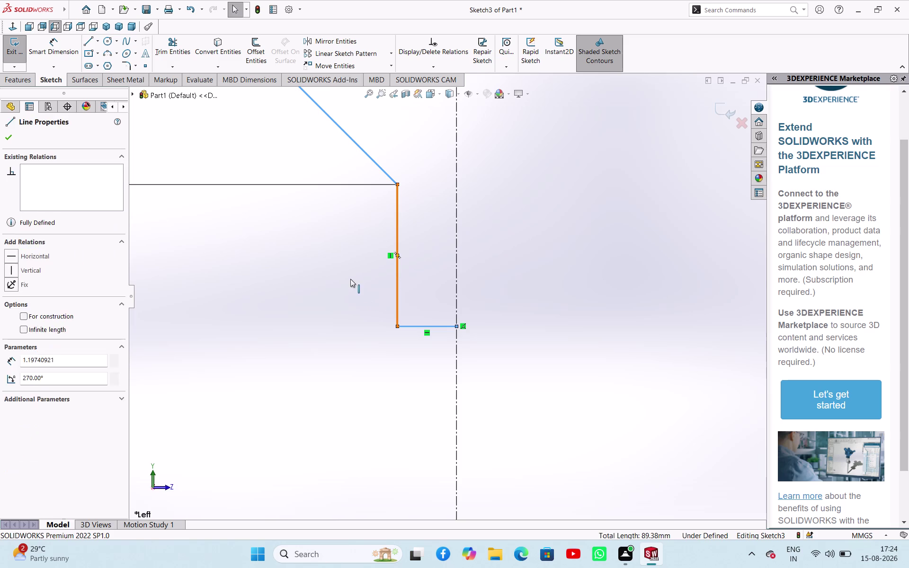
Mirror the selected lines about centerline Line3 and clear the selection.
click(330, 44)
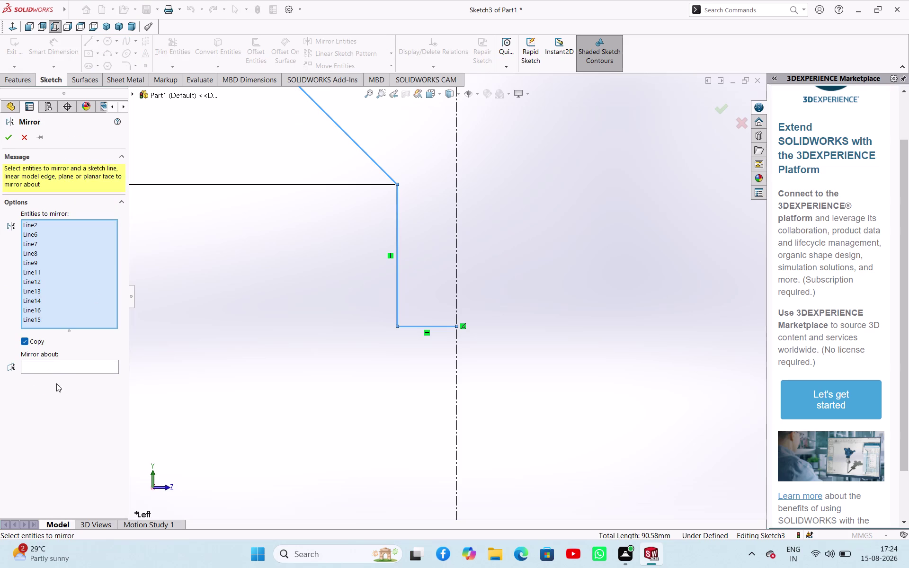
click(57, 368)
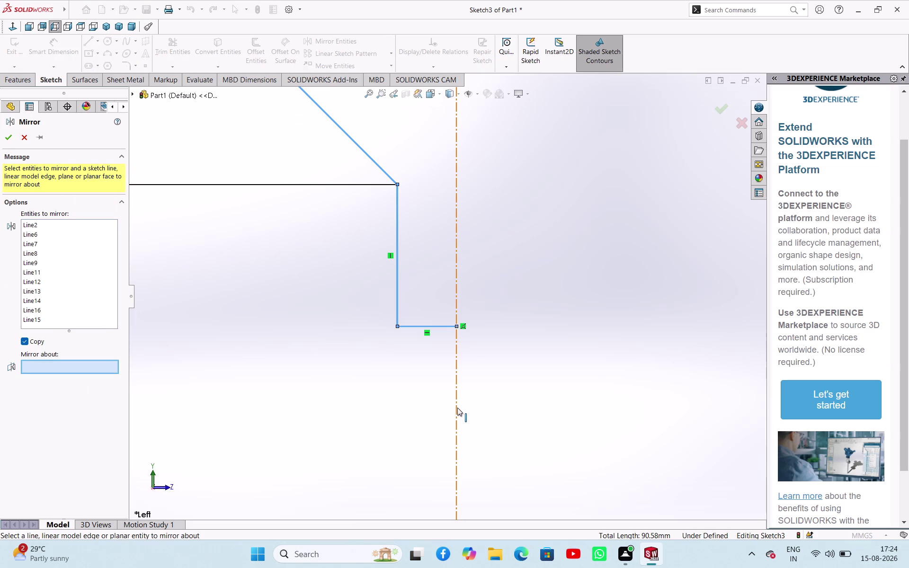
click(455, 405)
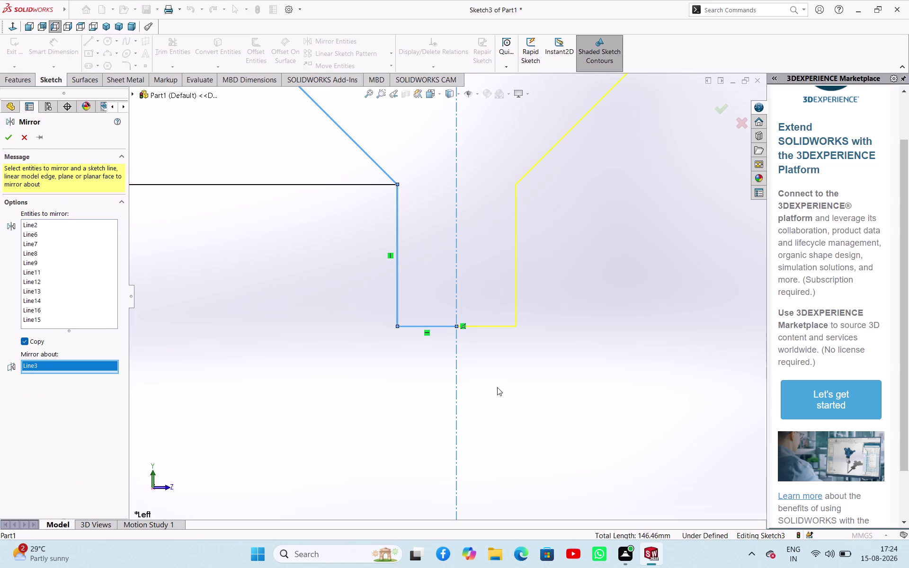
scroll(up, 3)
scroll(up, 3)
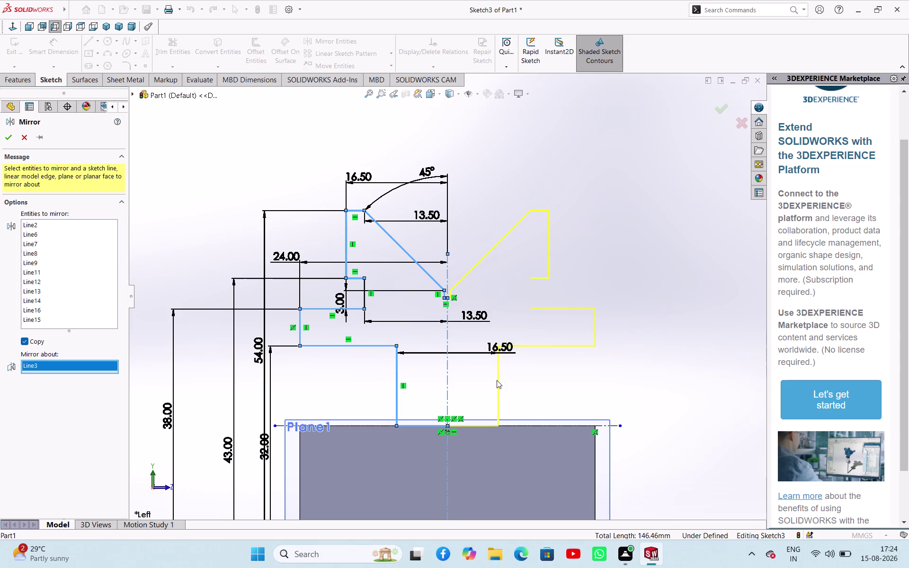
click(11, 137)
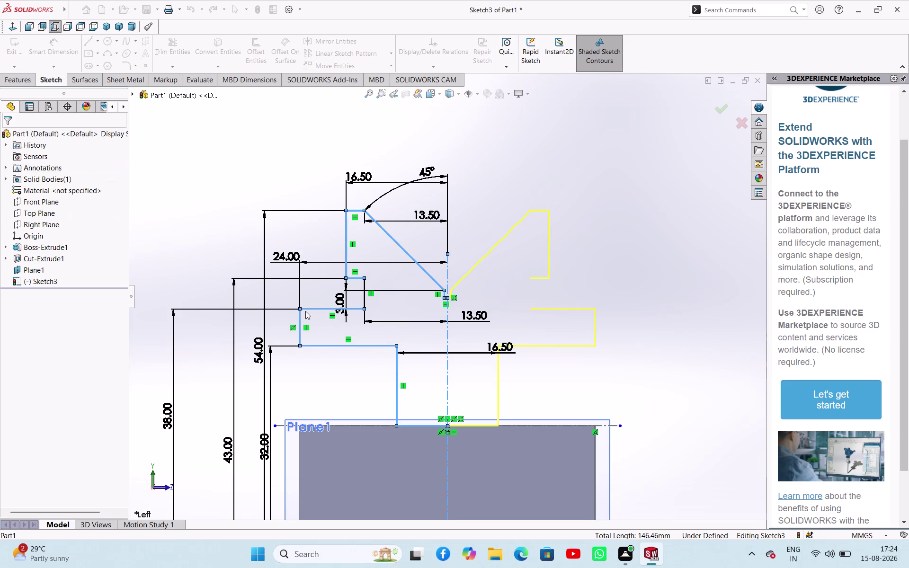
click(640, 370)
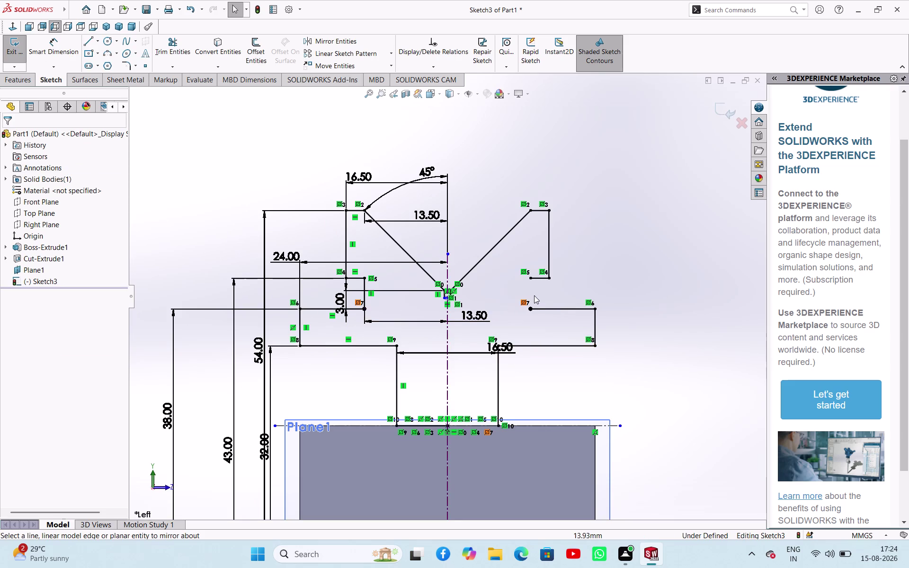
click(368, 293)
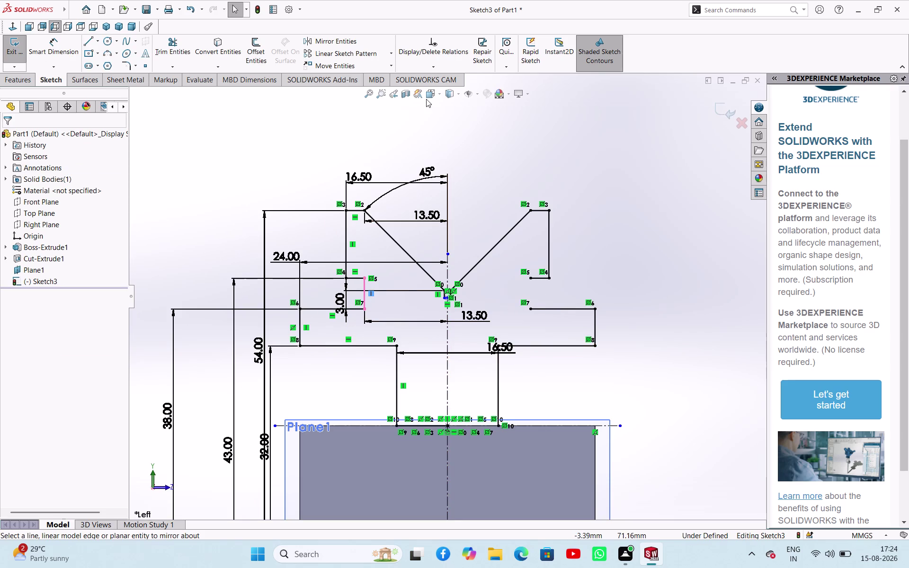
click(329, 45)
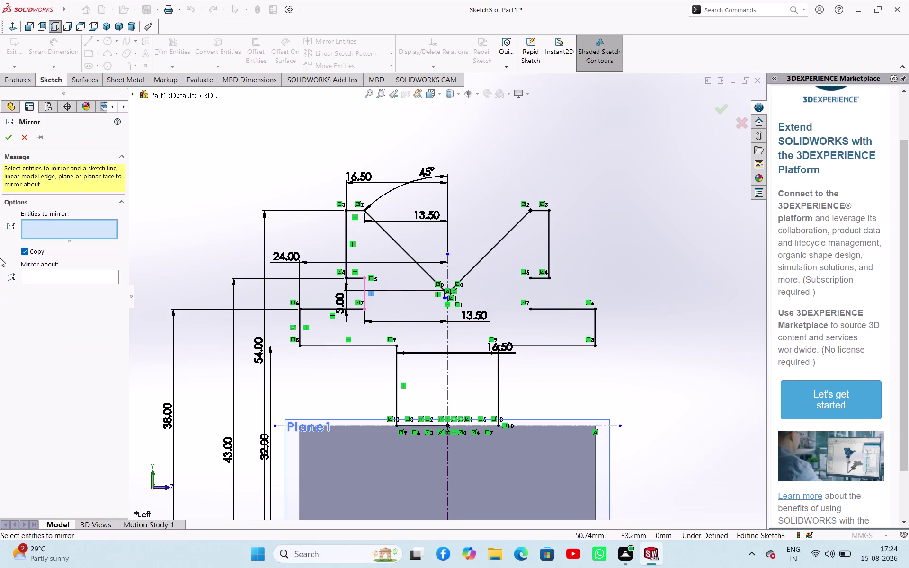
Mirror short step line Line10 about centerline Line3 to close the V-block outline.
click(366, 293)
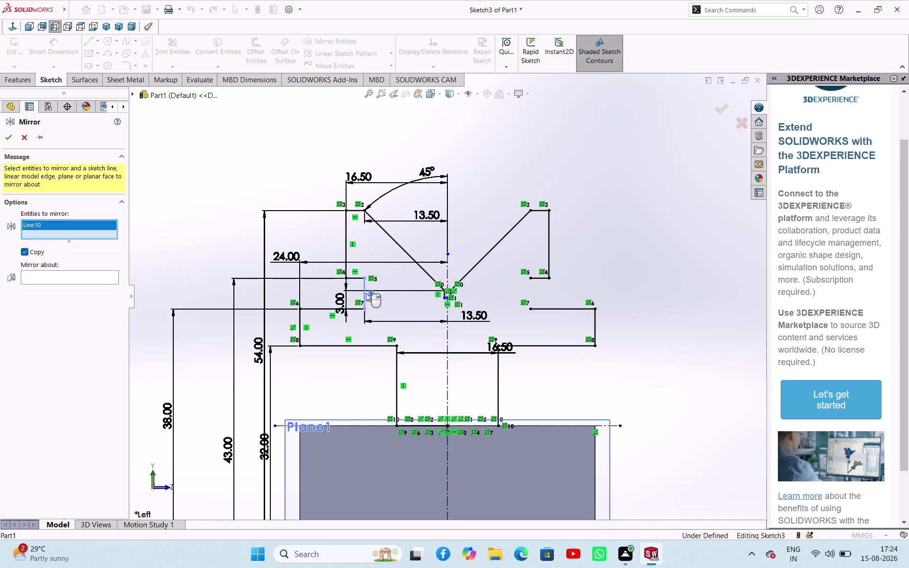
click(102, 276)
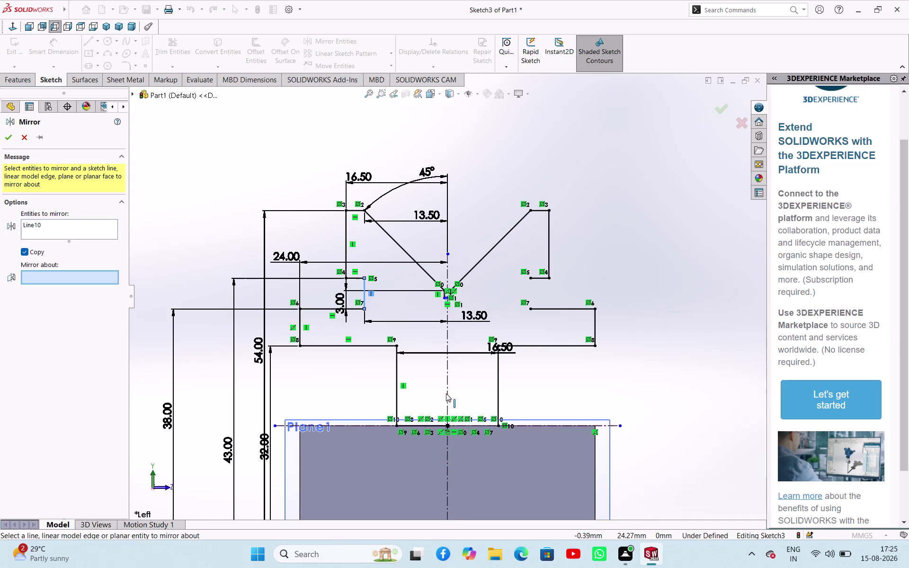
click(446, 394)
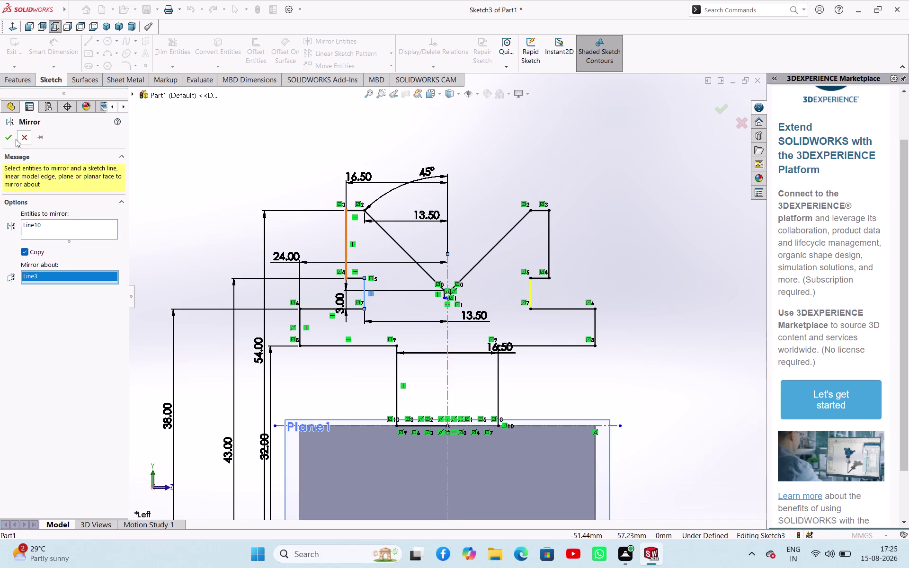
click(5, 138)
click(595, 274)
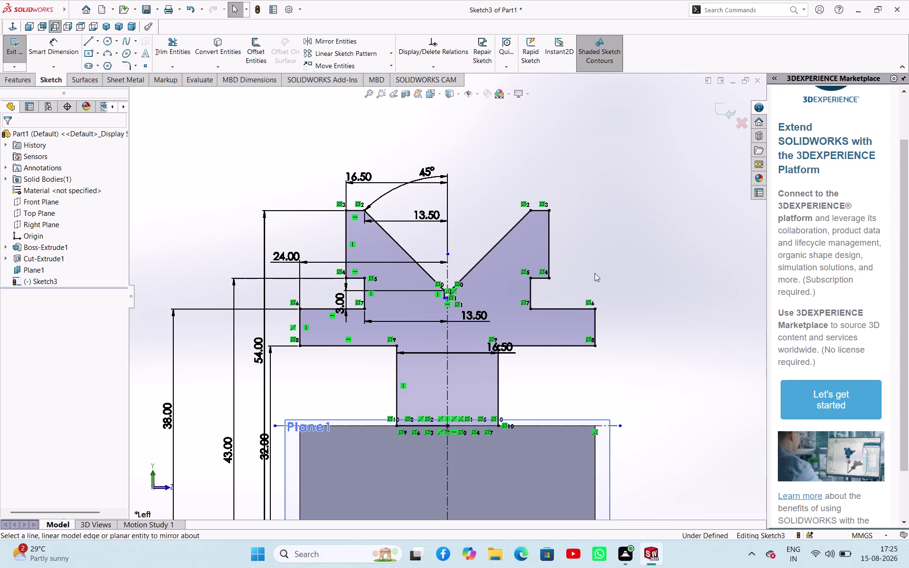
scroll(down, 3)
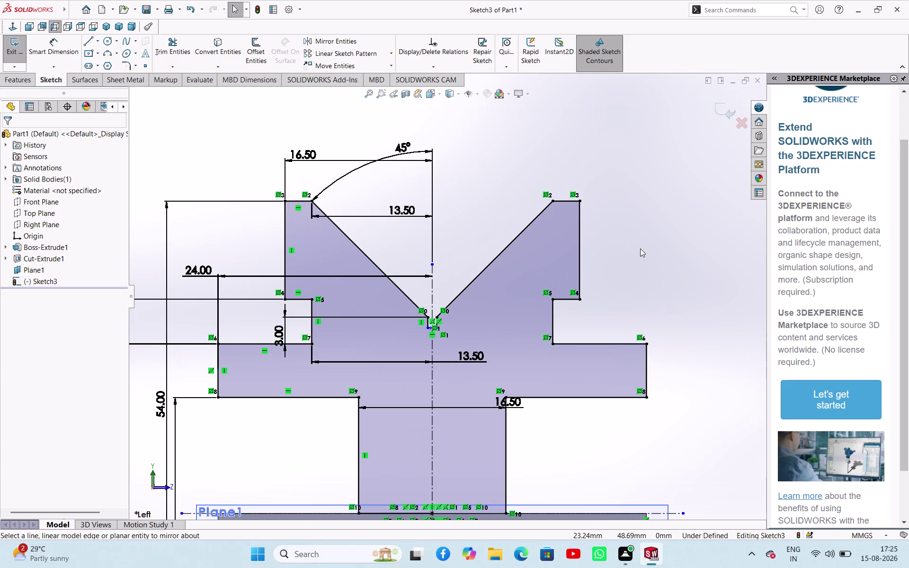
right_drag(641, 249, 645, 188)
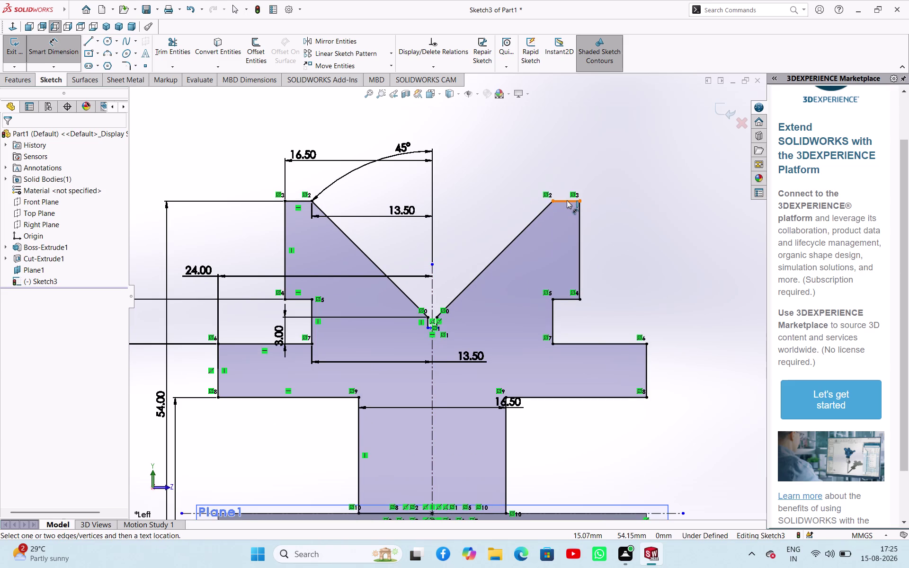
Try dimensioning between the two top jaw flats, cancelling each attempt.
click(567, 200)
click(294, 199)
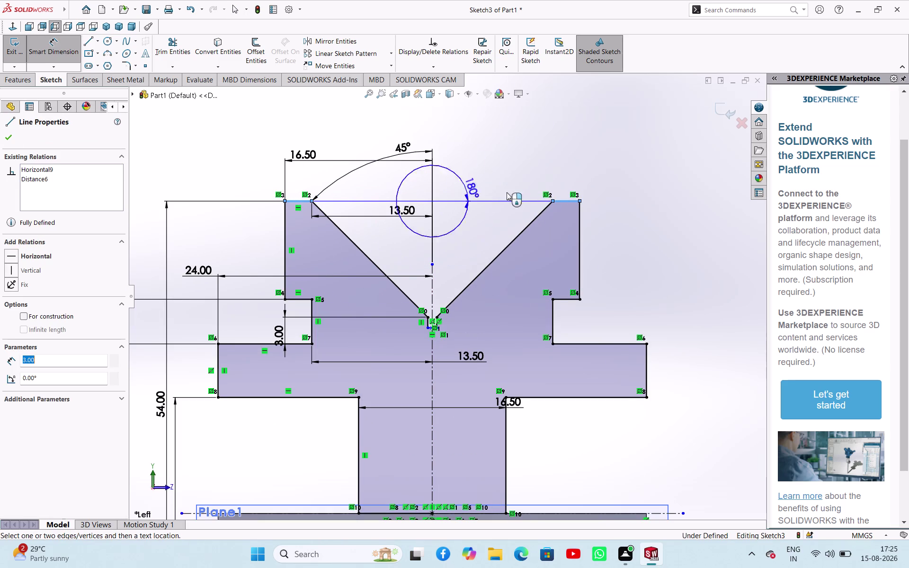
key(Escape)
key(Escape)
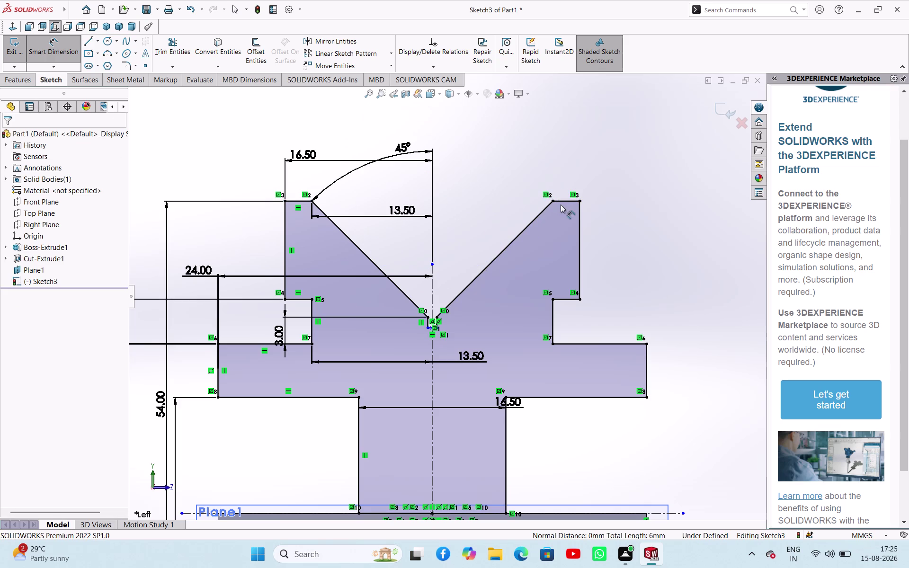
click(567, 199)
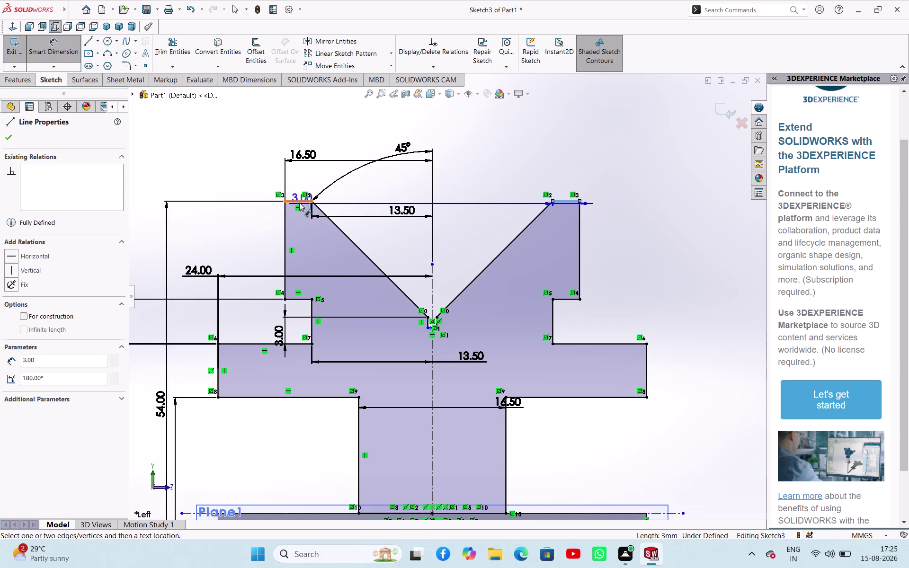
click(298, 202)
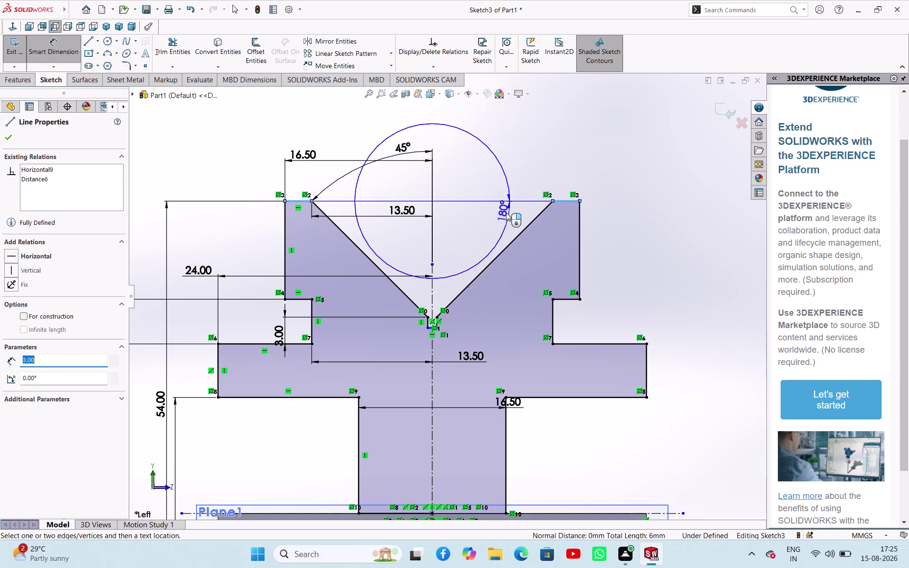
key(Escape)
key(Escape)
right_drag(506, 213, 514, 192)
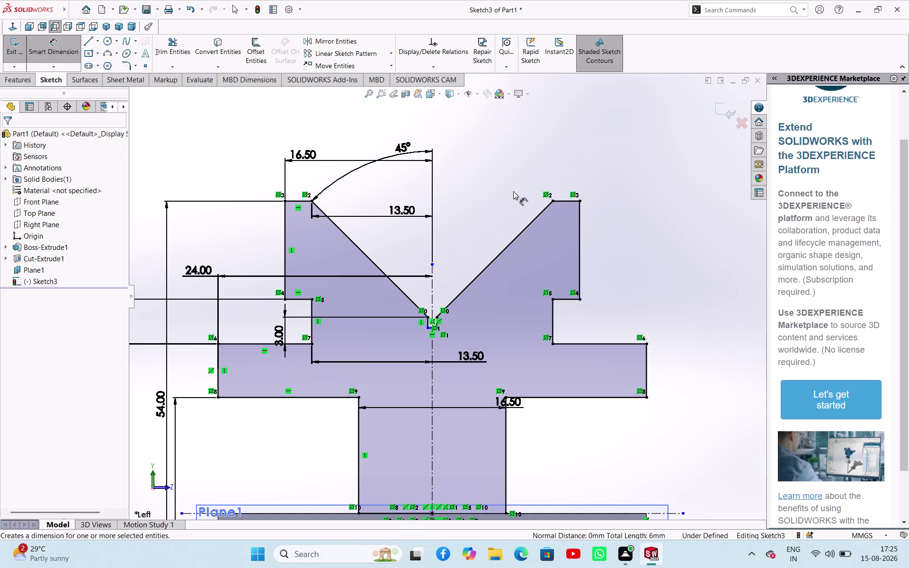
right_drag(513, 191, 507, 201)
Retry the jaw-flat dimension twice more, then escape out of the command.
click(570, 203)
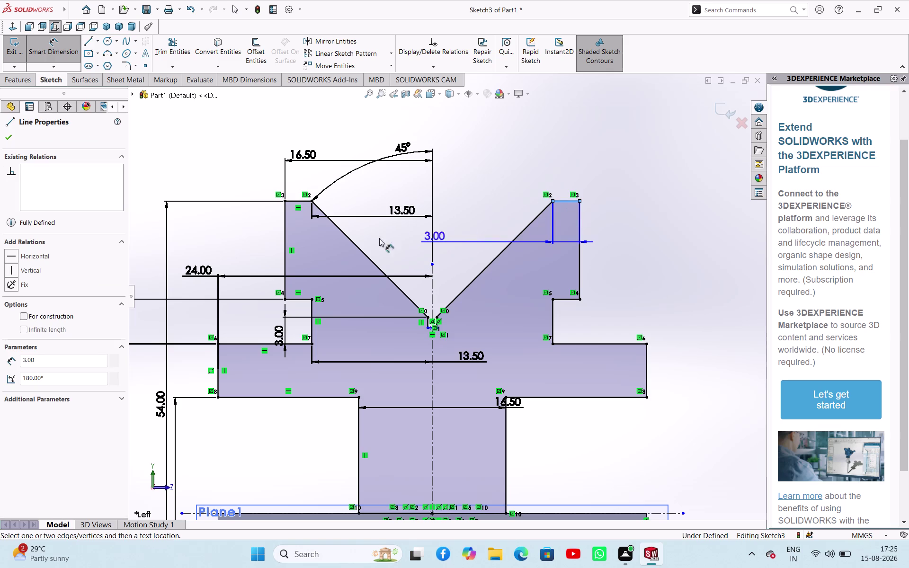
click(299, 201)
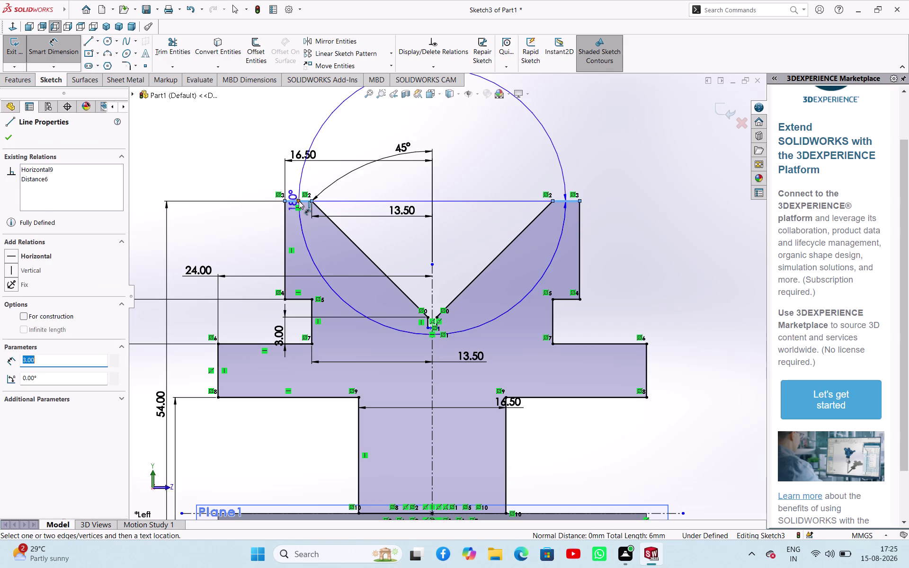
key(Escape)
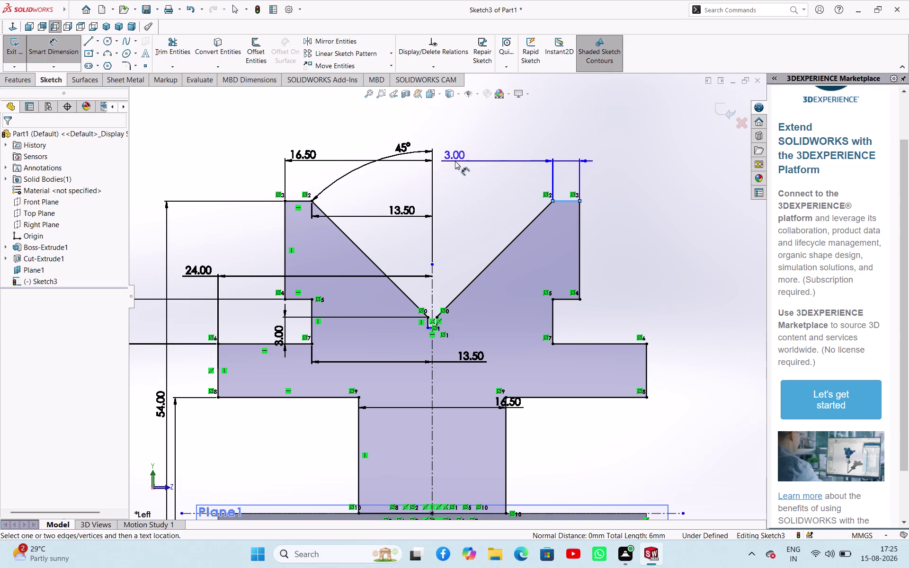
key(Escape)
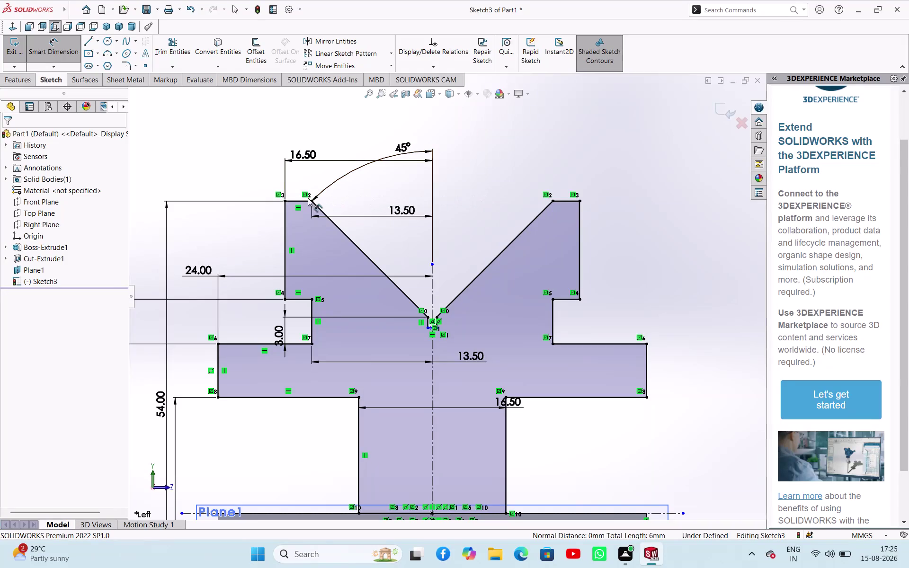
click(294, 201)
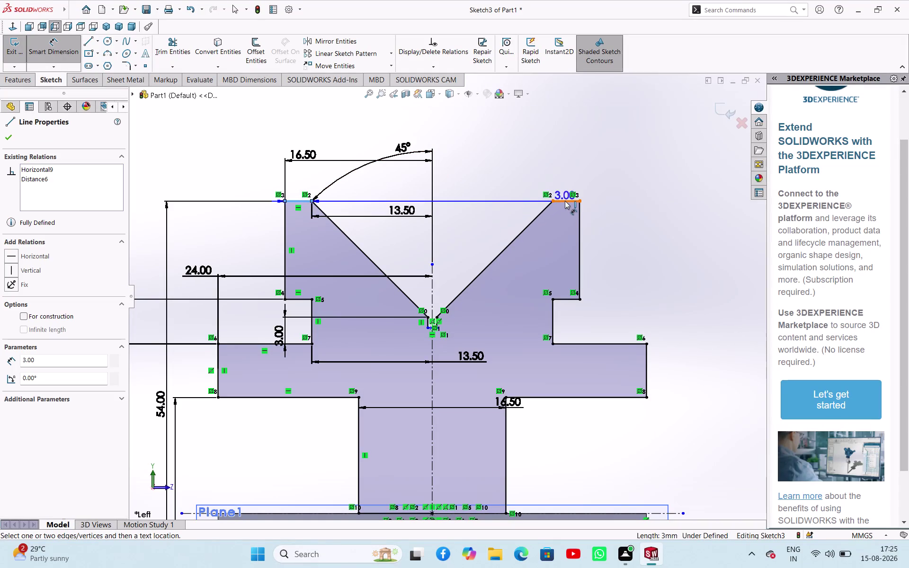
click(565, 200)
key(Escape)
key(Escape)
key(Escape)
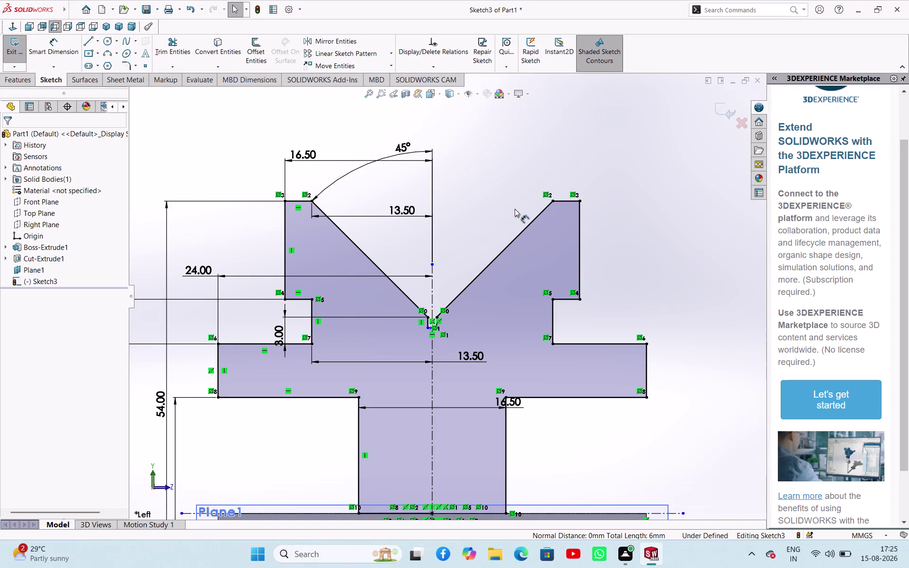
key(Escape)
key(Escape)
key(Escape)
Select both top jaw flats and make them horizontal.
right_click(506, 190)
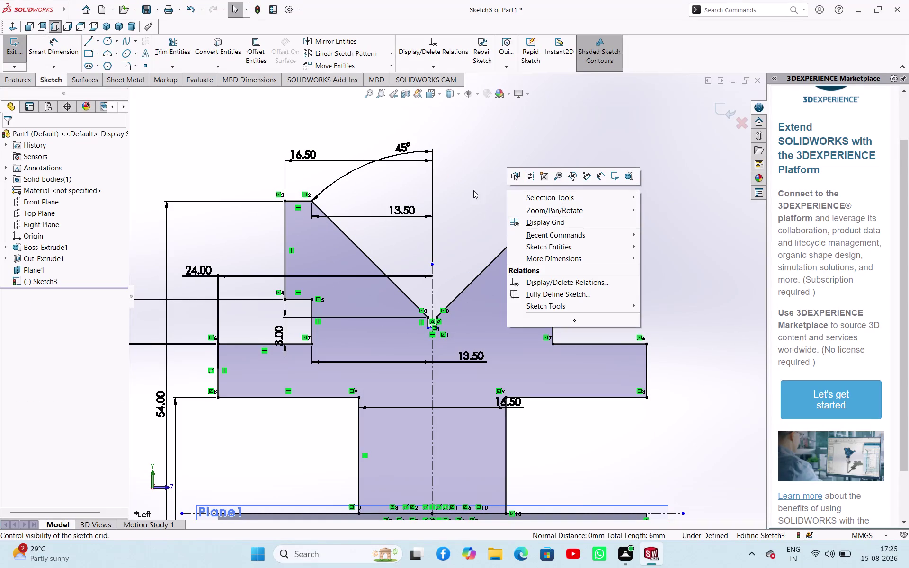
click(466, 159)
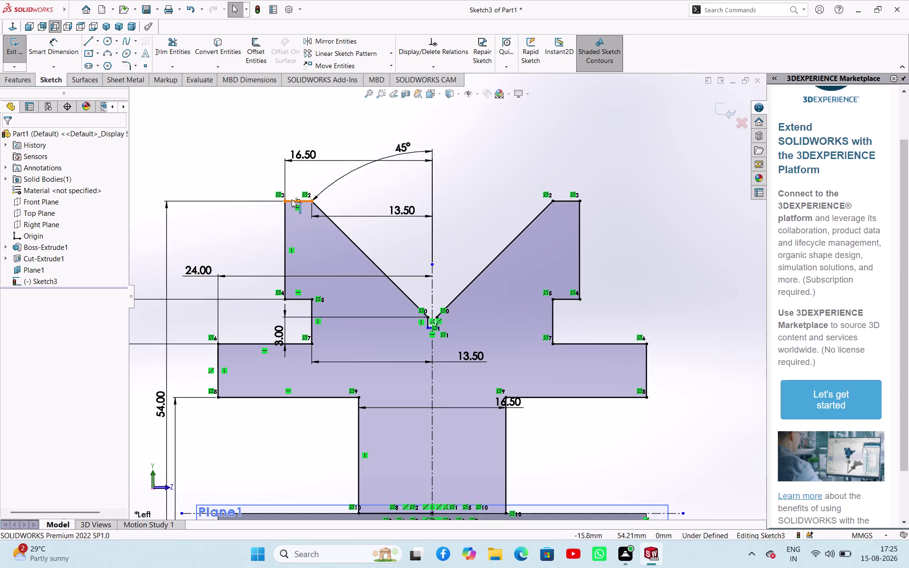
click(293, 199)
click(560, 204)
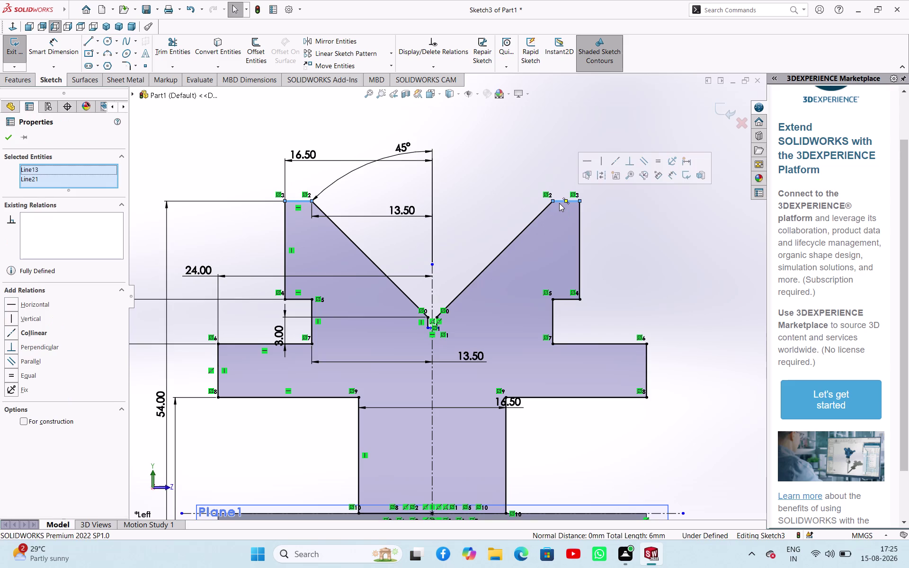
click(590, 161)
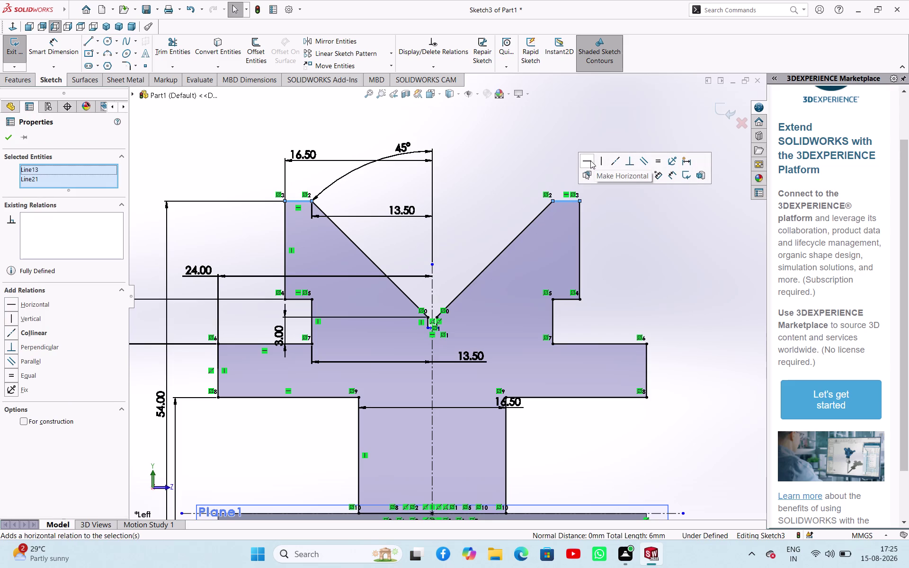
click(617, 215)
scroll(up, 3)
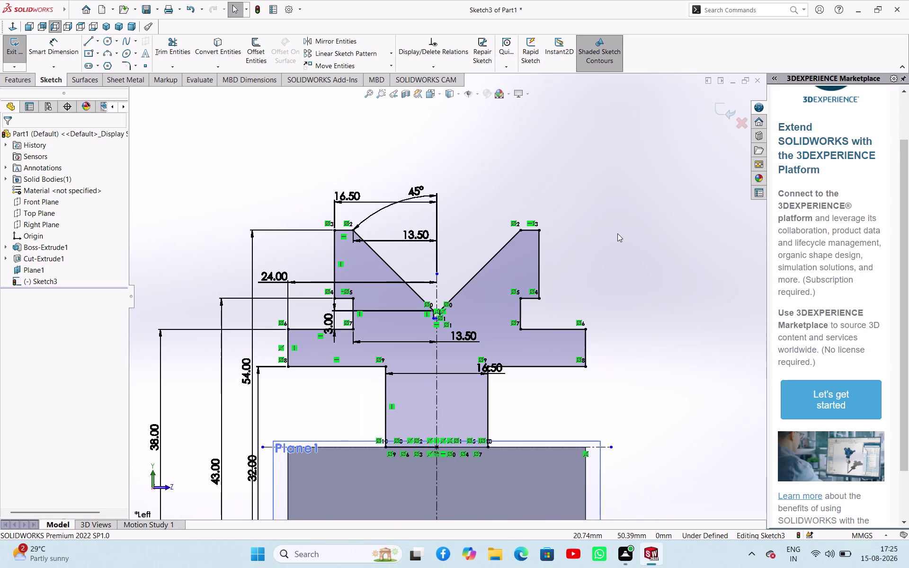
scroll(down, 3)
scroll(up, 3)
scroll(up, 3)
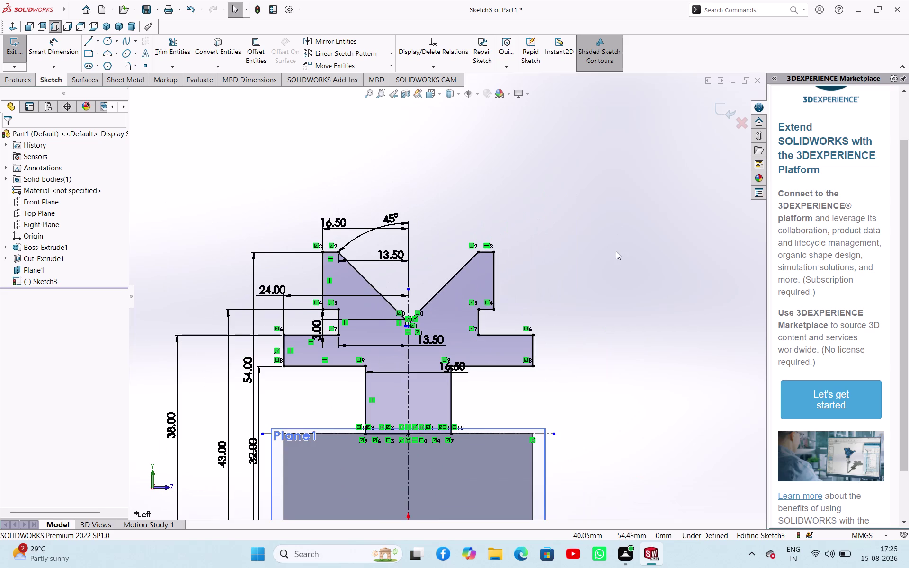
right_drag(616, 252, 623, 199)
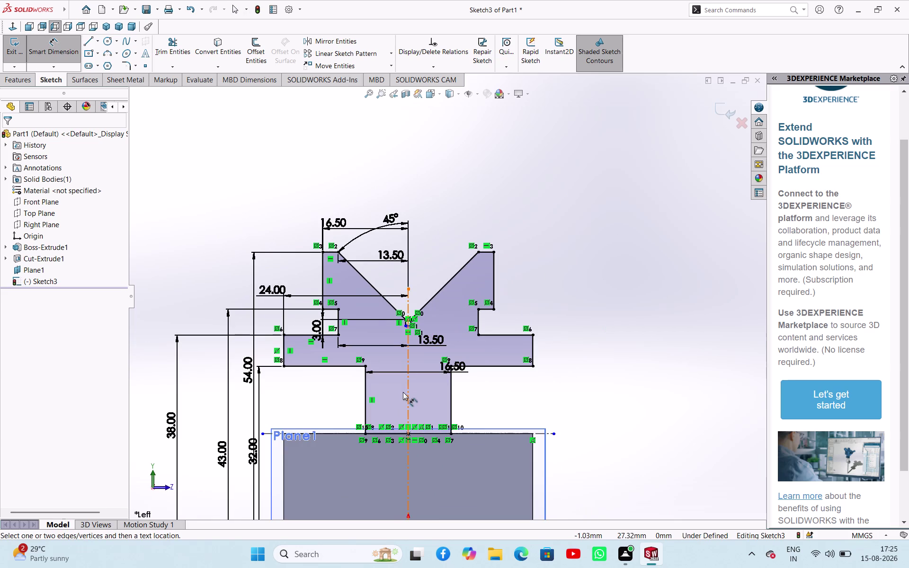
Add a centerline-to-edge stem dimension and decline the redundant-dimension prompt.
click(409, 395)
click(449, 394)
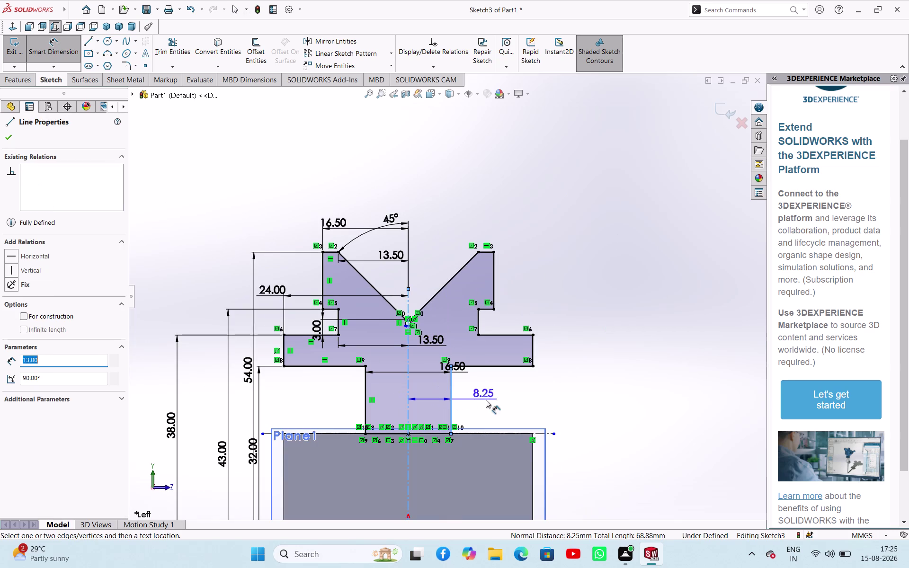
click(520, 396)
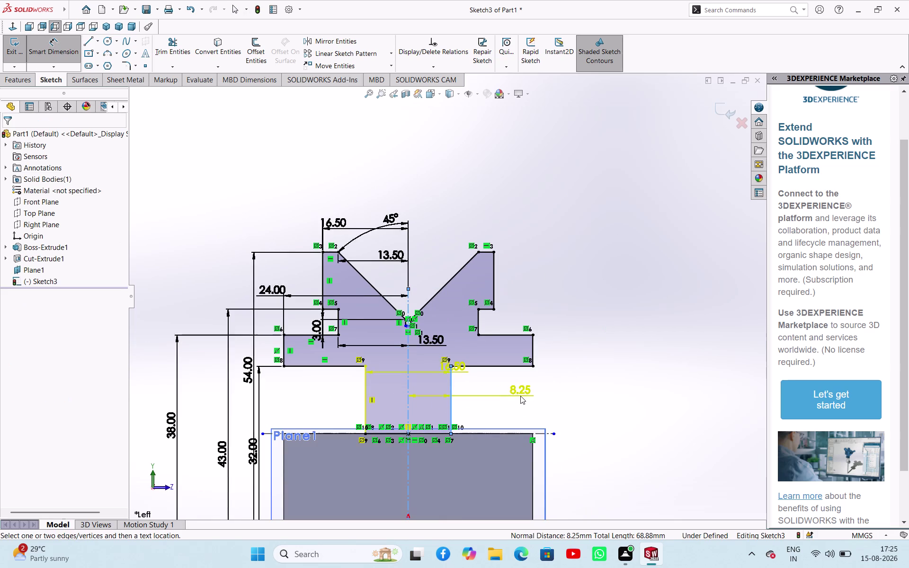
click(525, 284)
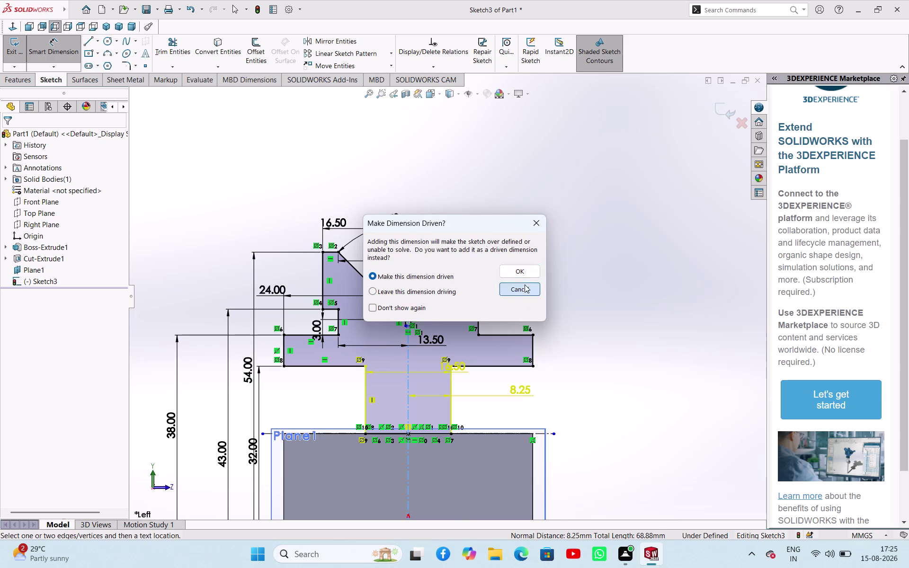
click(582, 353)
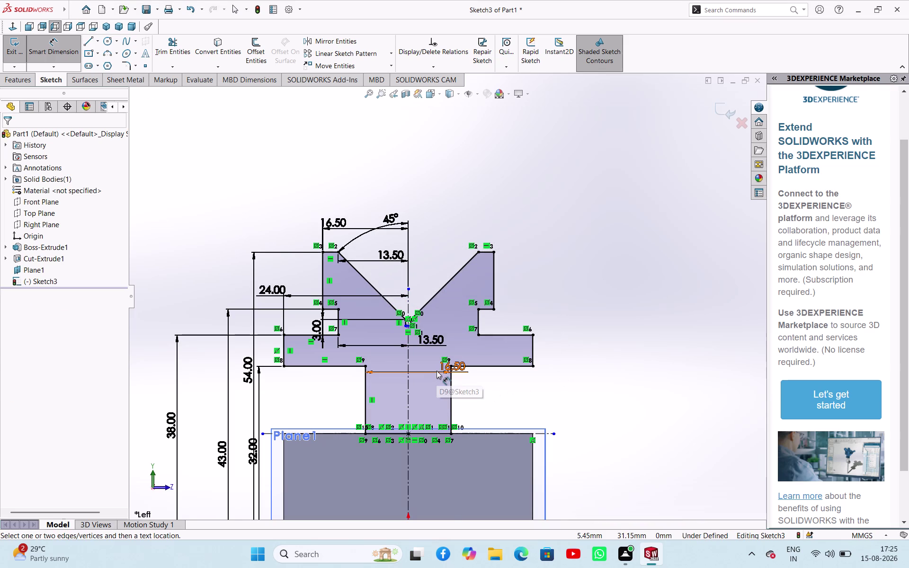
Change the 16.50 stem dimension value to 33 mm.
double_click(437, 371)
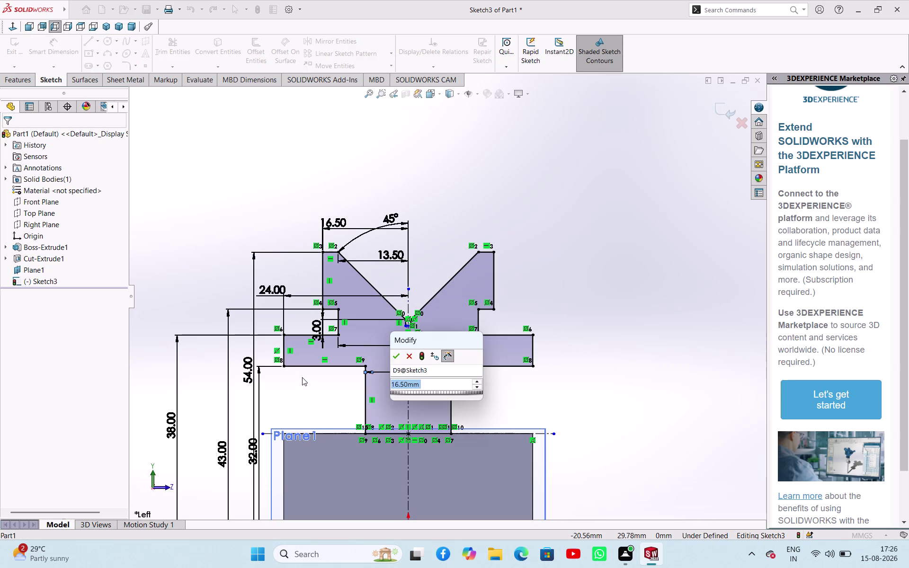
text(33)
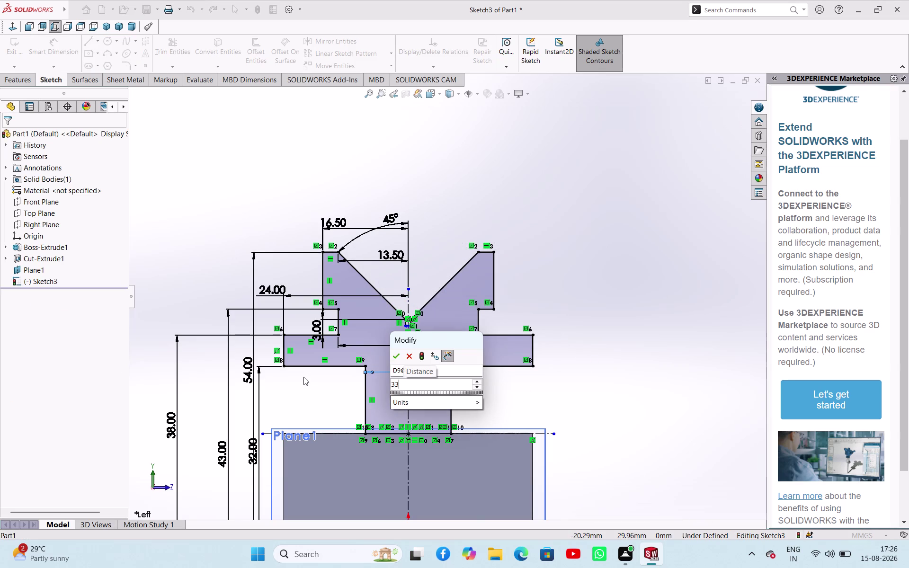
key(Return)
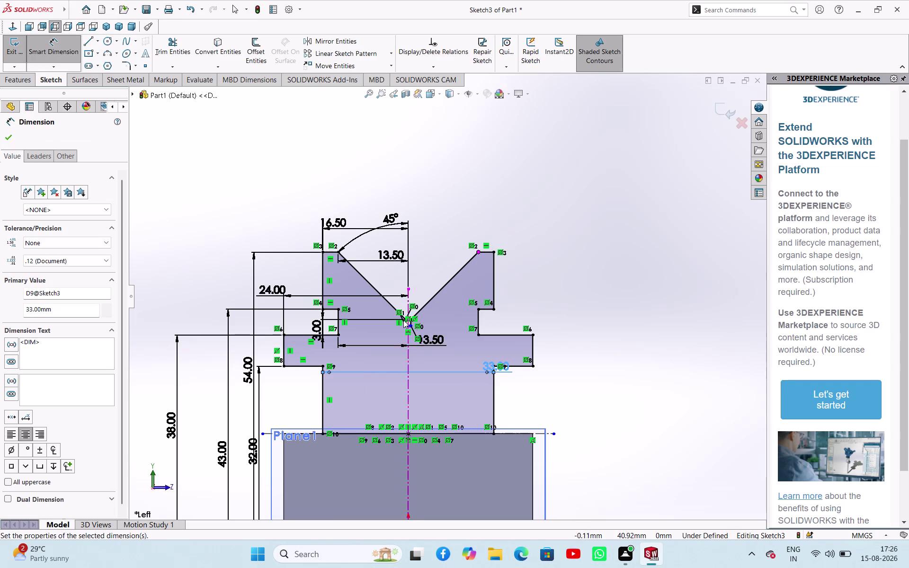
scroll(down, 3)
scroll(up, 3)
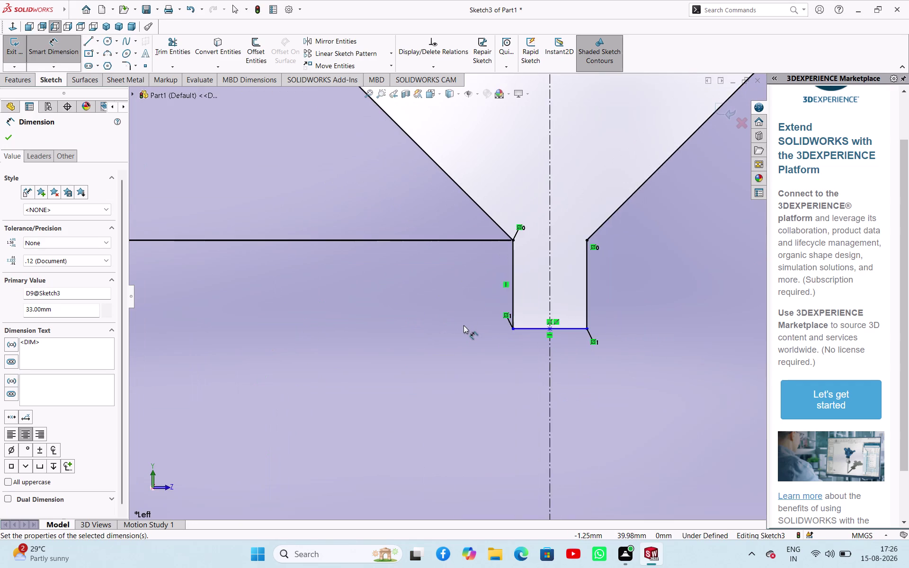
scroll(up, 3)
scroll(up, 3)
scroll(down, 3)
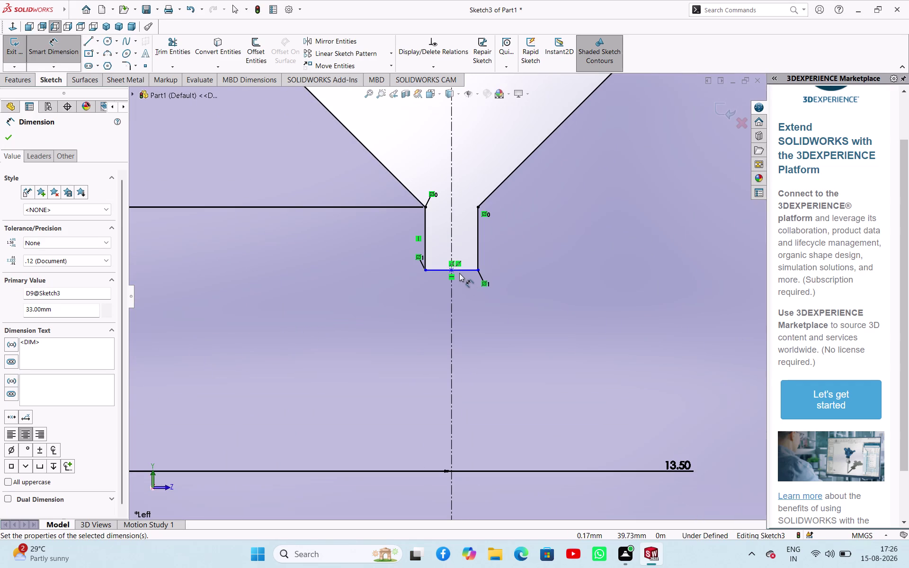
click(460, 269)
scroll(up, 3)
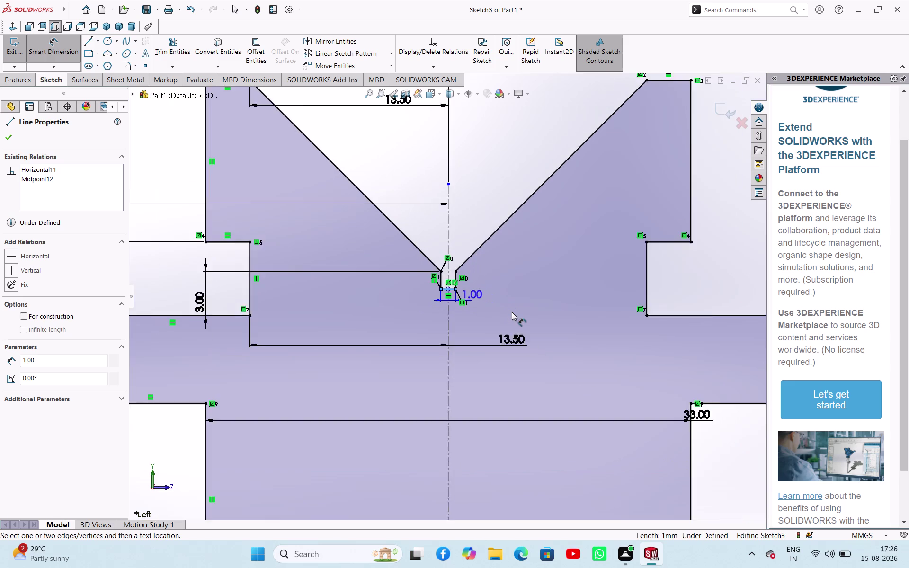
scroll(up, 3)
scroll(up, 3)
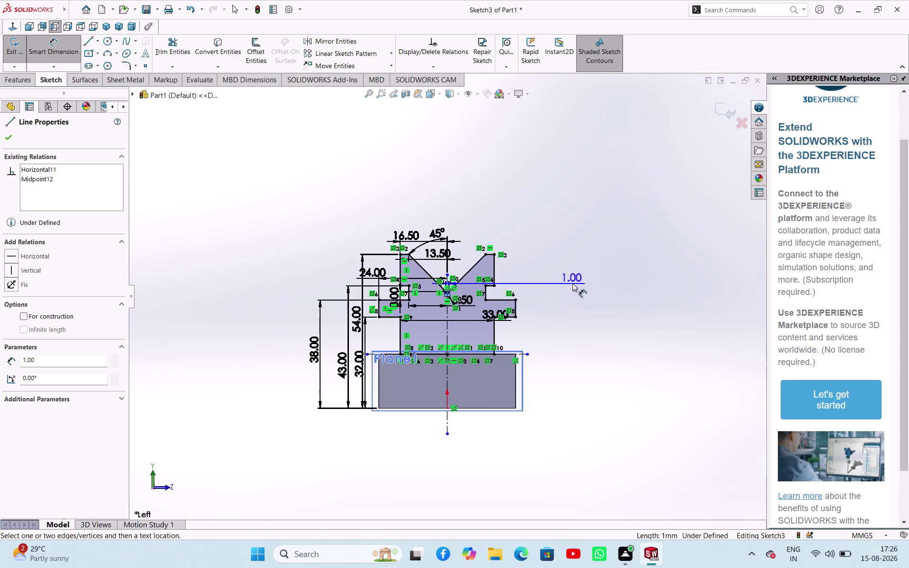
click(572, 283)
click(520, 292)
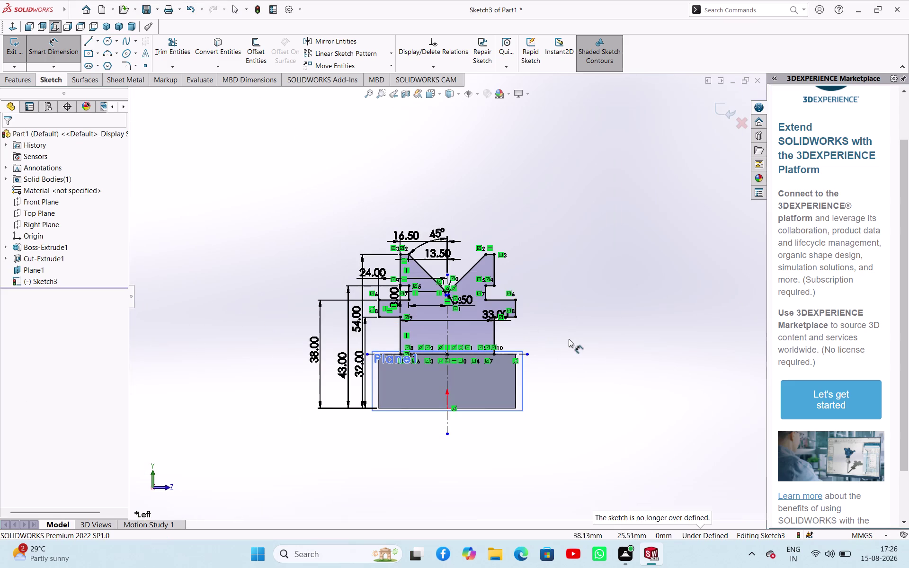
click(571, 340)
scroll(down, 3)
scroll(down, 3)
scroll(down, 3)
scroll(up, 3)
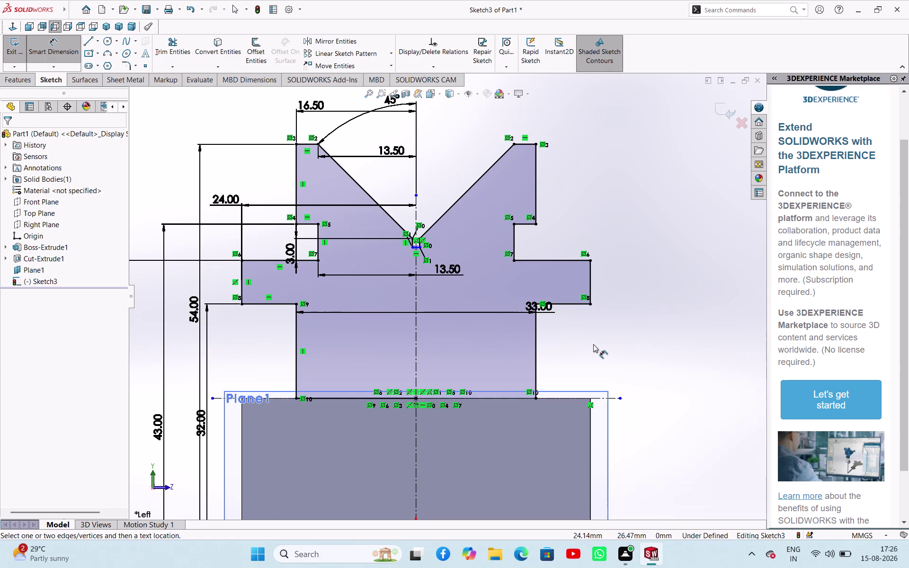
Select the left and right side flange edges for the 48 mm overall width.
right_drag(629, 338, 636, 248)
right_drag(642, 313, 648, 214)
click(590, 284)
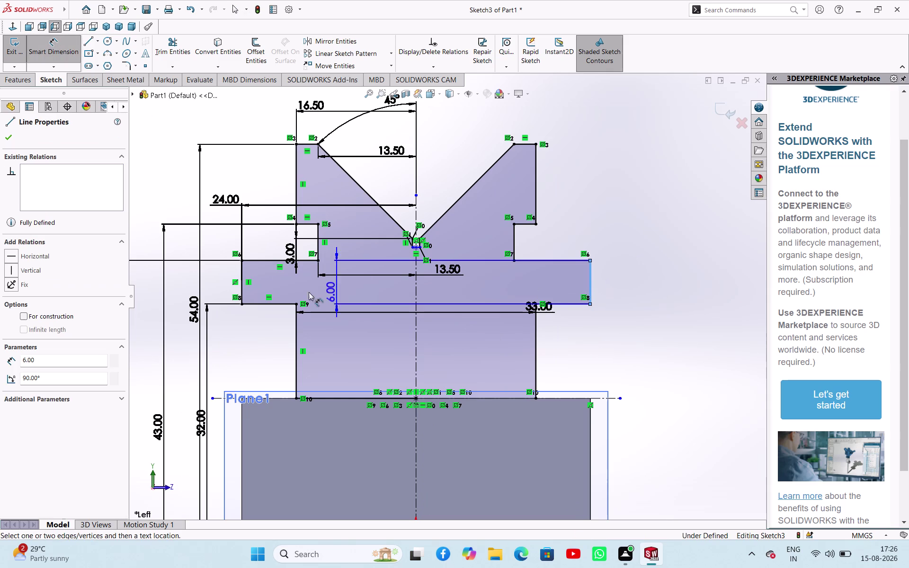
click(240, 289)
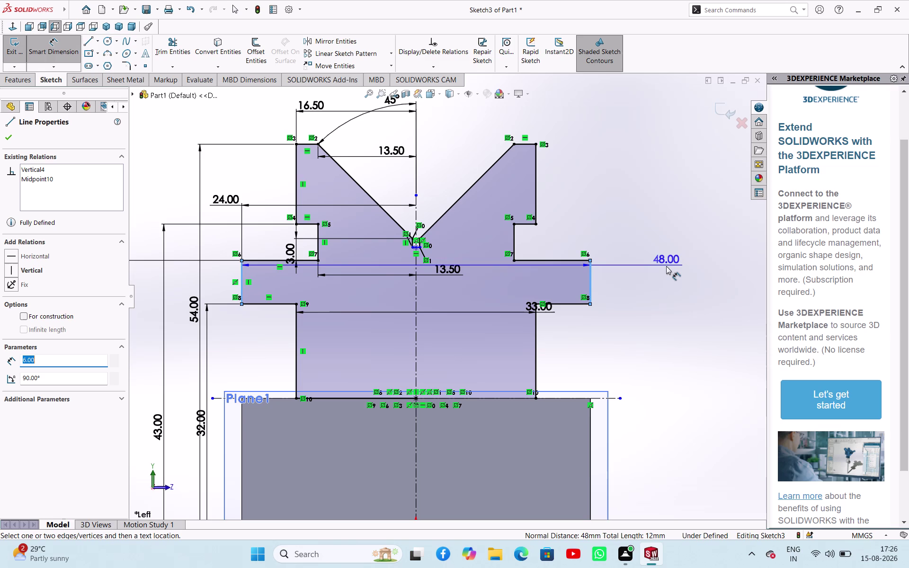
scroll(up, 3)
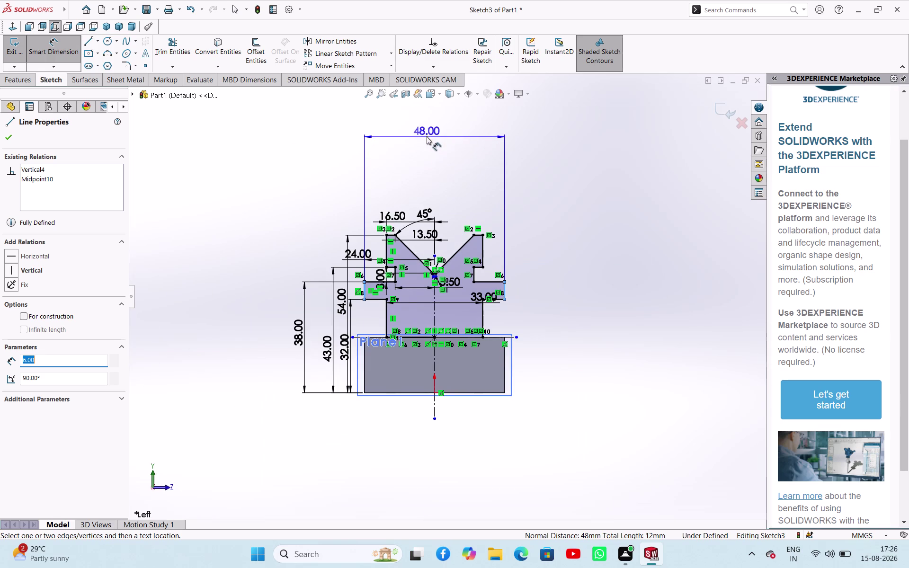
Place the 48 mm flange width dimension and decline the redundant-dimension prompt.
click(424, 128)
click(523, 293)
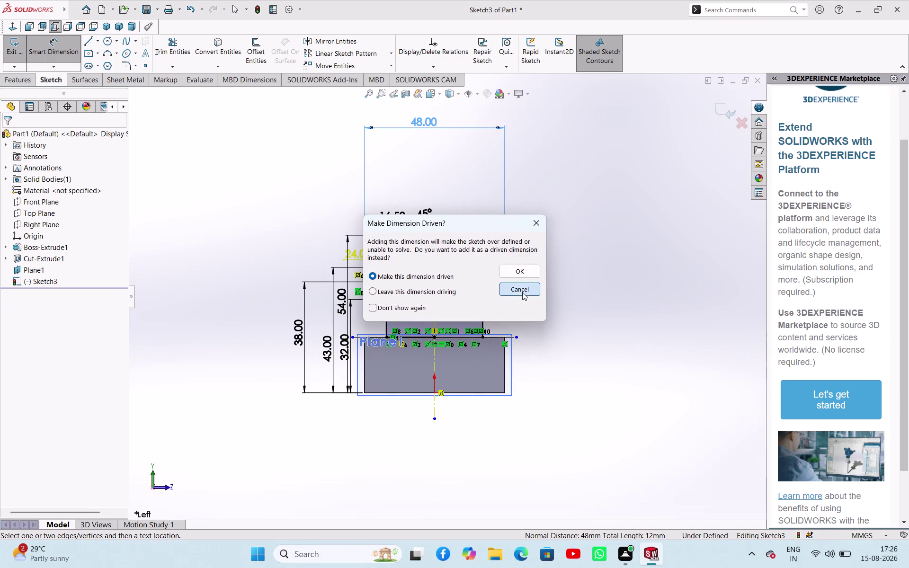
click(547, 304)
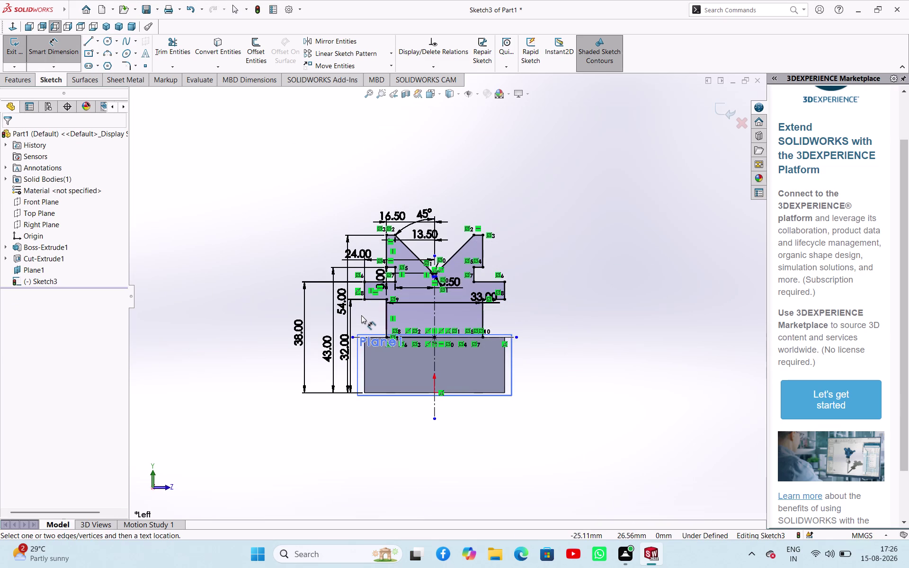
right_click(586, 264)
click(605, 295)
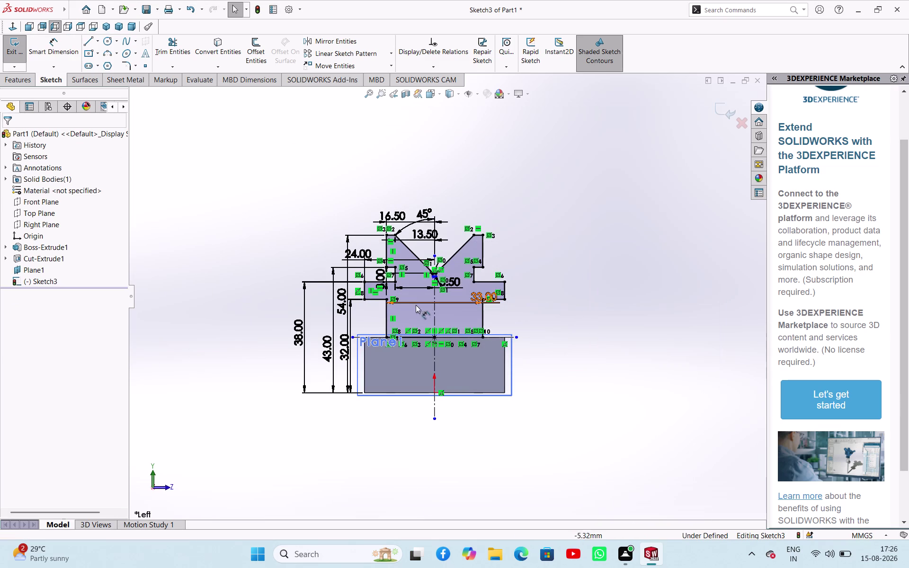
Box-select and delete the left height dimensions and the dimensions above the jaws.
drag(360, 316, 279, 315)
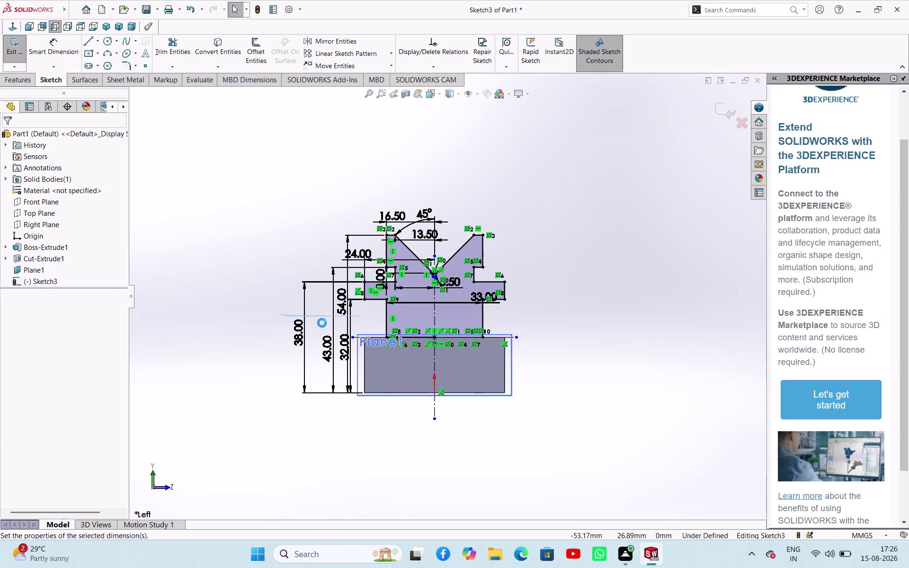
key(Delete)
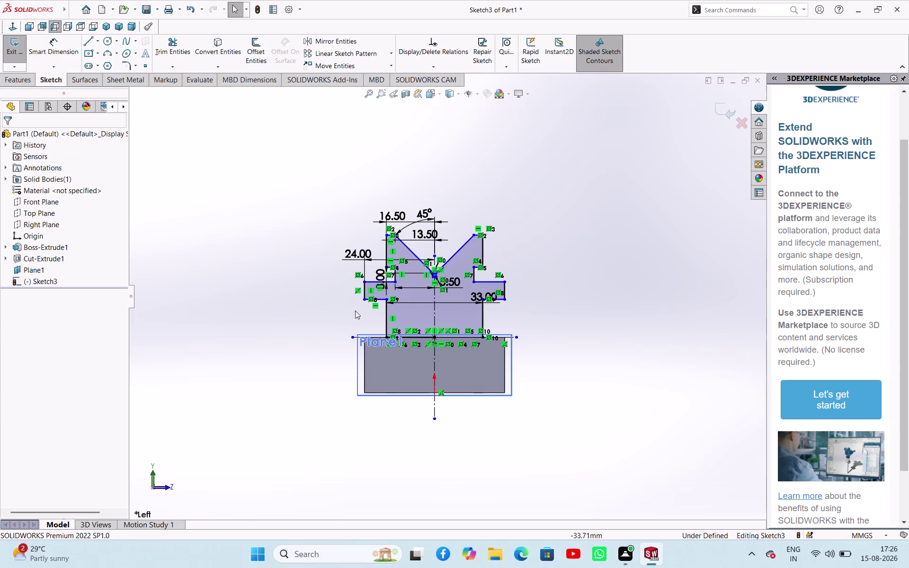
drag(426, 246, 395, 185)
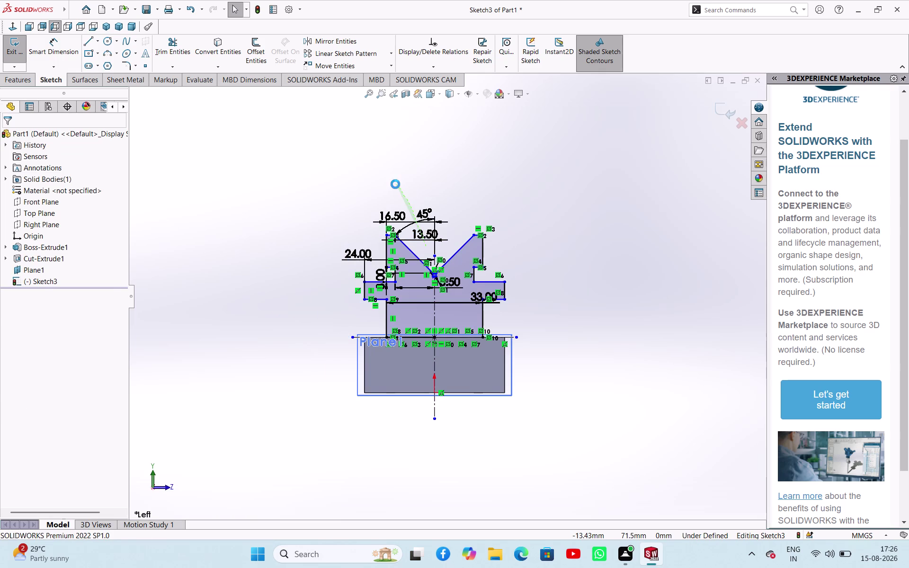
key(Delete)
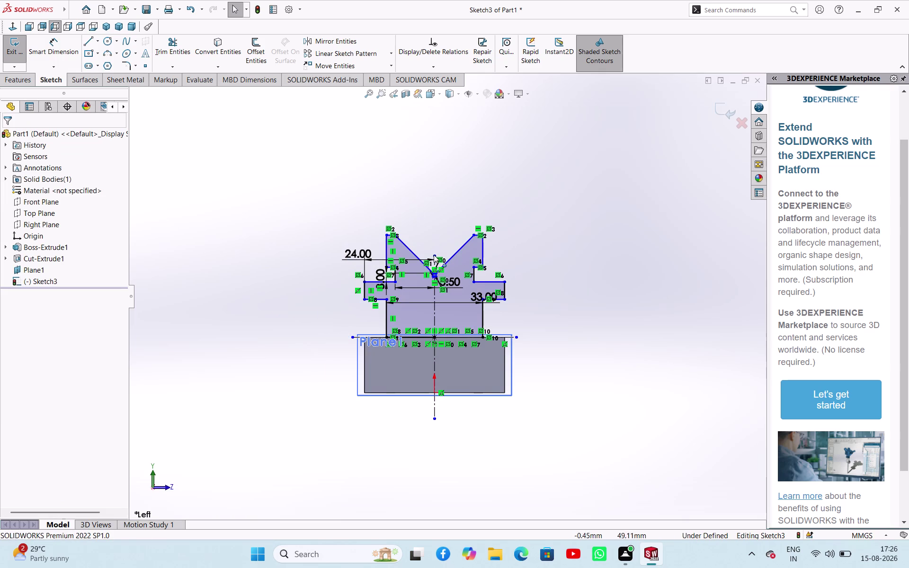
drag(410, 292, 410, 262)
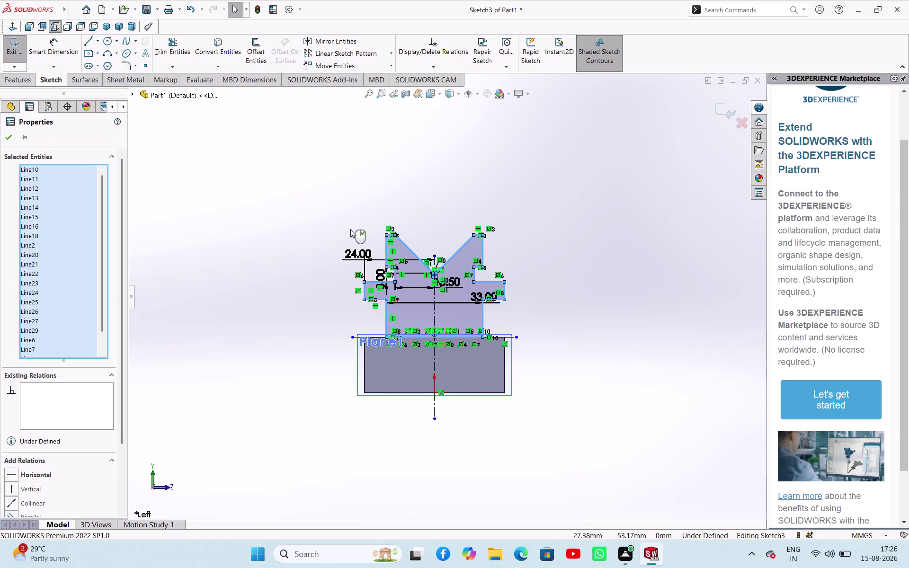
click(350, 229)
Delete the 24.00, 33.00, 6.50 and 8.00 dimensions one by one.
click(362, 255)
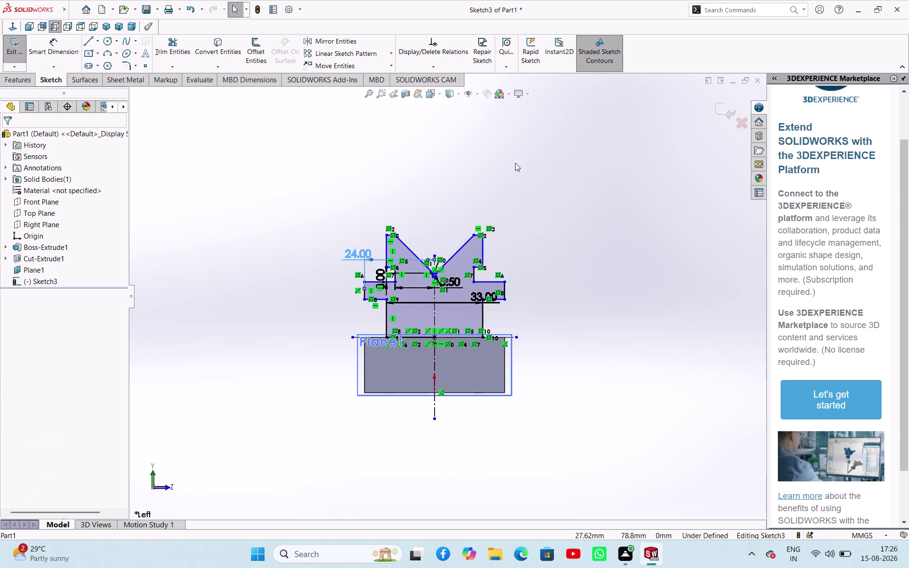
key(Delete)
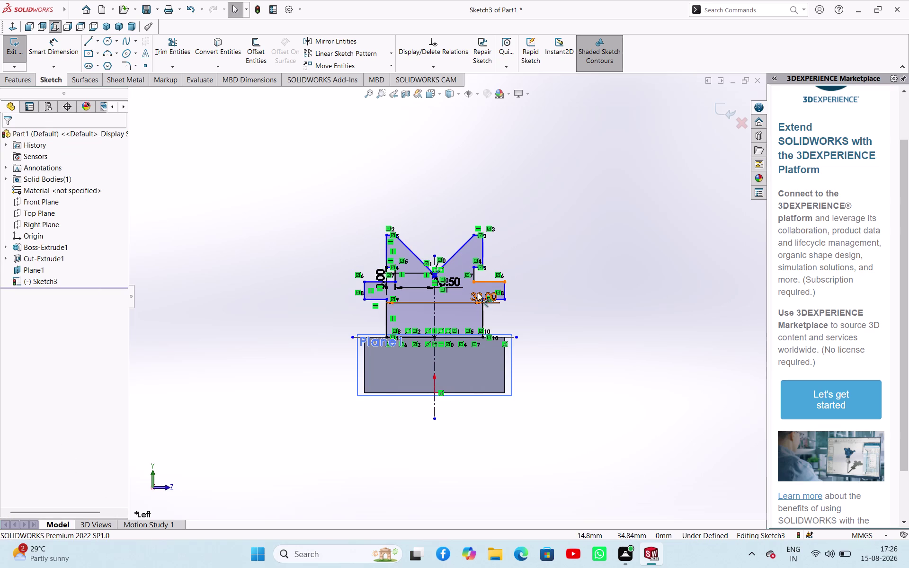
click(476, 298)
key(Delete)
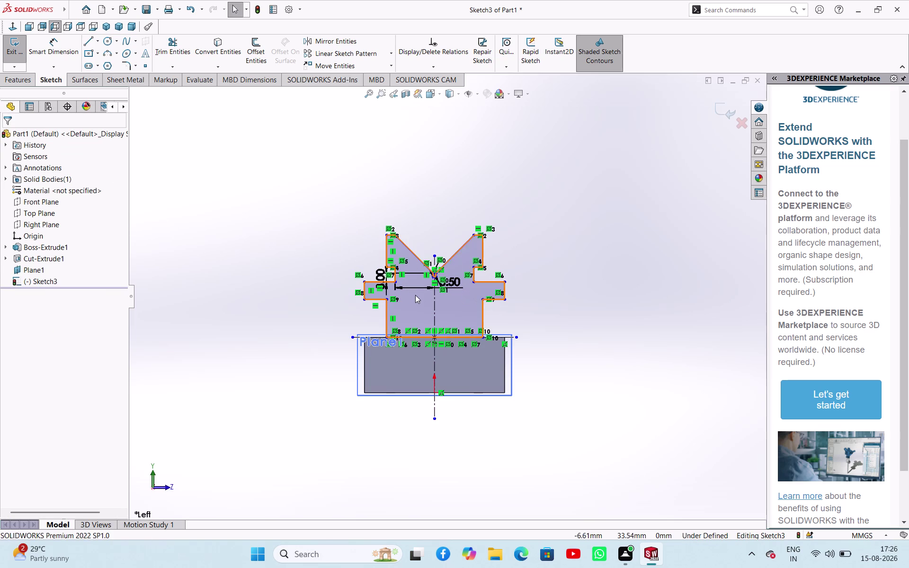
click(411, 287)
key(Delete)
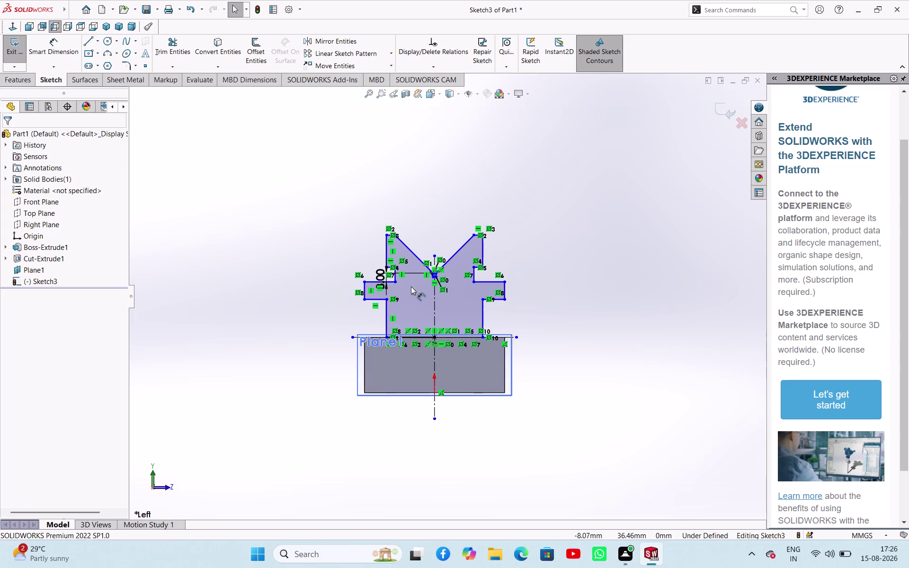
click(379, 269)
key(Delete)
scroll(down, 3)
scroll(down, 3)
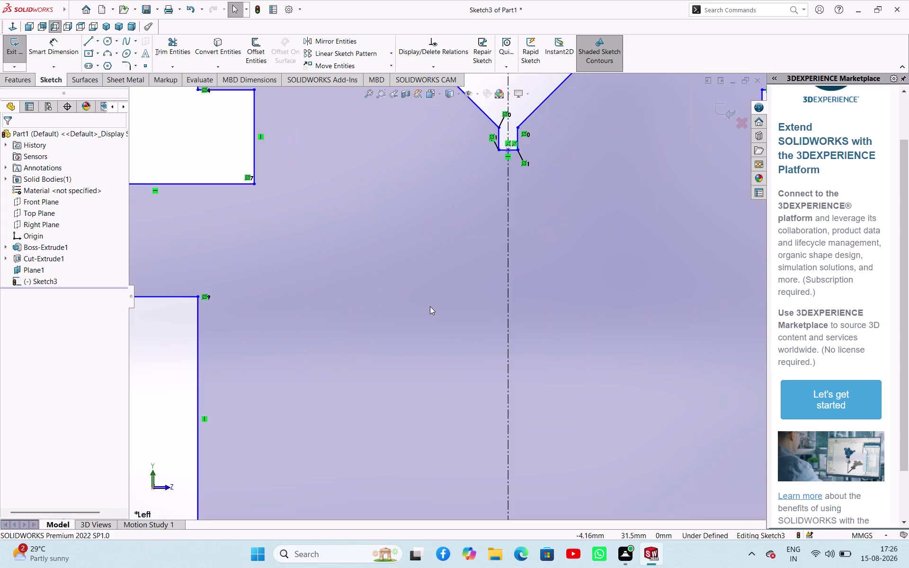
Dimension the profile's outer edges with a 48 mm overall width above the sketch.
scroll(up, 3)
scroll(up, 3)
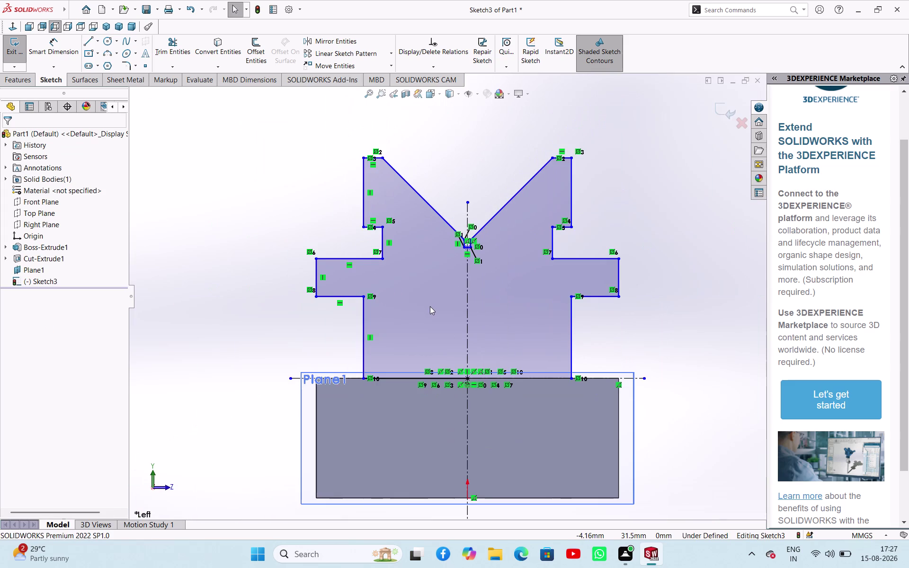
right_drag(630, 213, 633, 156)
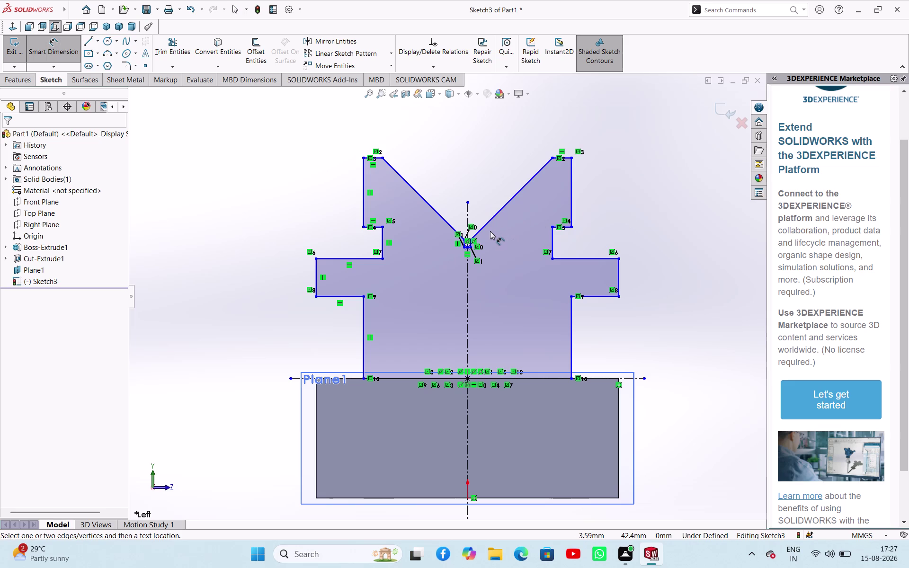
click(618, 272)
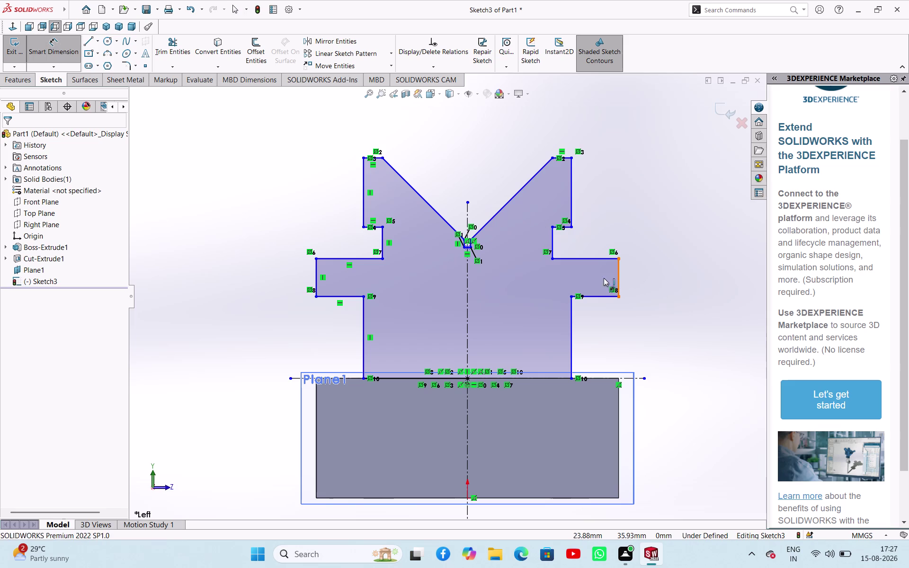
click(315, 271)
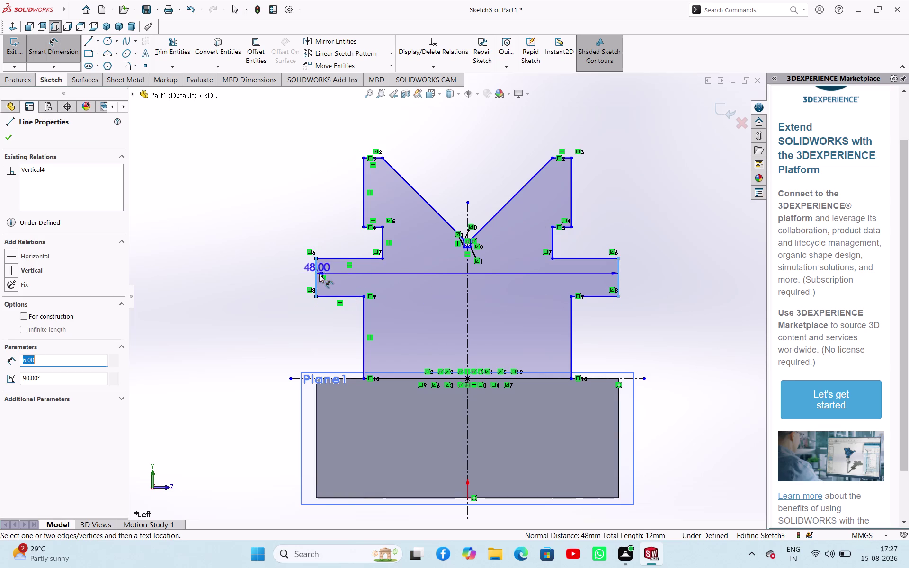
scroll(up, 3)
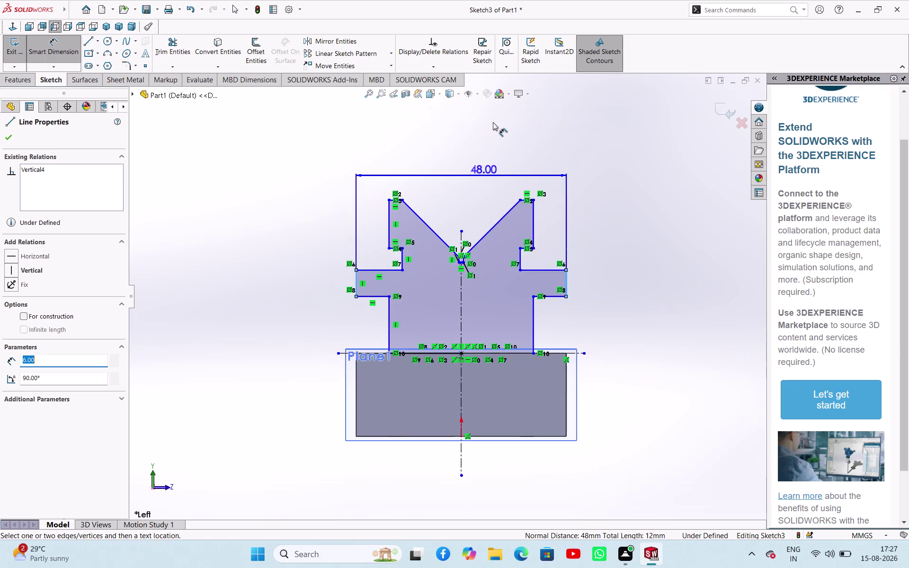
scroll(up, 3)
click(472, 139)
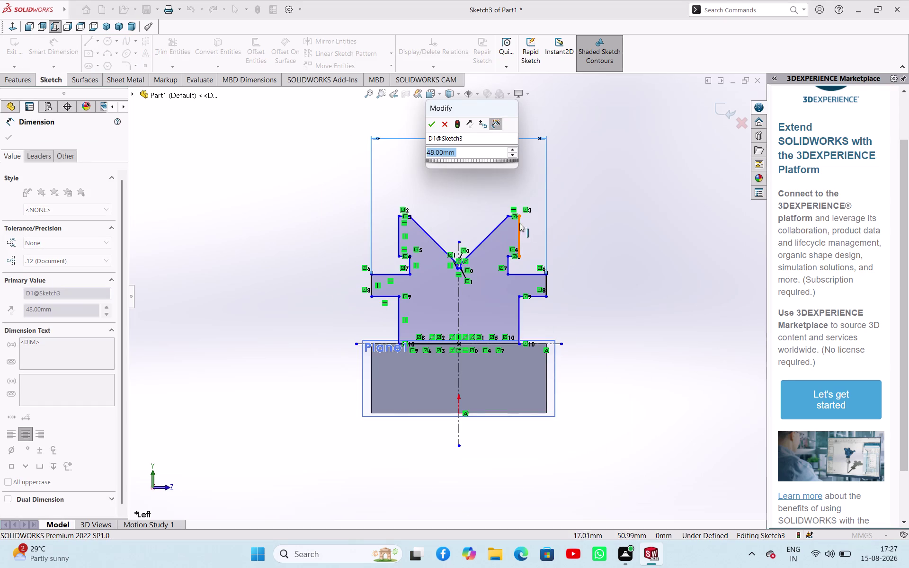
click(428, 126)
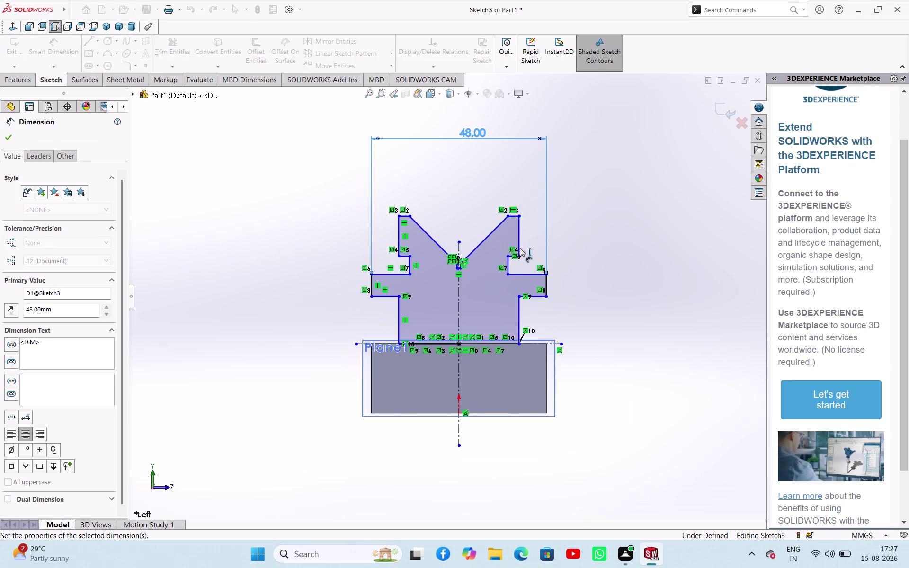
Add a 33 mm width dimension across the outer jaw edges.
click(518, 243)
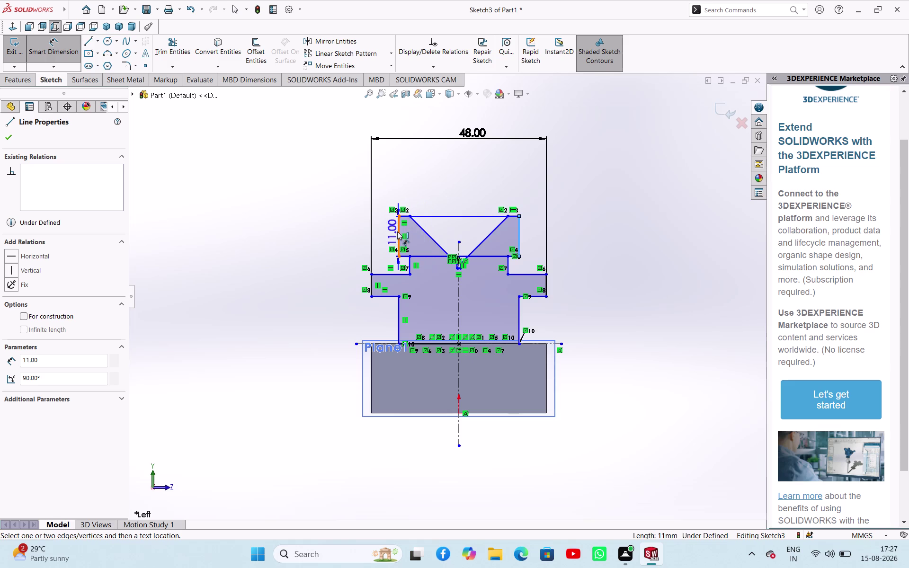
click(397, 231)
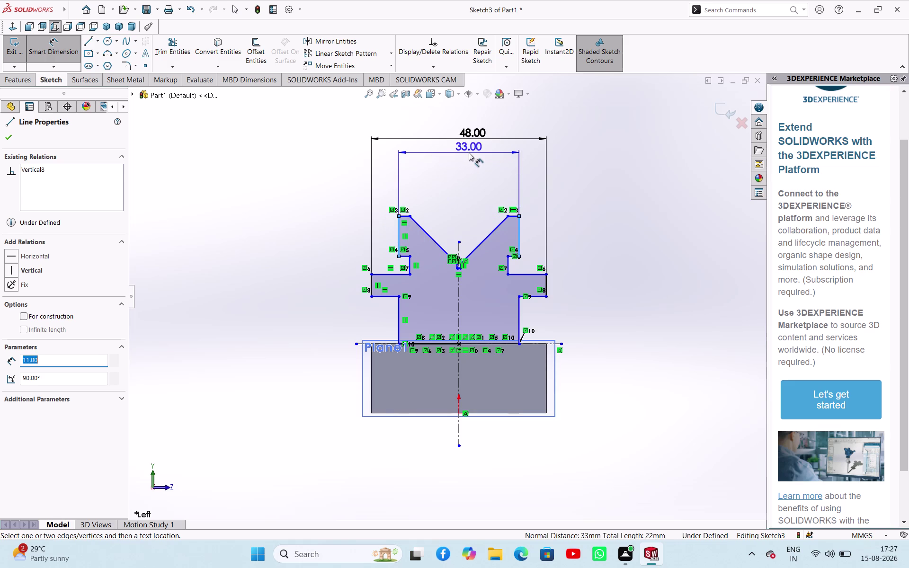
click(468, 153)
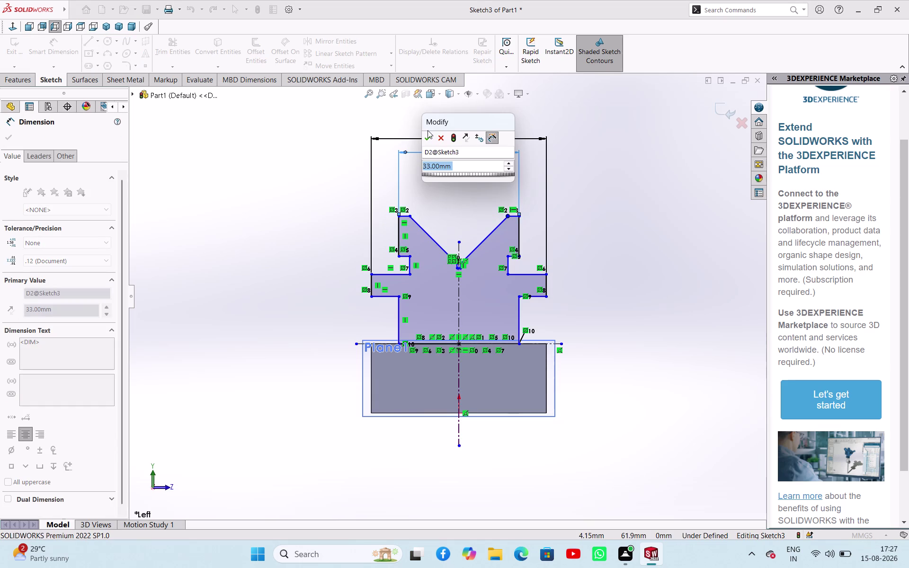
click(428, 136)
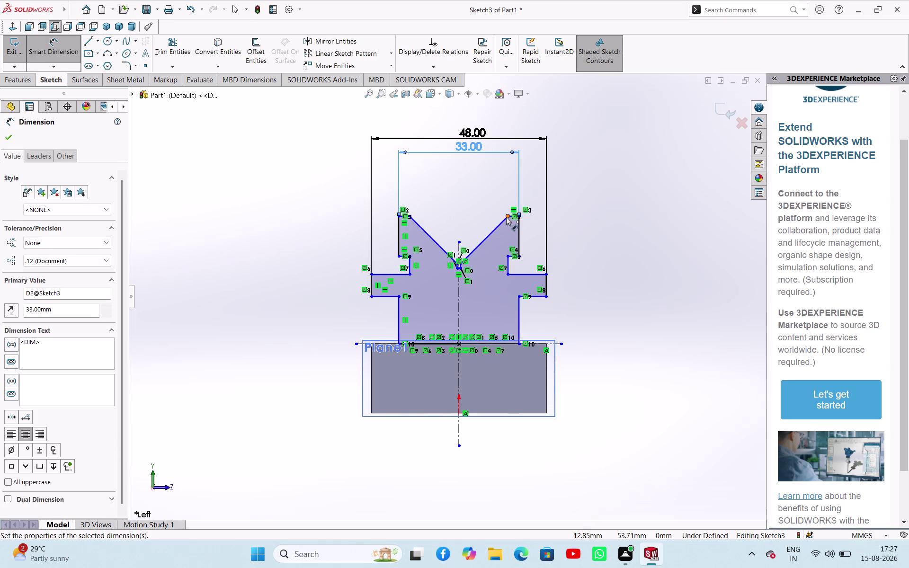
Add a 27 mm V-opening dimension between the V's top corners.
click(506, 217)
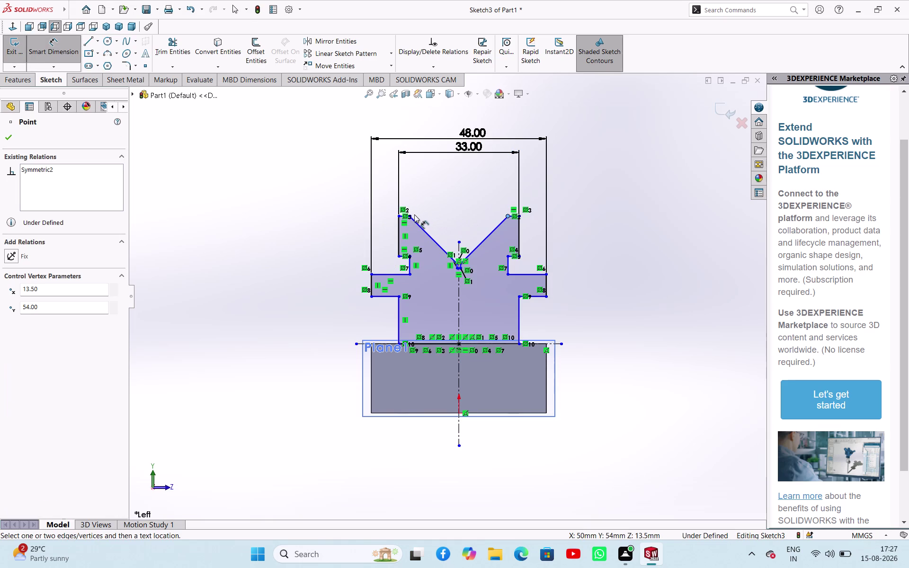
click(411, 216)
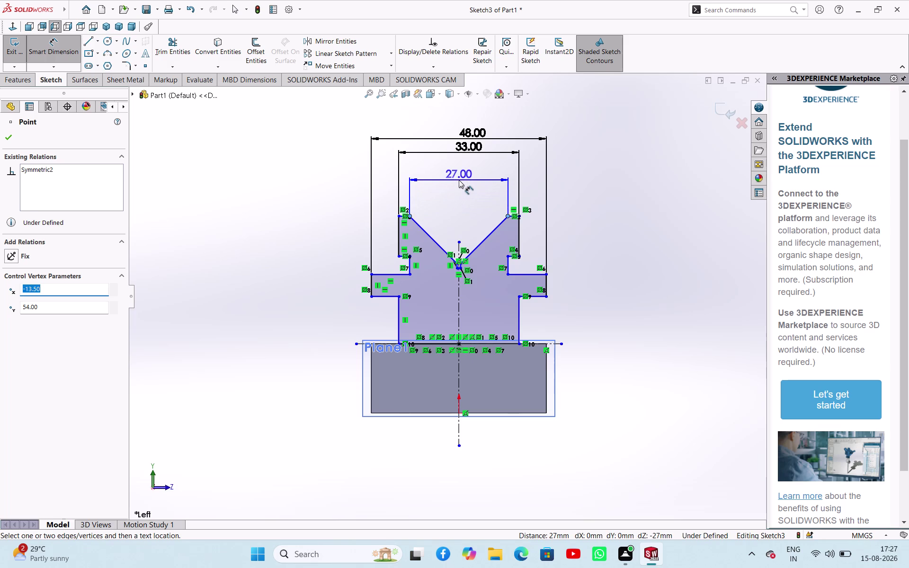
click(459, 180)
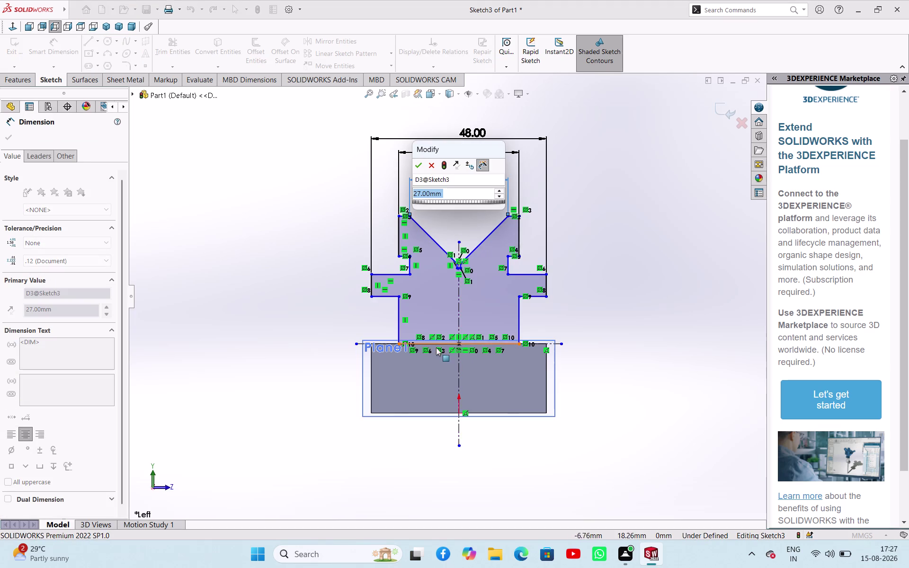
scroll(down, 3)
scroll(down, 3)
scroll(down, 3)
scroll(down, 3)
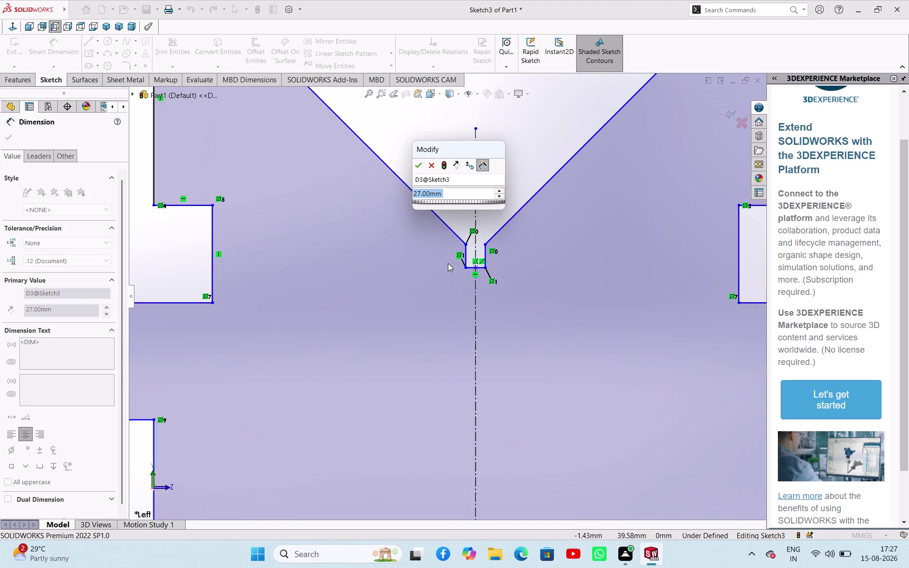
scroll(up, 3)
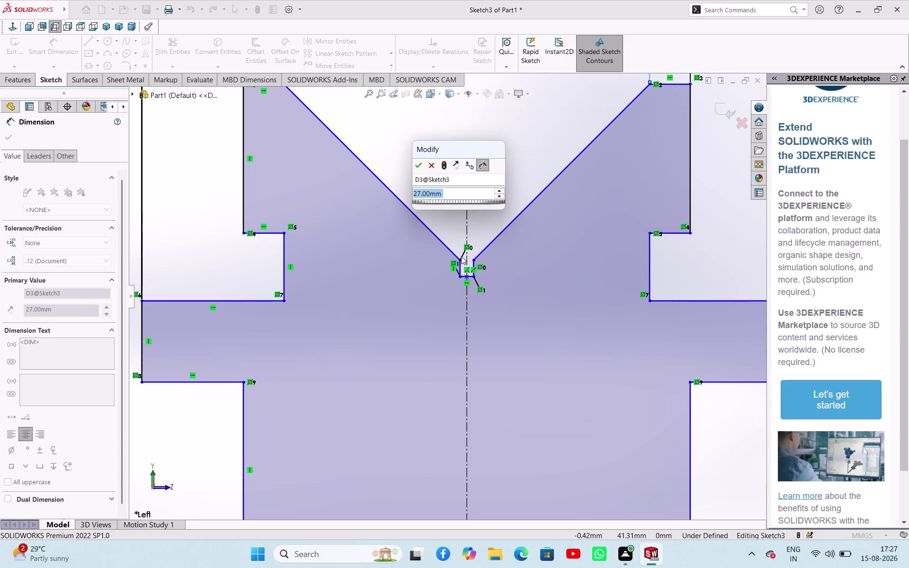
click(419, 167)
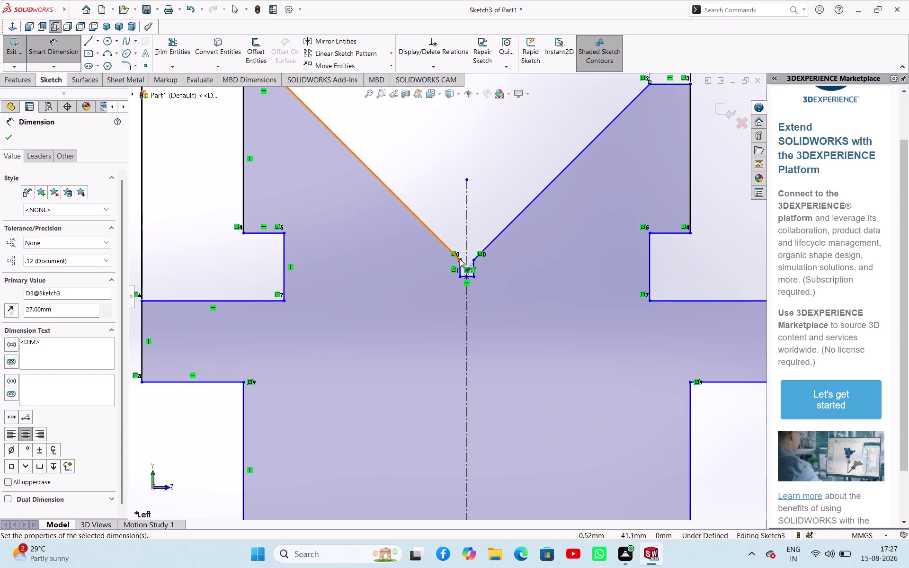
Dimension the 3 mm step height between the V-bottom level and the left shoulder.
click(459, 259)
click(265, 301)
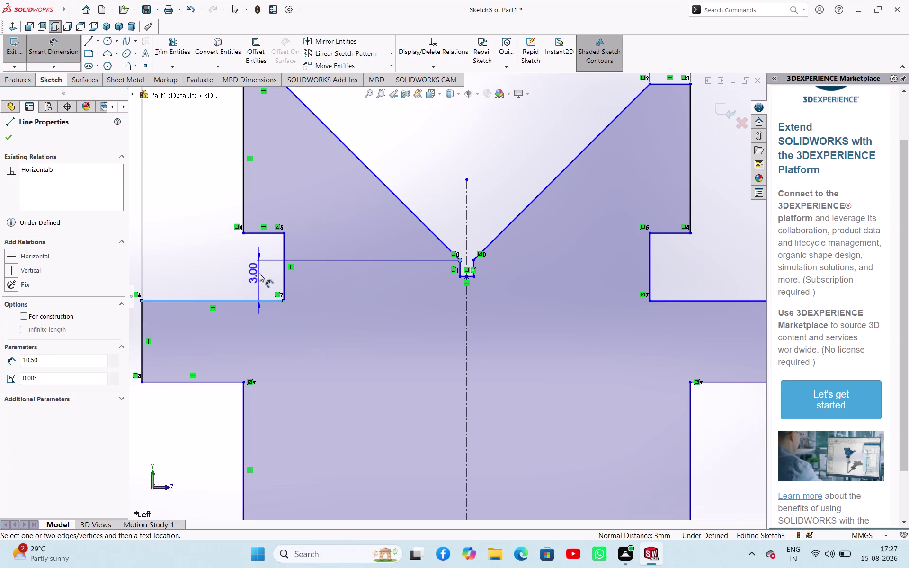
scroll(up, 3)
click(248, 272)
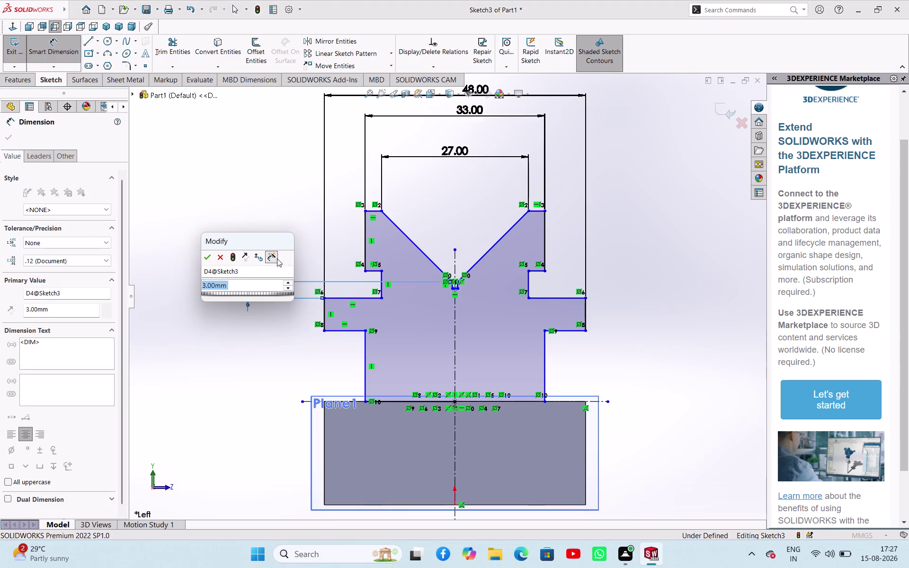
click(206, 258)
scroll(down, 3)
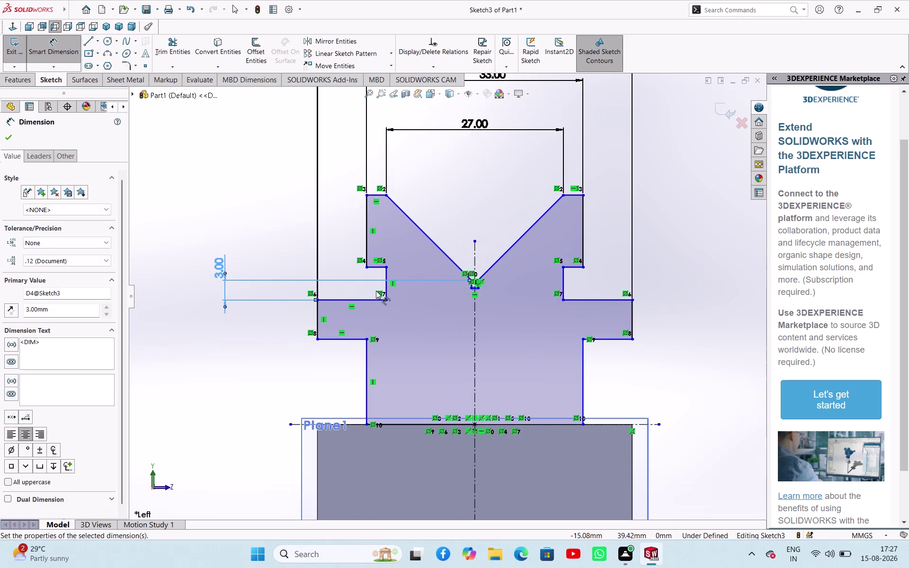
scroll(up, 3)
scroll(down, 3)
scroll(down, 3)
scroll(down, 3)
scroll(up, 3)
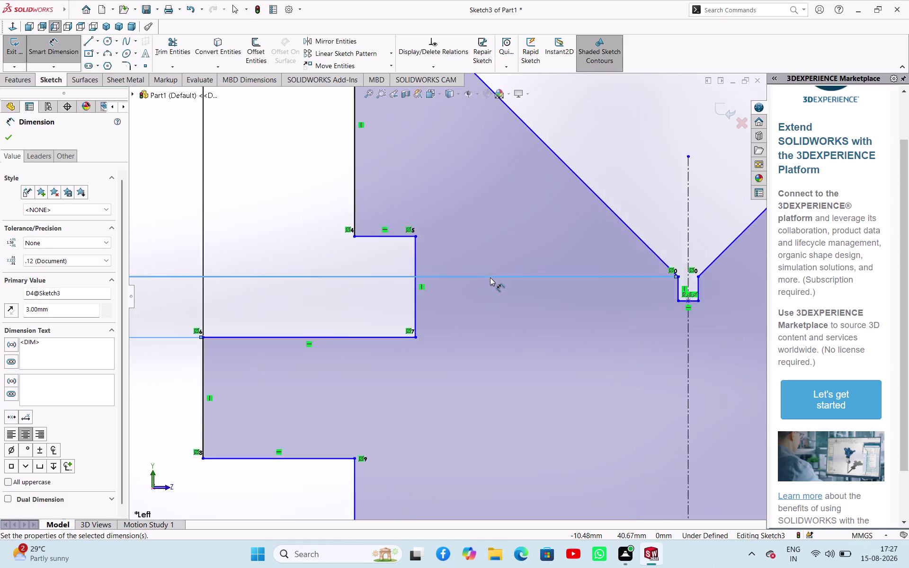
scroll(up, 3)
scroll(down, 3)
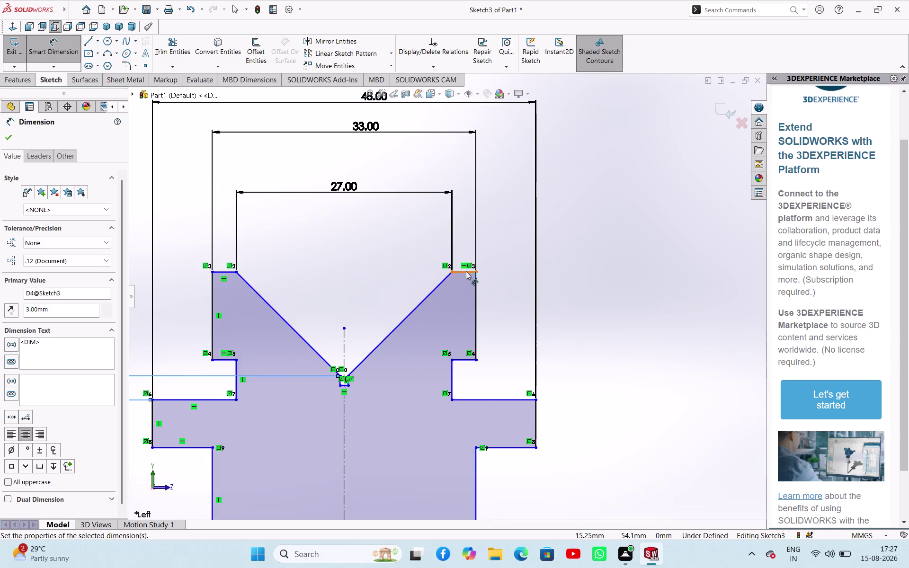
Add a 54 mm overall height from the right jaw top to the base.
click(466, 271)
scroll(up, 3)
scroll(down, 3)
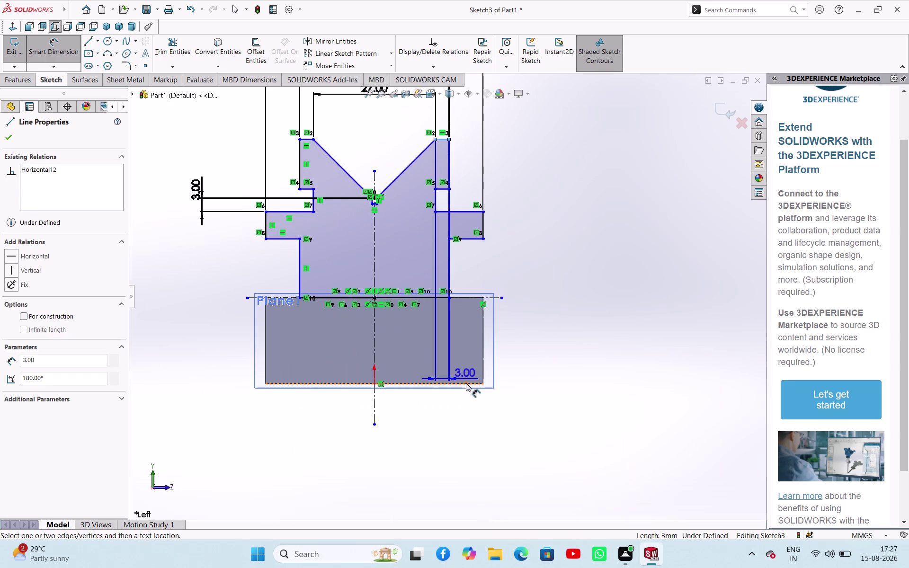
click(465, 383)
click(629, 297)
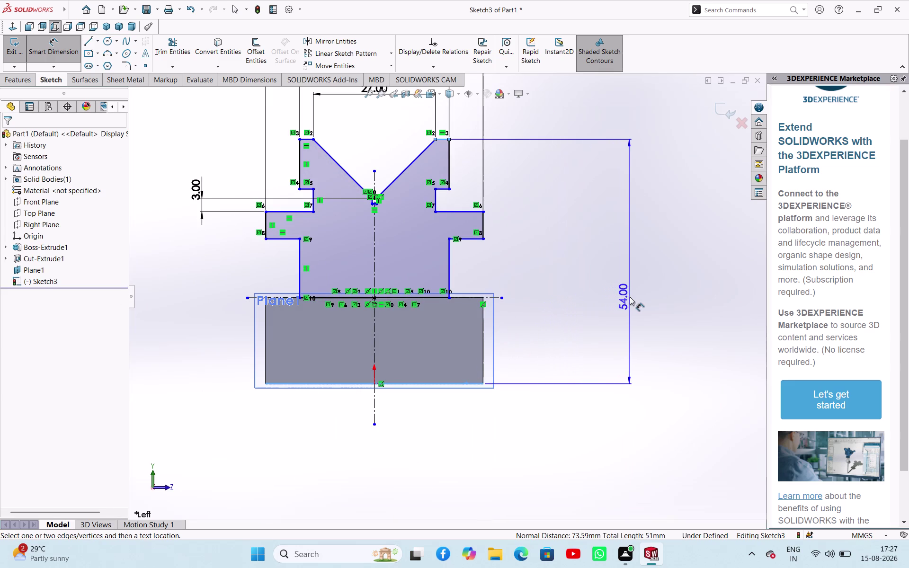
click(591, 282)
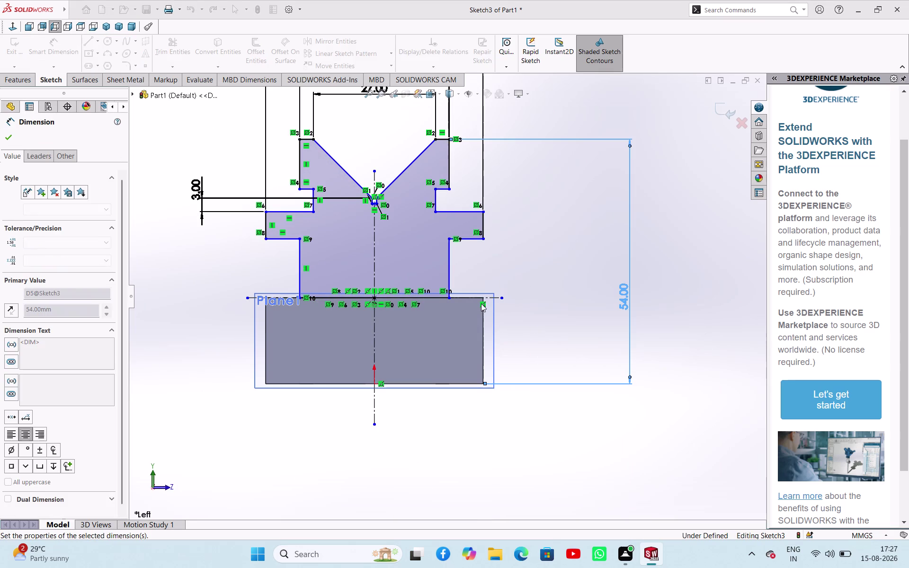
Add the 43 mm height dimension measured from the base bottom edge.
click(441, 190)
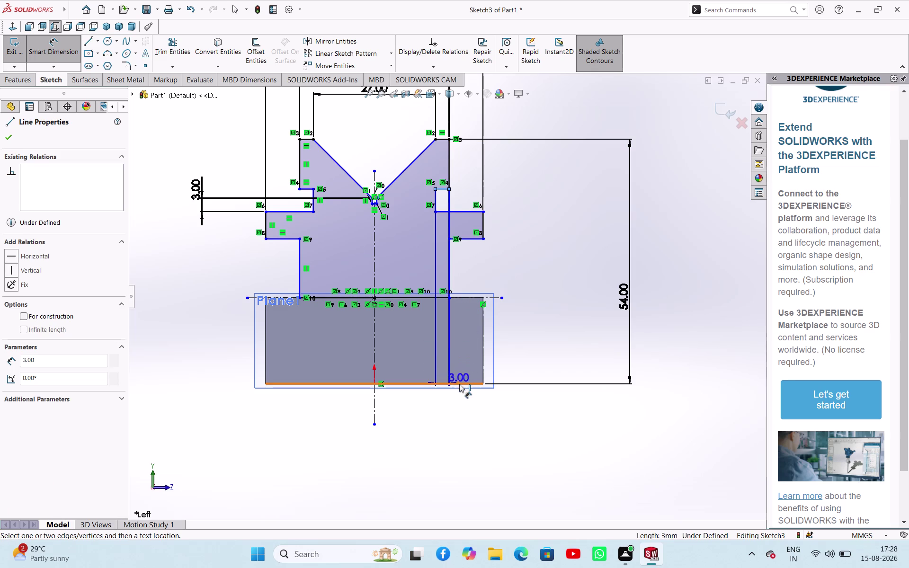
click(459, 384)
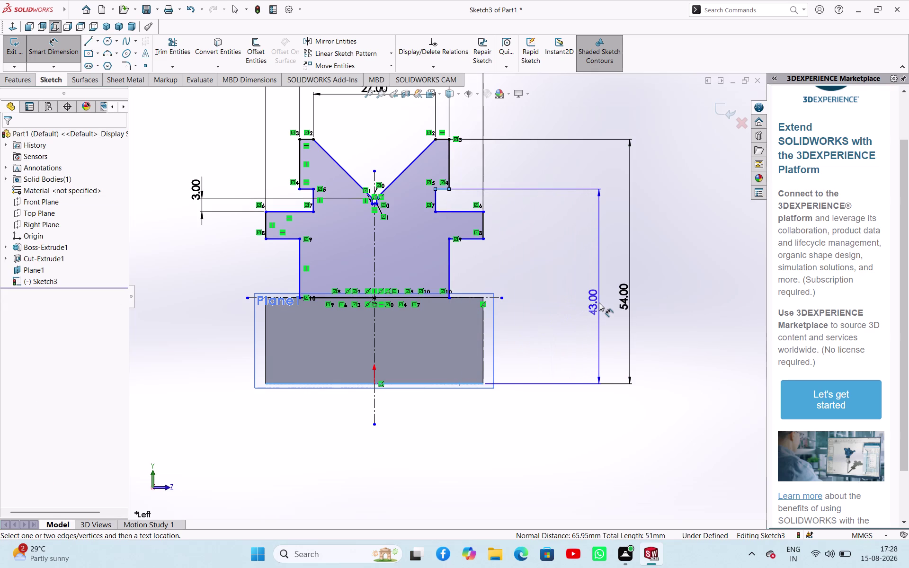
click(599, 303)
click(562, 286)
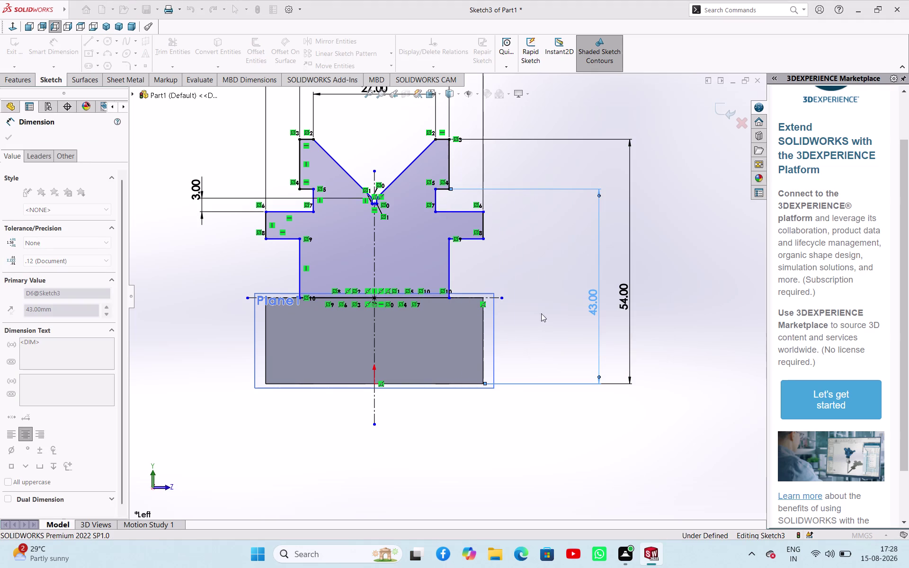
click(356, 384)
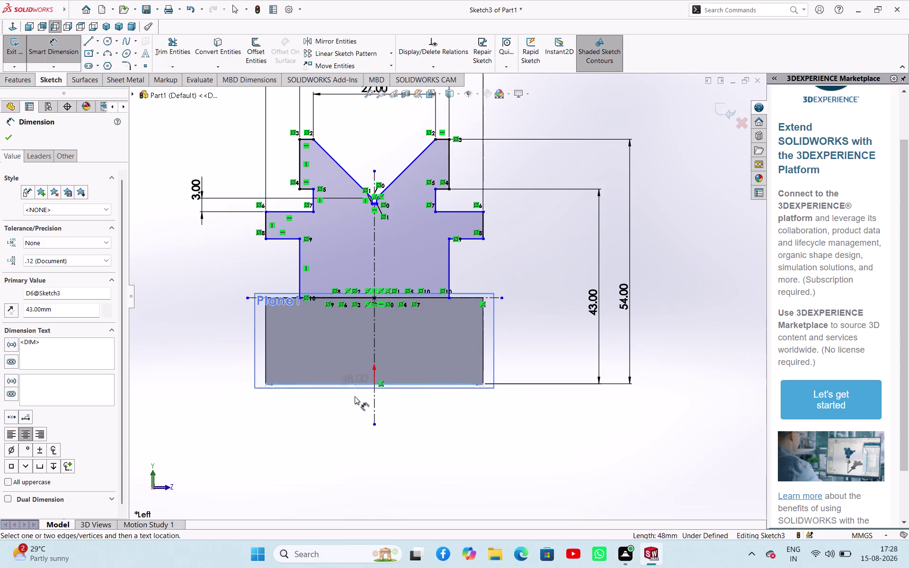
key(Escape)
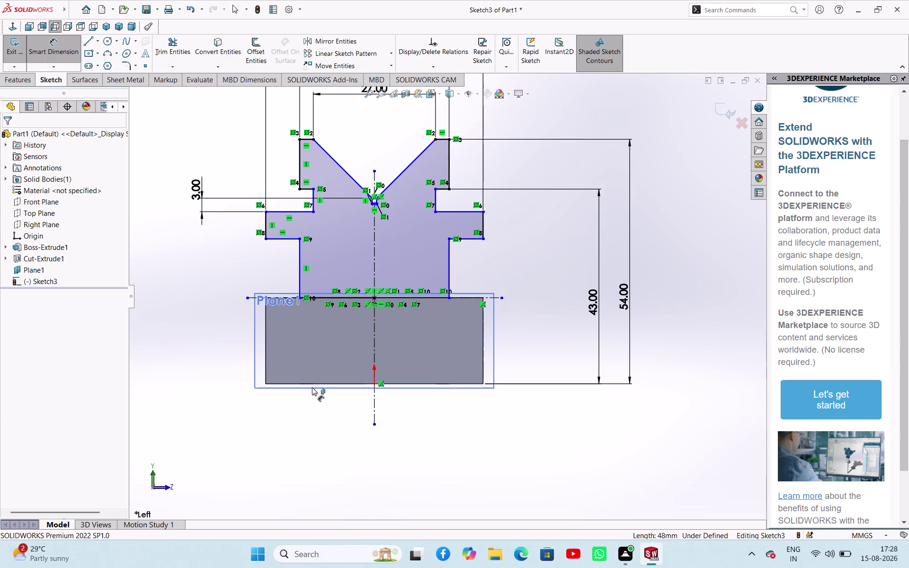
Add the 32 mm height from the lower step edge to the base.
click(274, 240)
click(311, 383)
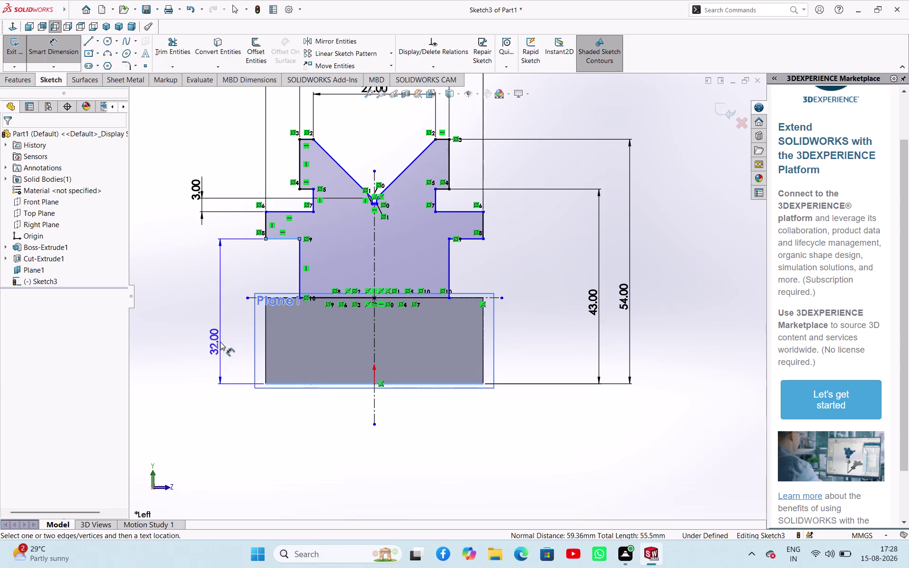
click(219, 345)
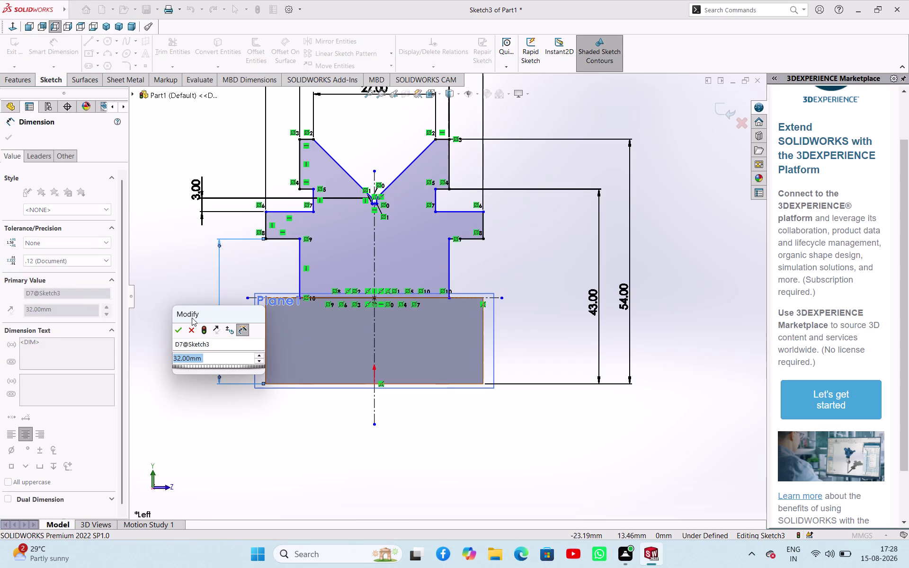
click(182, 328)
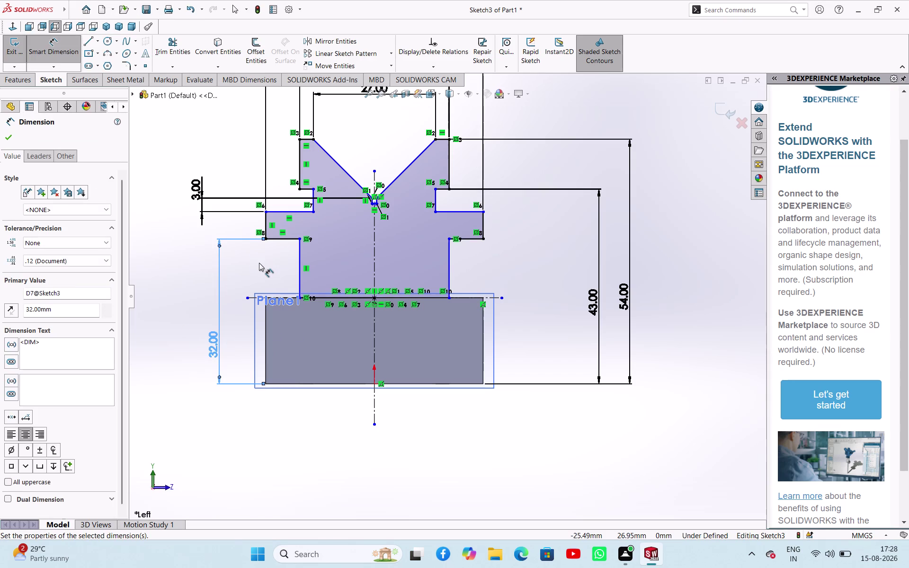
Add a 10.50 mm width on the short left edge, then delete it.
click(284, 212)
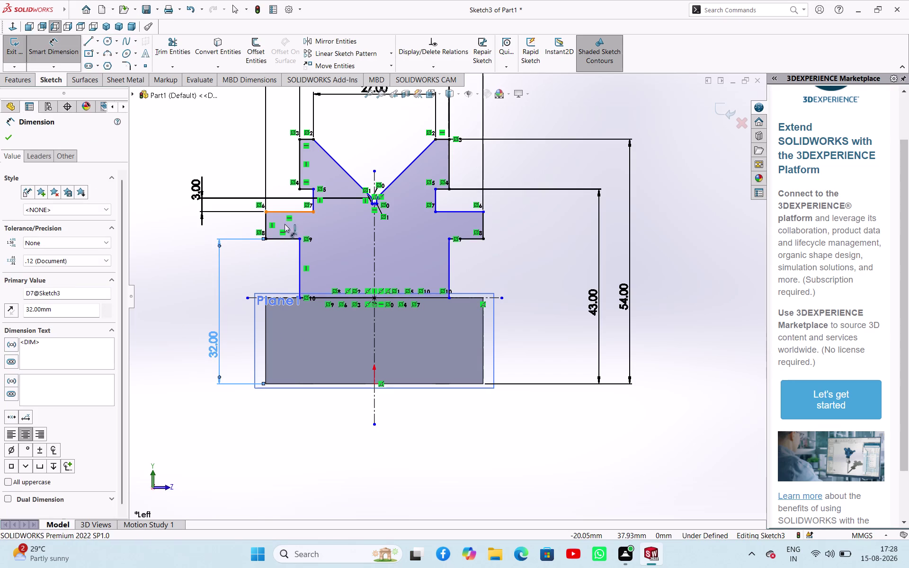
click(305, 382)
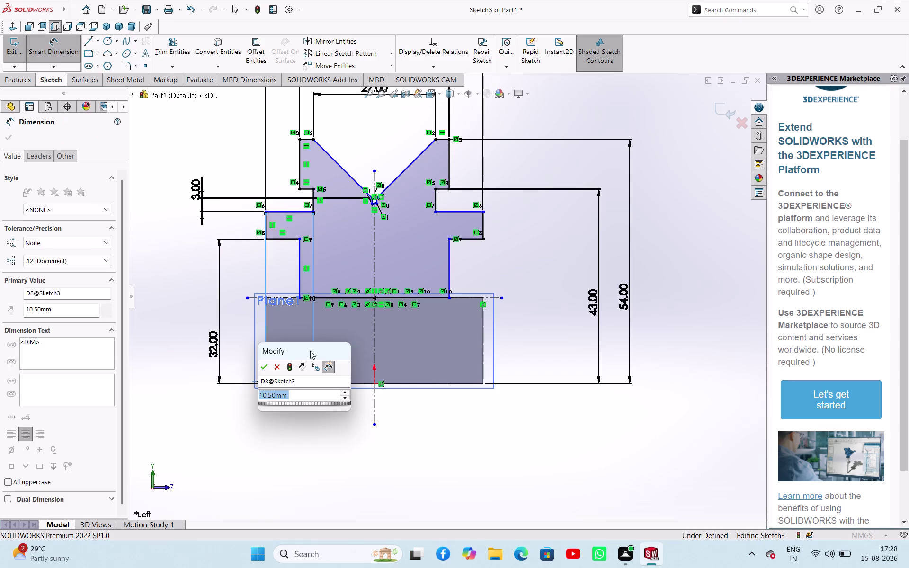
click(265, 365)
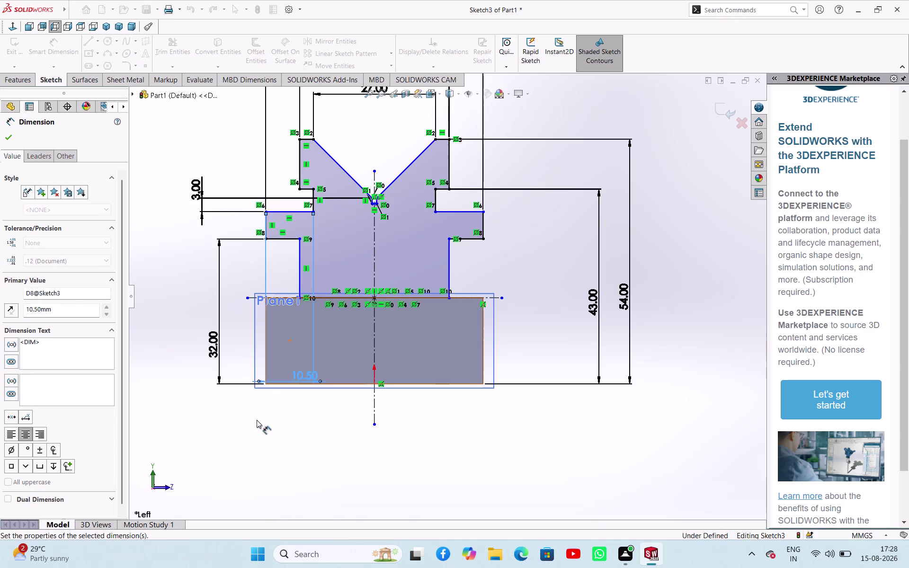
right_click(290, 453)
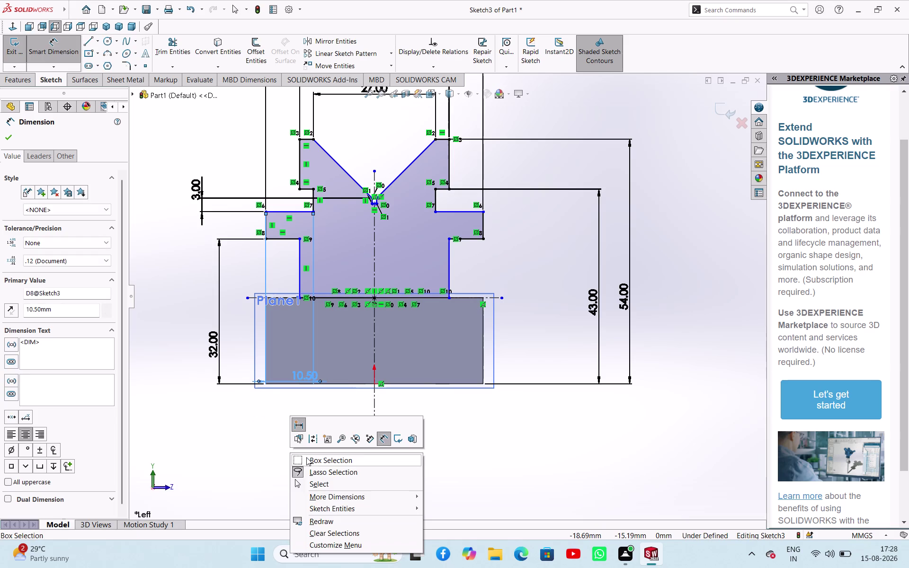
click(311, 484)
click(310, 379)
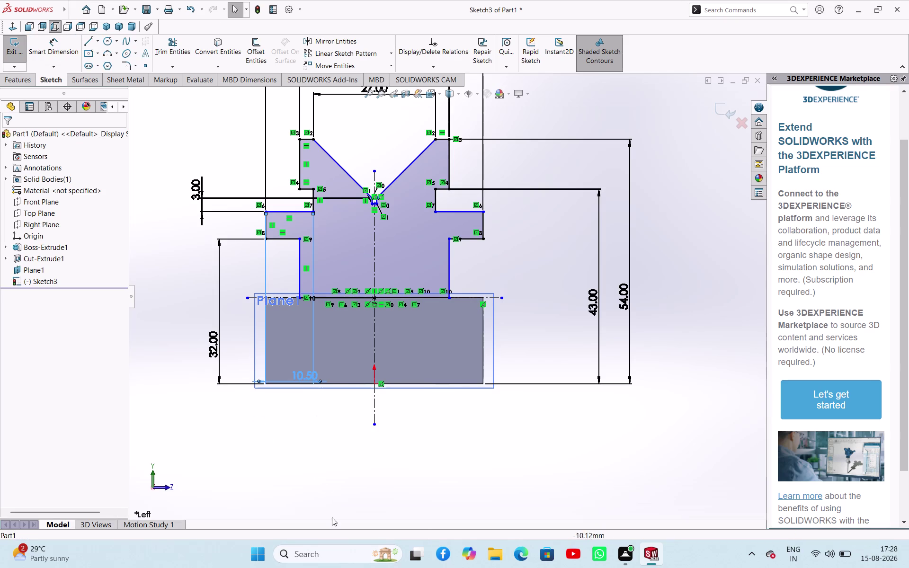
key(Delete)
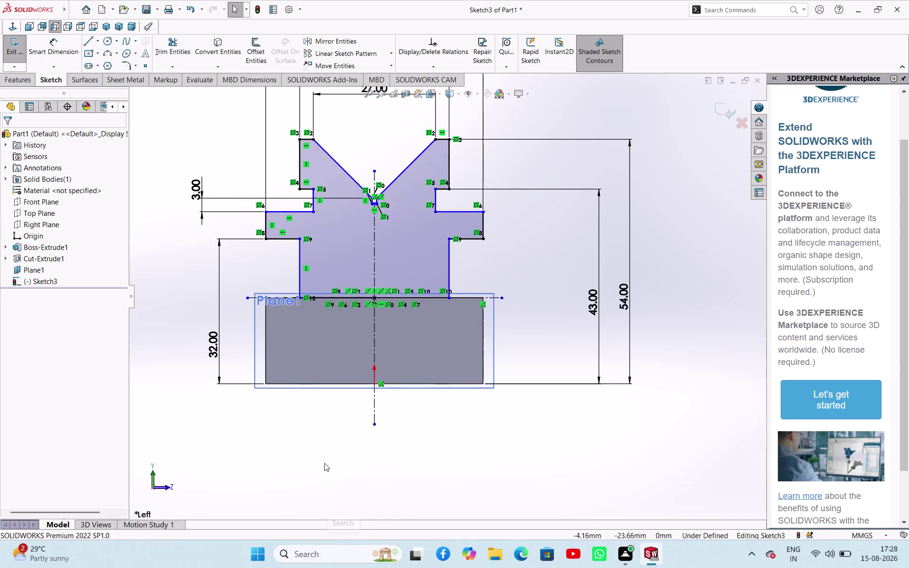
Add the 38 mm height from the upper step edge to the base.
right_drag(285, 463, 301, 413)
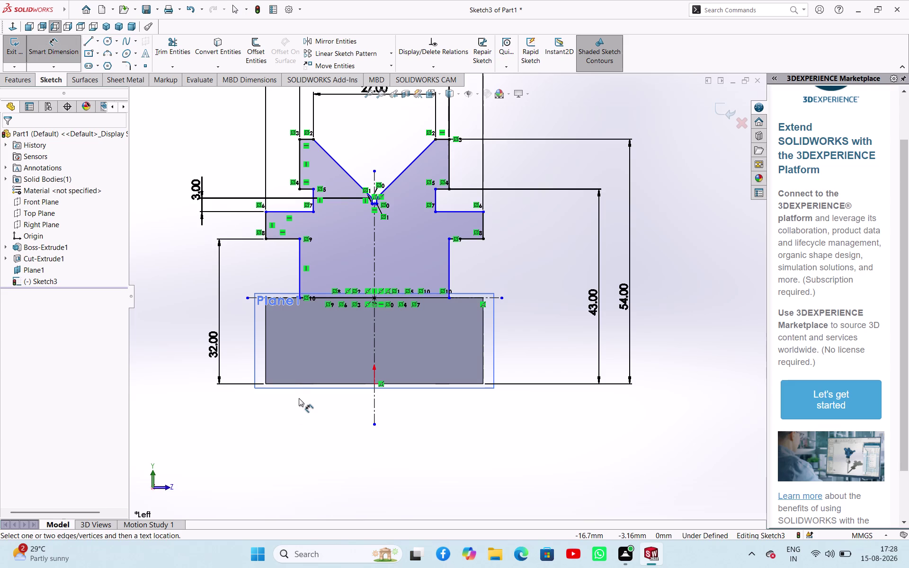
click(284, 211)
click(331, 383)
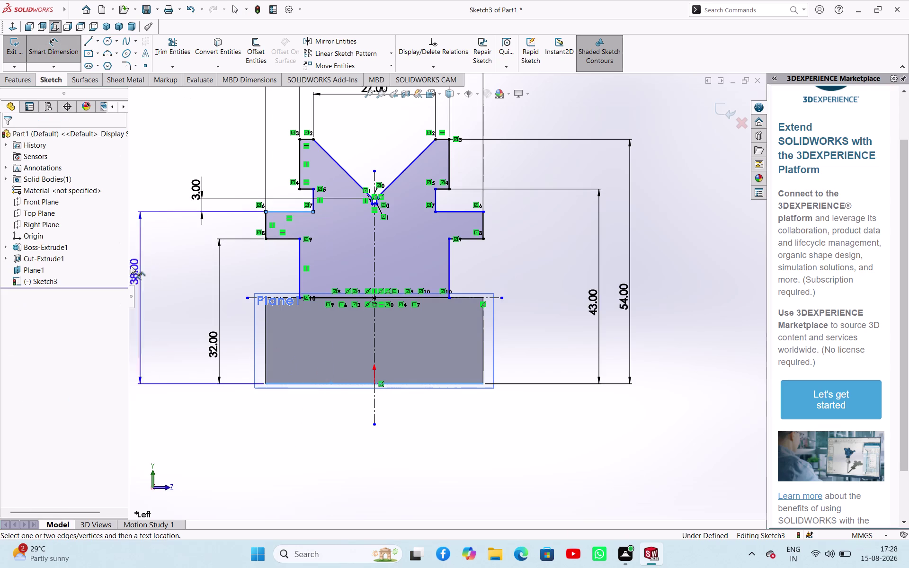
click(183, 320)
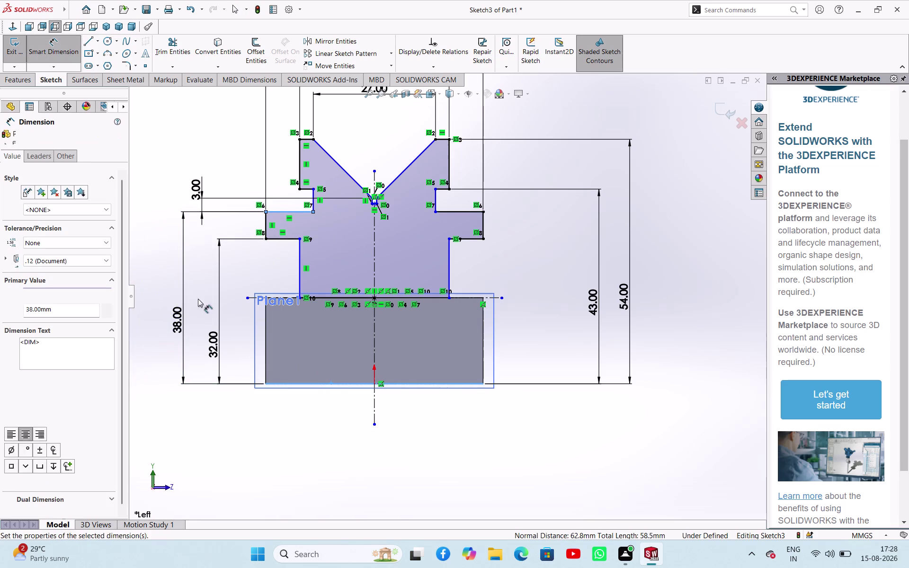
click(146, 304)
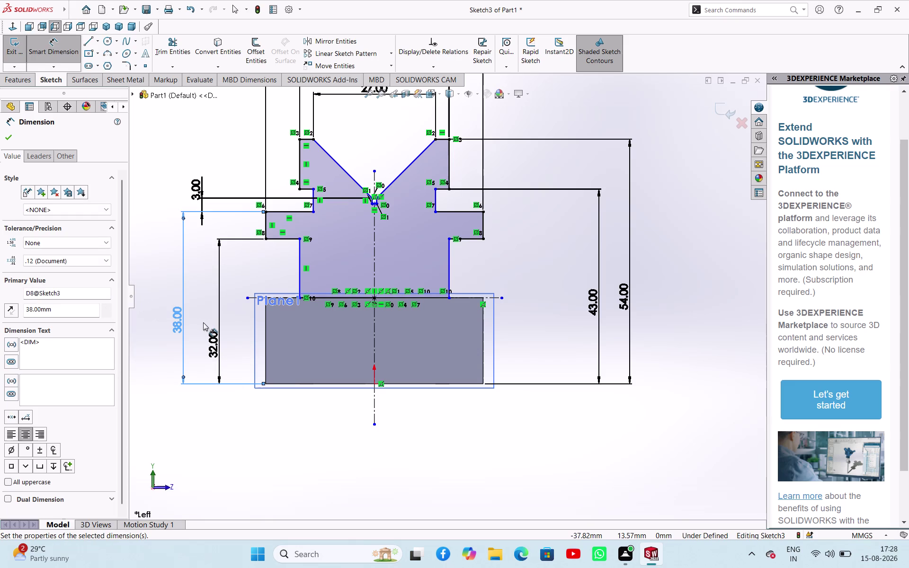
Exit dimensioning, clear the selection and pan the view to the V groove.
scroll(up, 3)
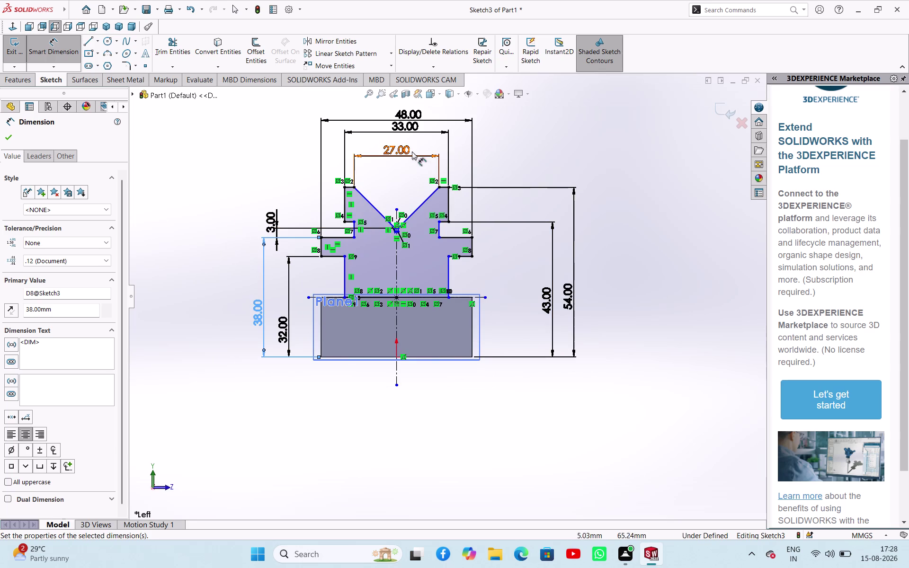
scroll(down, 3)
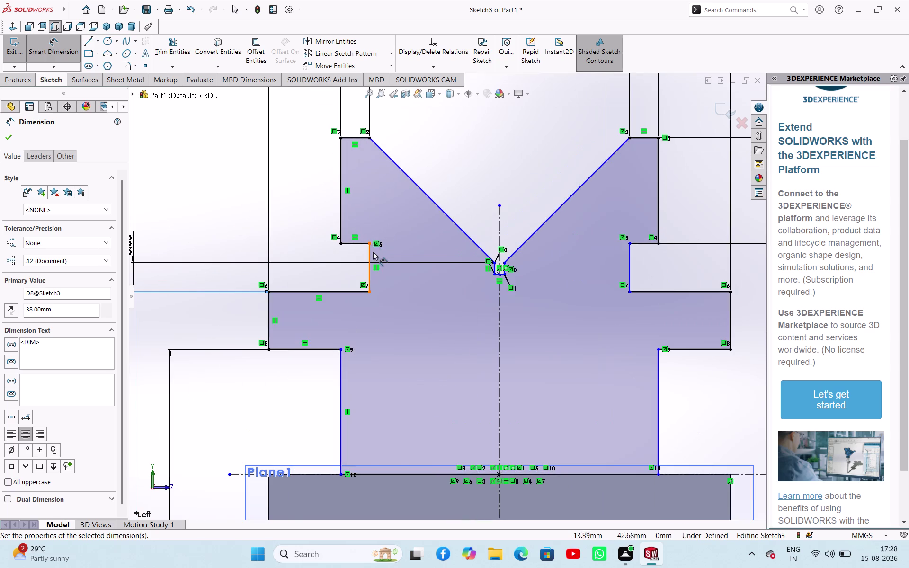
scroll(up, 3)
scroll(up, 3)
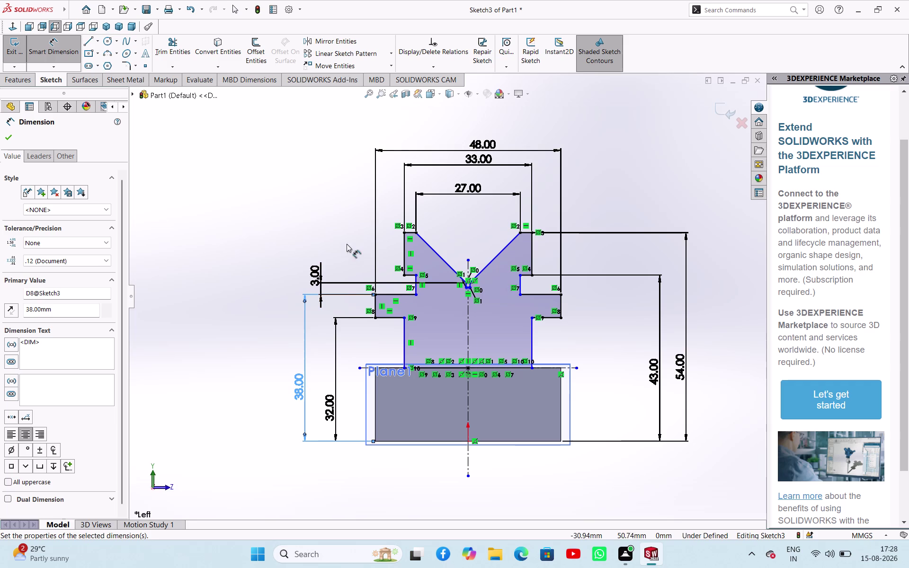
right_click(299, 225)
click(318, 256)
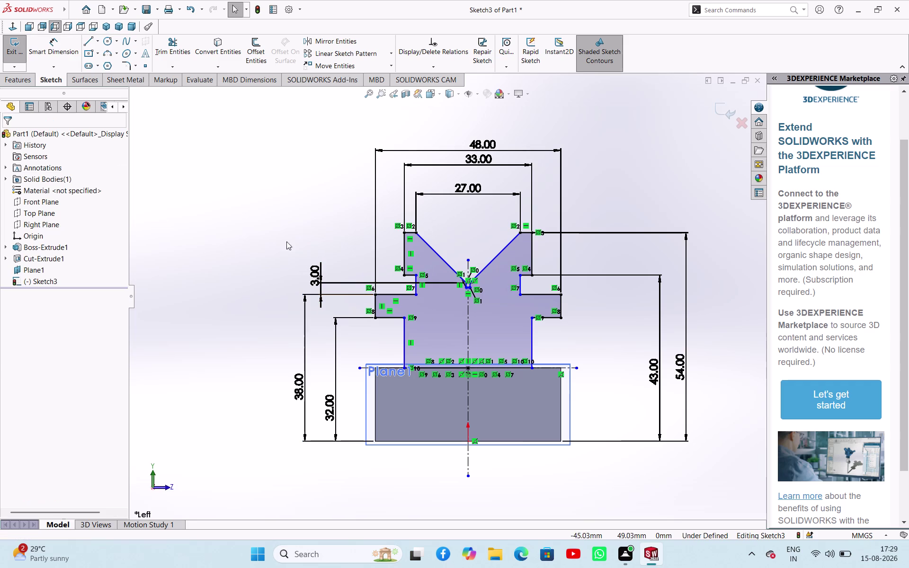
click(281, 234)
scroll(up, 3)
scroll(down, 3)
right_drag(319, 253, 299, 175)
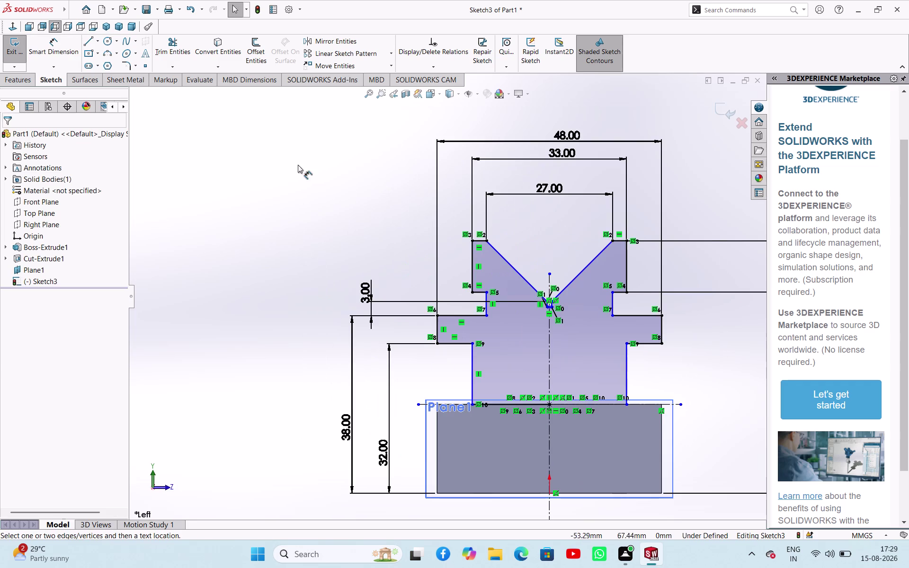
right_drag(299, 175, 295, 158)
Dimension the angle between the V's two slanted faces as 90°.
click(510, 266)
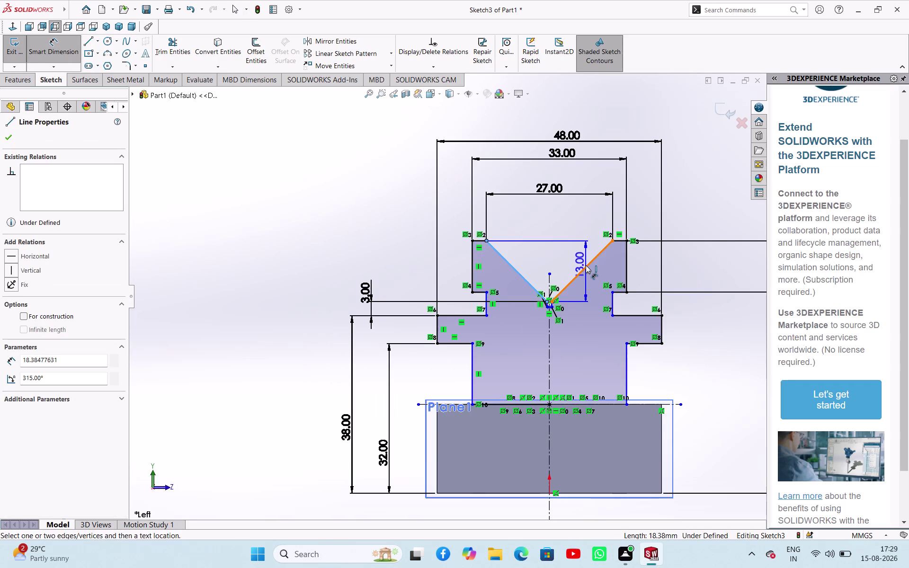
click(585, 266)
click(549, 214)
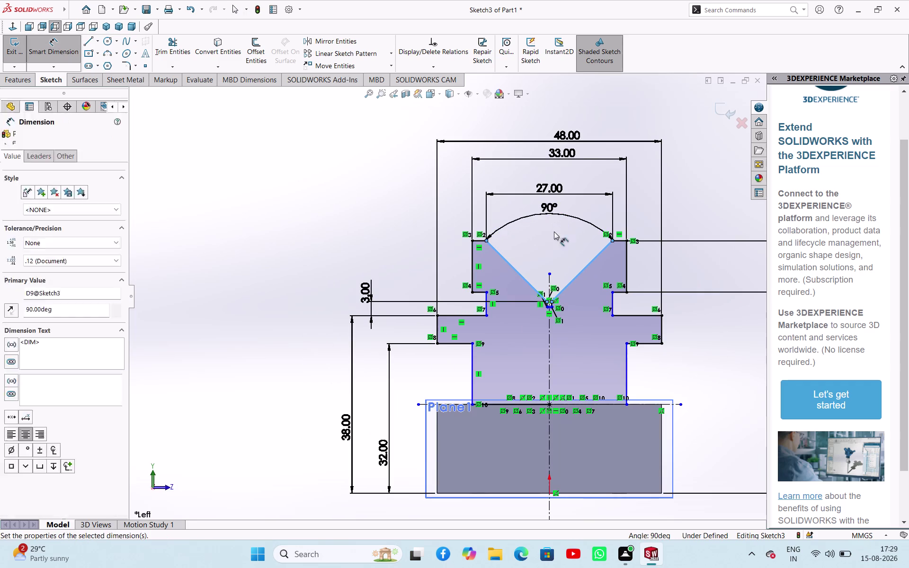
click(511, 198)
scroll(down, 3)
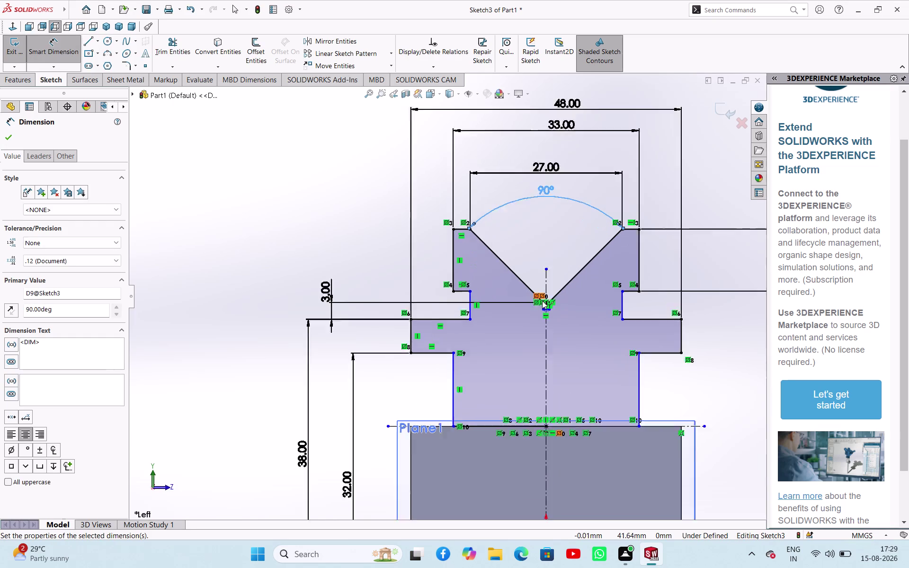
scroll(down, 3)
scroll(down, 3)
scroll(up, 3)
scroll(up, 3)
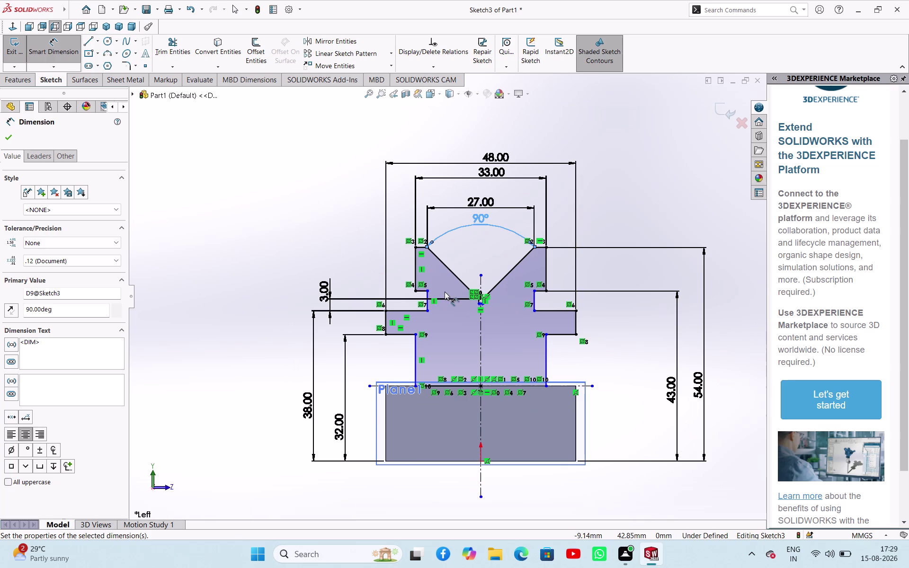
Add a 27 mm width dimension across the inner jaw edges.
click(428, 295)
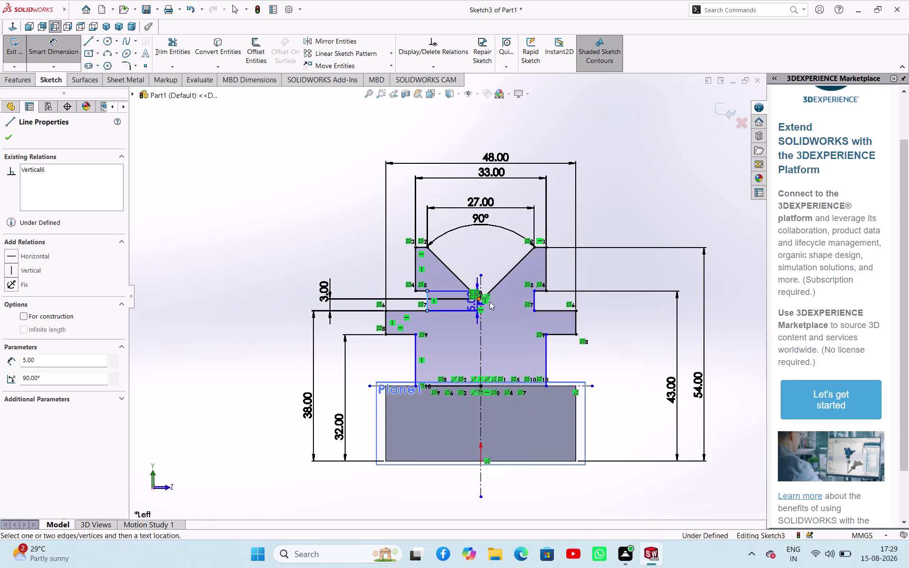
click(534, 300)
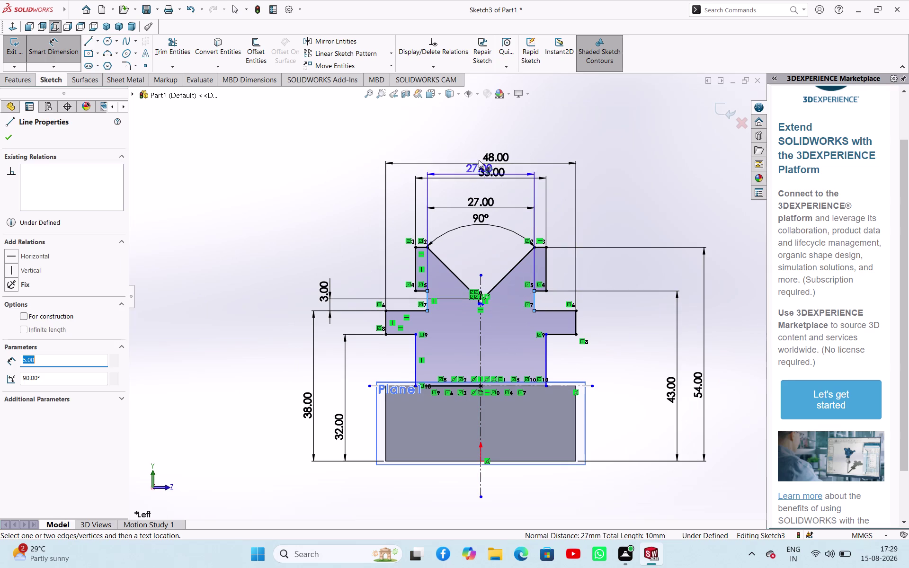
click(478, 137)
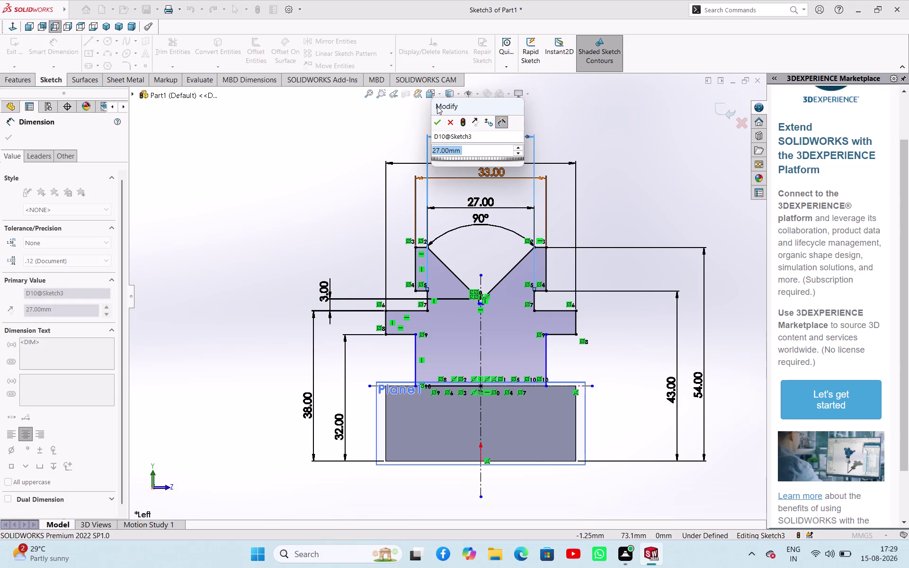
click(437, 118)
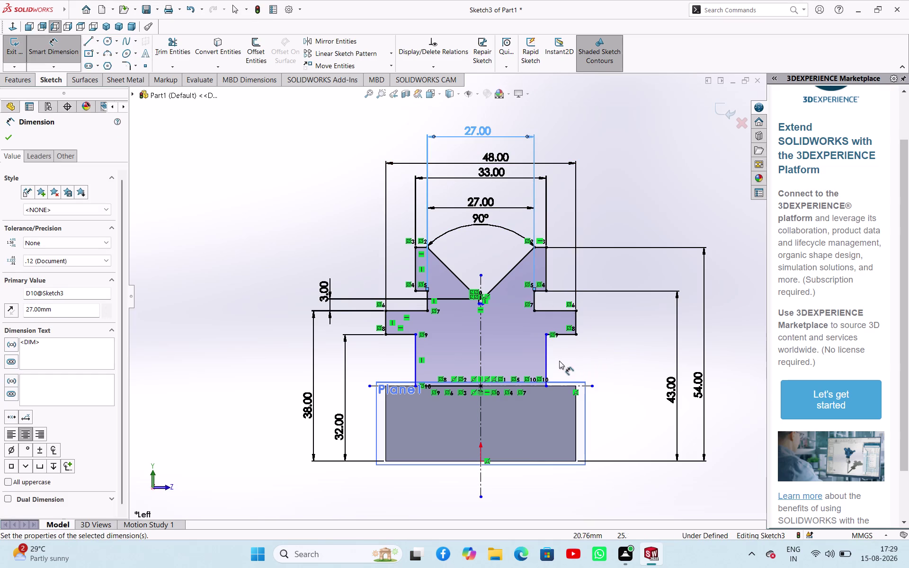
Add a 33 mm width dimension between the left and right neck edges.
click(547, 356)
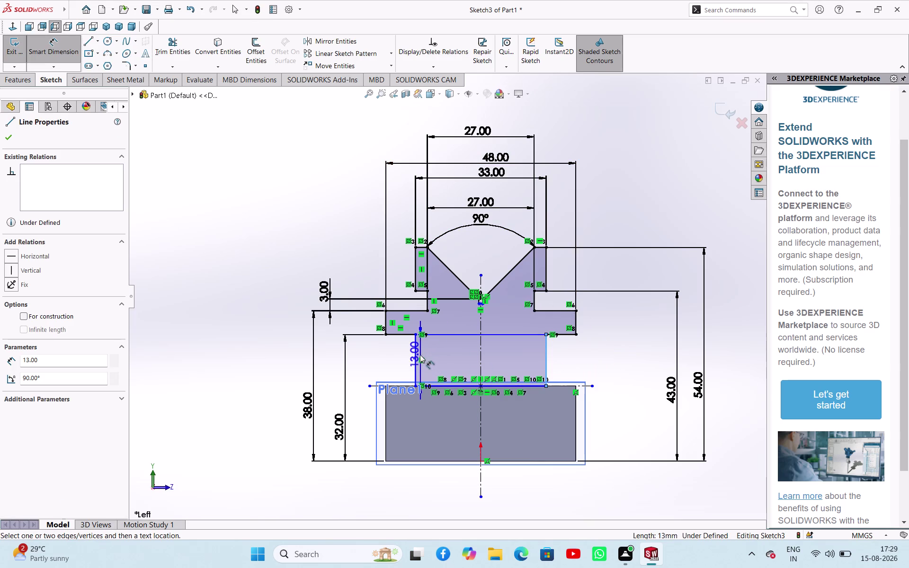
click(414, 351)
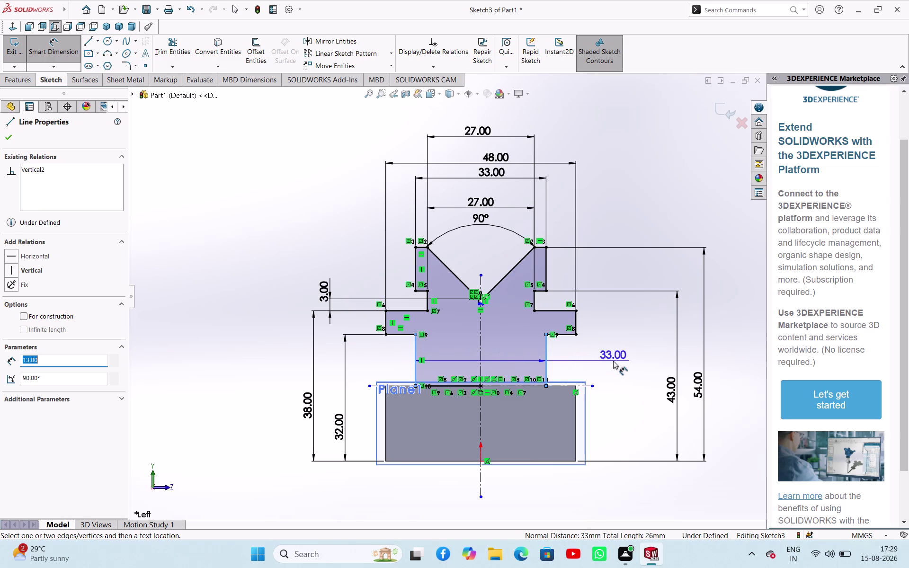
click(613, 361)
click(573, 350)
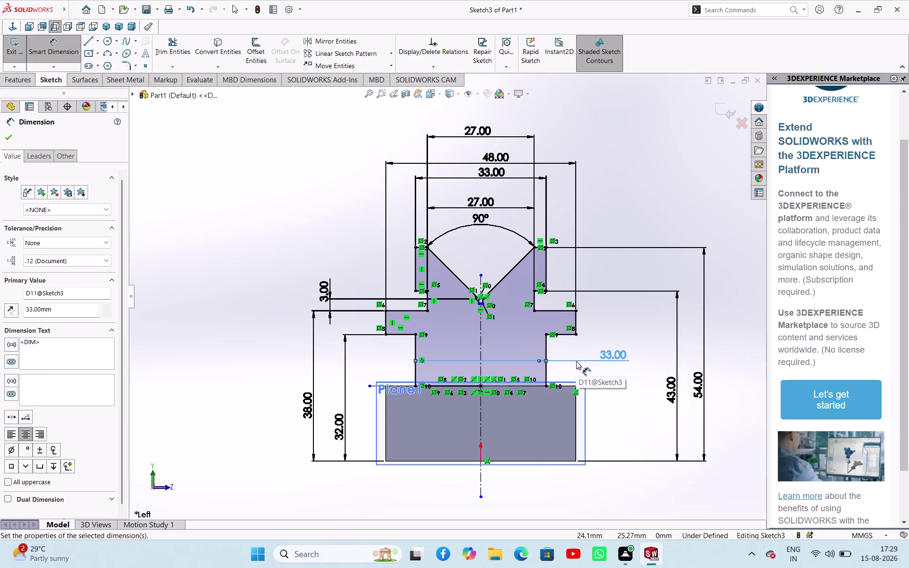
scroll(down, 3)
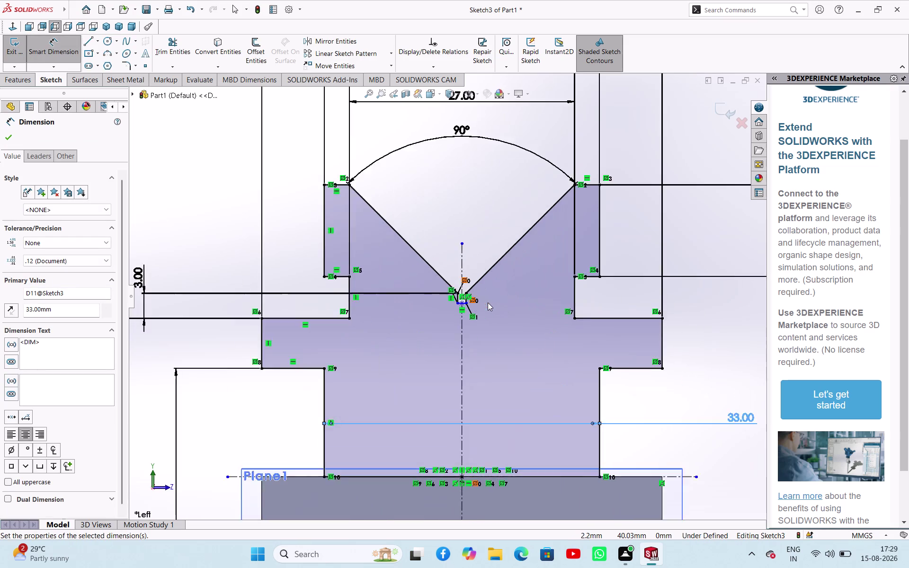
scroll(down, 3)
Give the short line at the V bottom a driven 1.00 mm length.
click(317, 281)
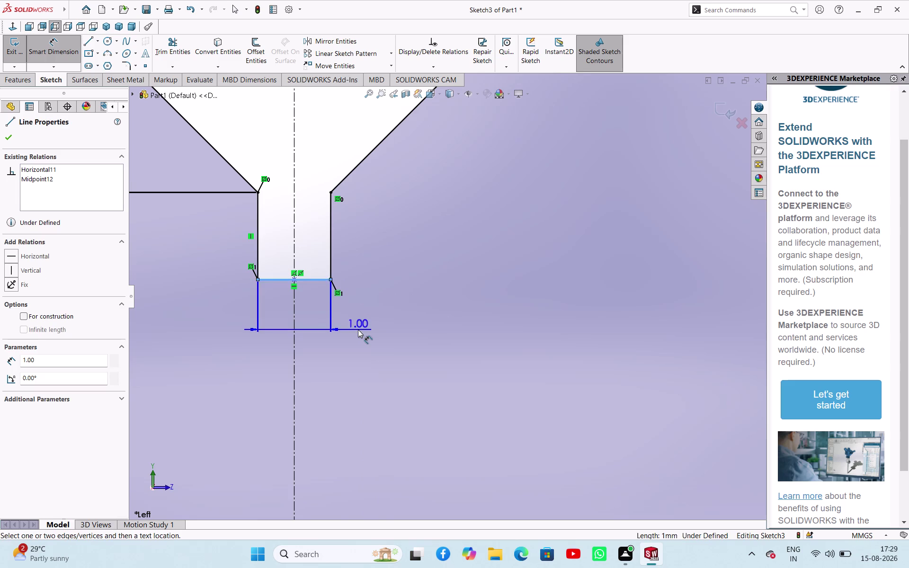
scroll(up, 3)
click(182, 242)
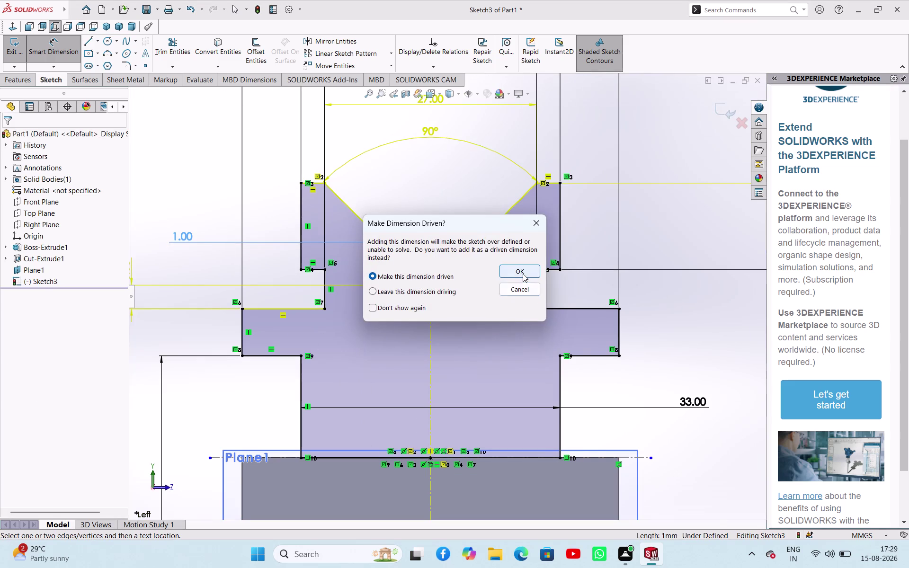
click(523, 273)
scroll(up, 3)
scroll(up, 3)
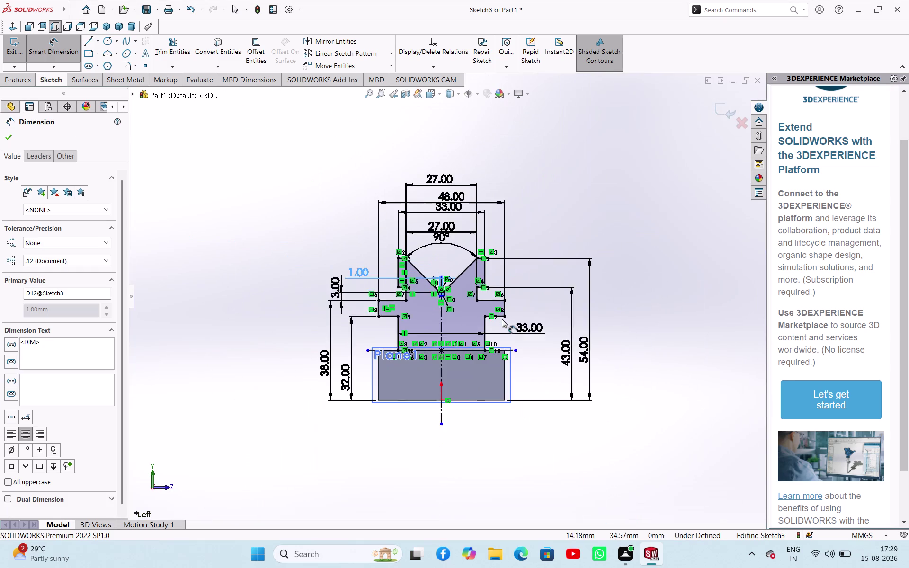
scroll(down, 3)
scroll(down, 3)
Start a 33 mm dimension on the jaw's bottom edge, then cancel it as redundant.
click(455, 348)
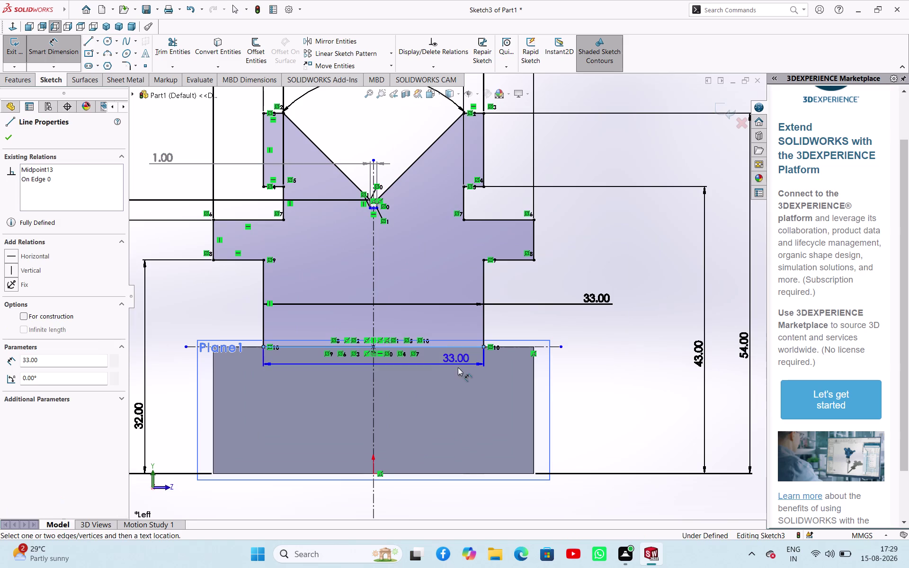
click(629, 389)
click(526, 292)
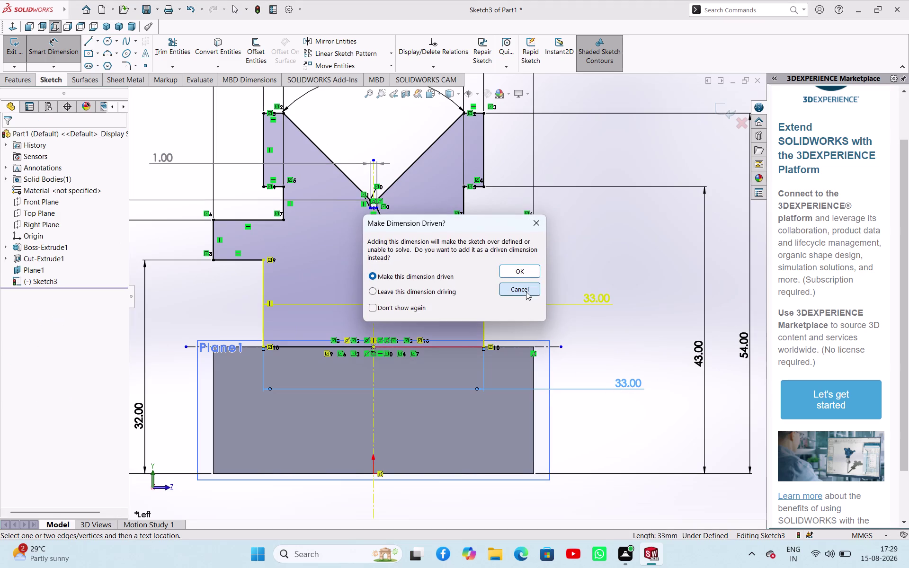
click(590, 341)
scroll(up, 3)
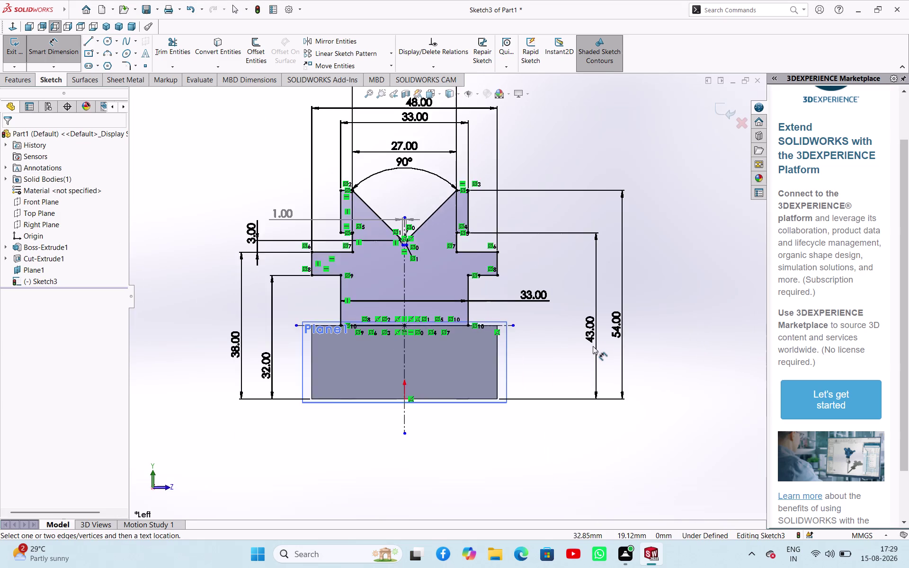
scroll(up, 3)
scroll(down, 3)
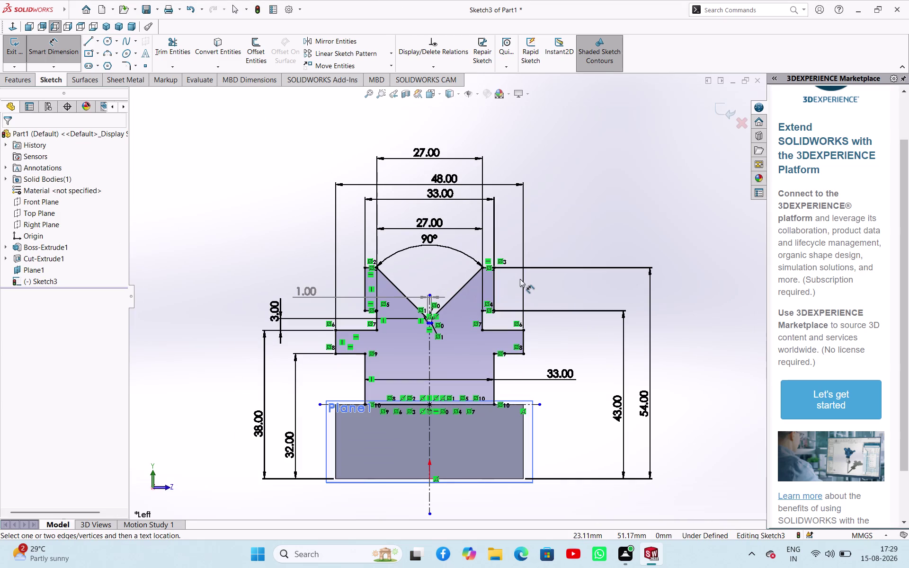
scroll(down, 3)
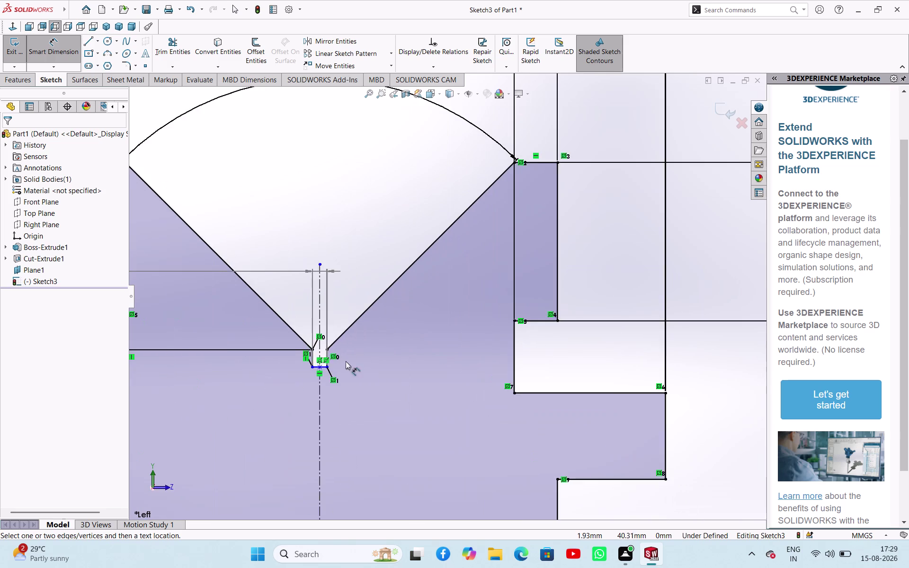
scroll(down, 3)
scroll(up, 3)
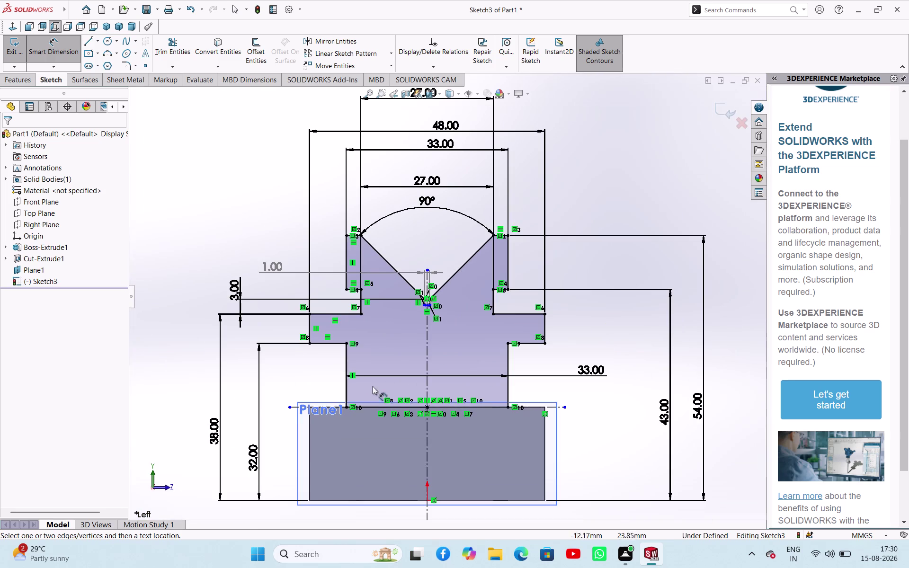
middle_drag(603, 339, 461, 502)
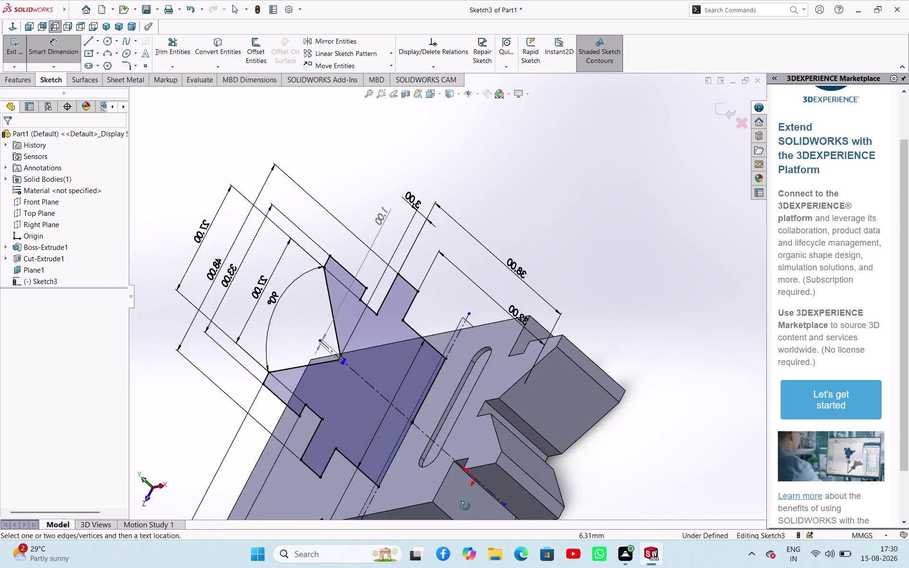
middle_drag(461, 502, 482, 520)
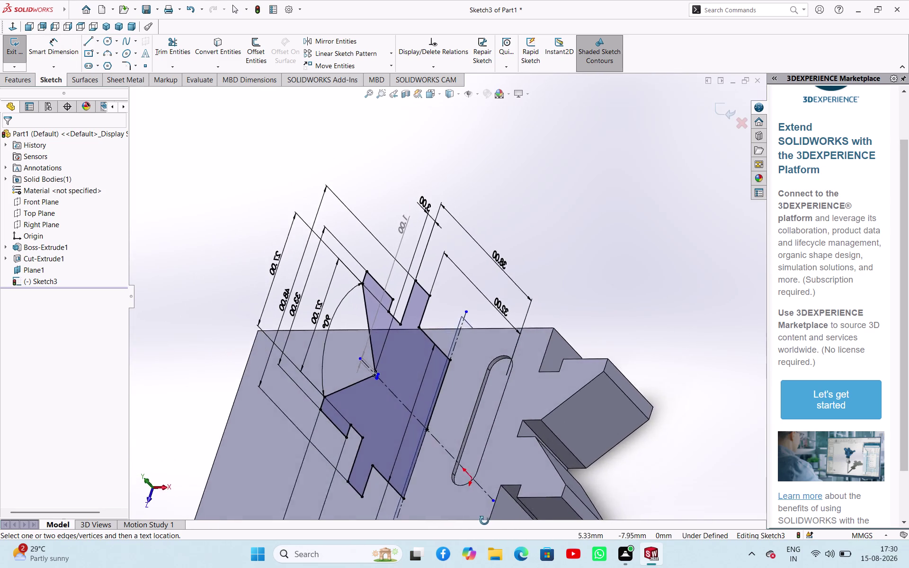
middle_drag(482, 520, 502, 525)
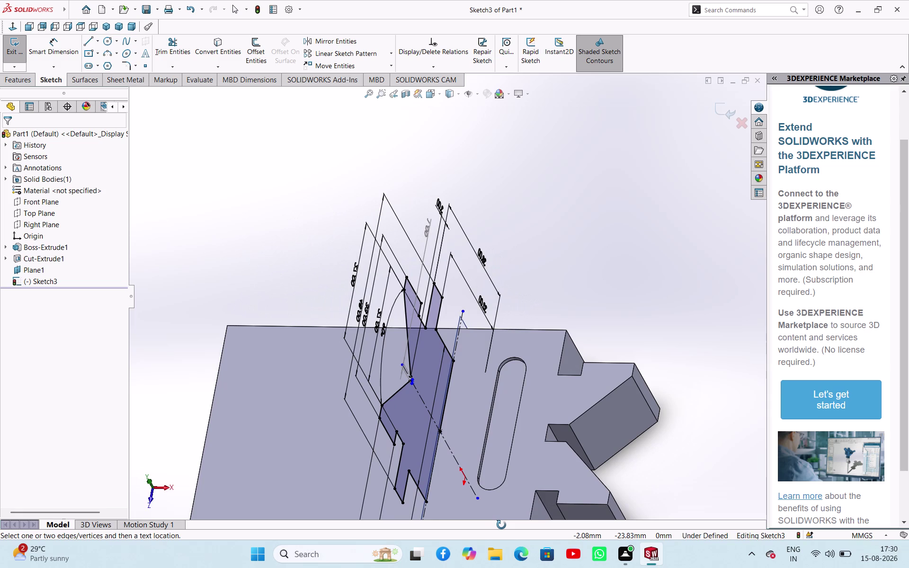
middle_drag(502, 525, 527, 506)
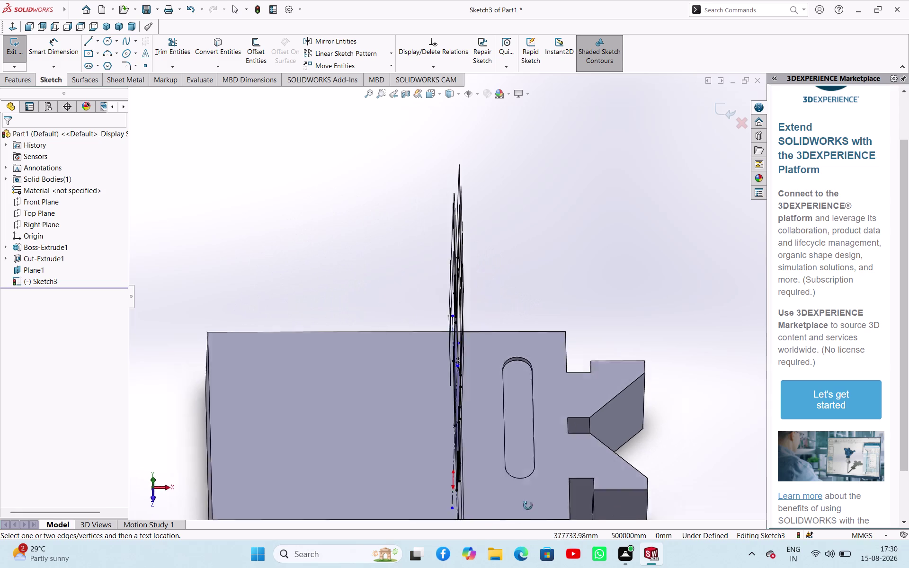
middle_drag(527, 507, 650, 463)
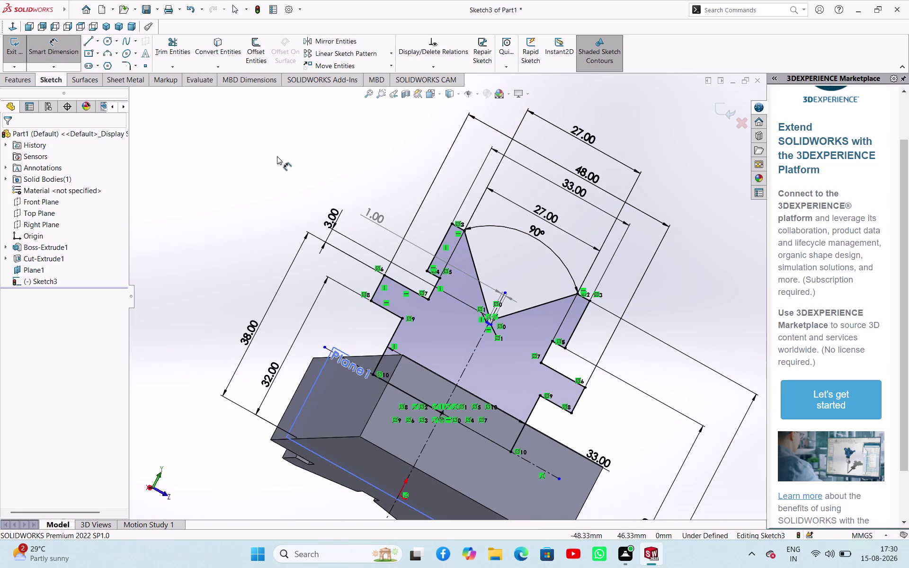
click(53, 28)
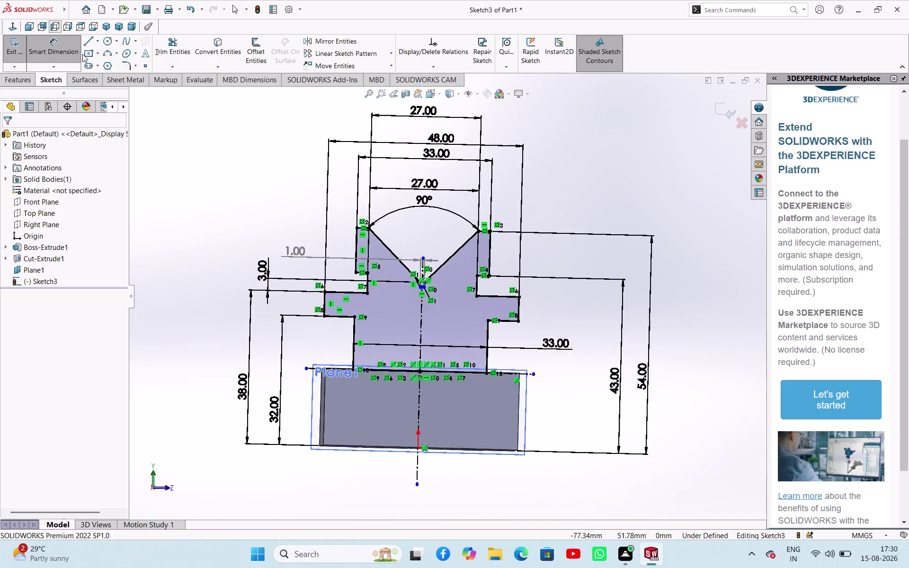
scroll(down, 3)
scroll(up, 3)
right_click(216, 150)
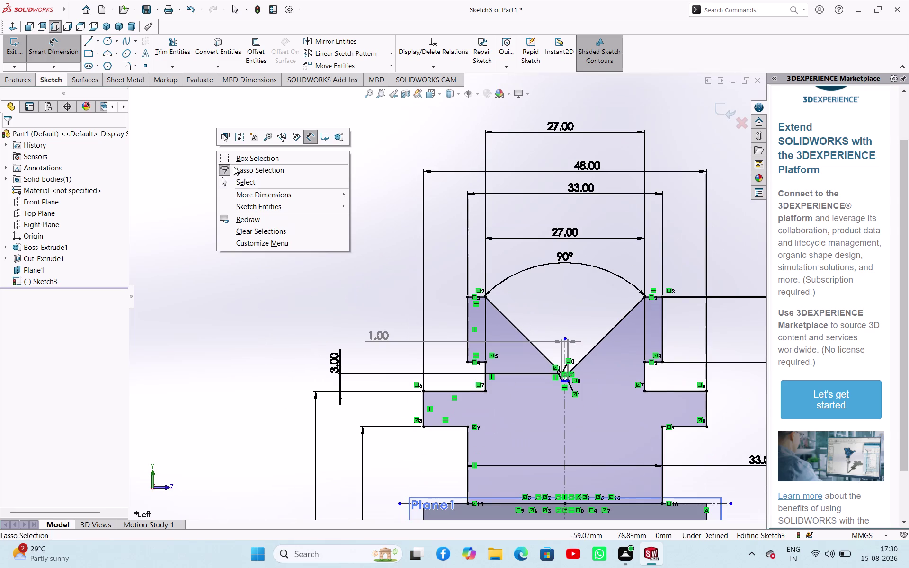
click(243, 186)
double_click(382, 338)
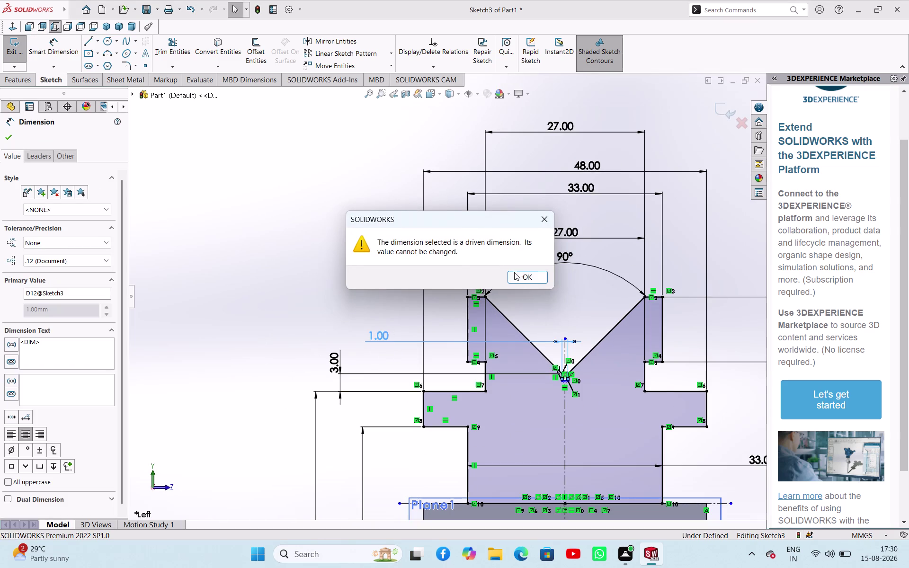
click(515, 277)
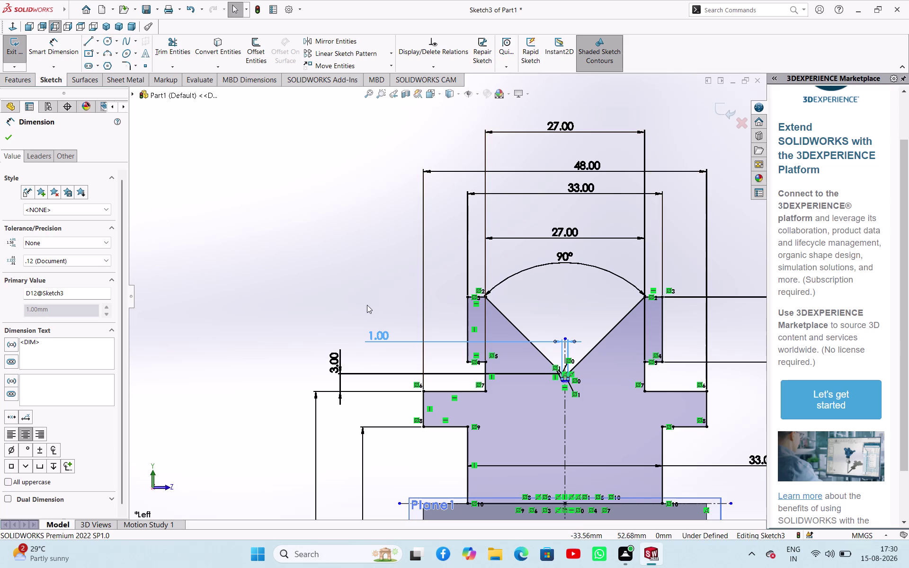
scroll(down, 3)
scroll(up, 3)
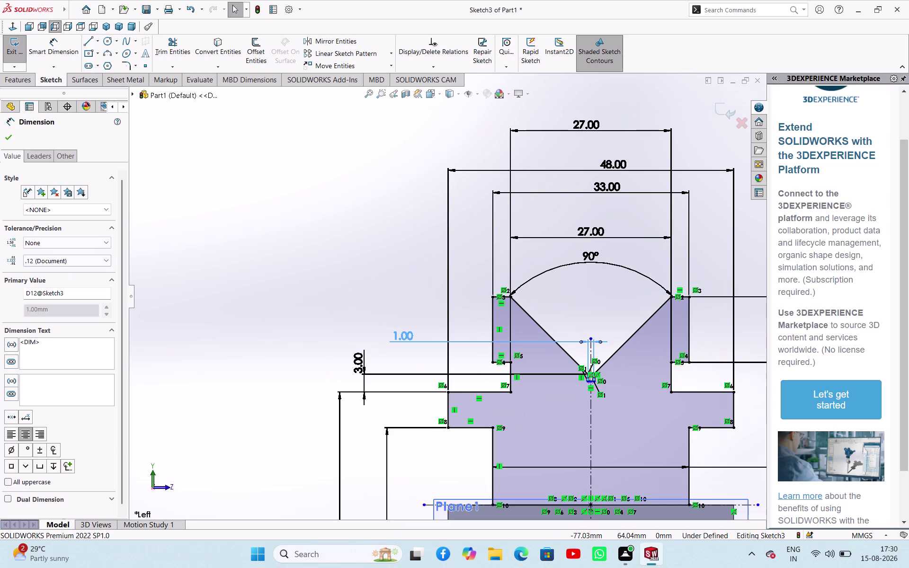
right_click(249, 198)
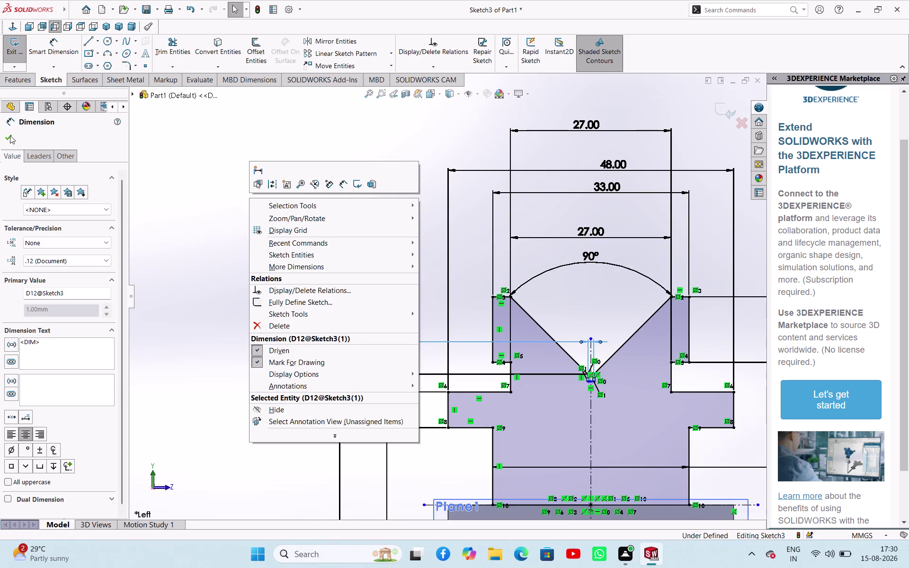
click(11, 136)
click(375, 274)
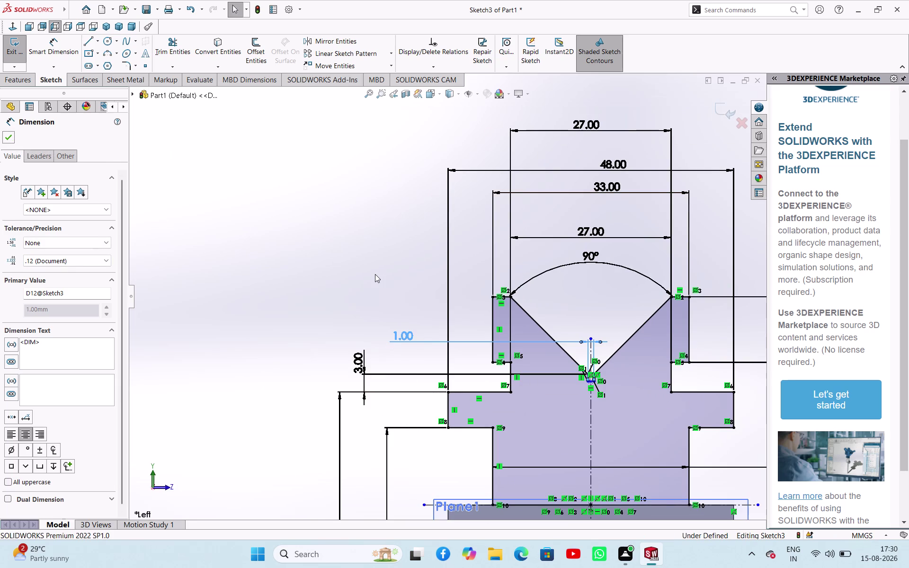
scroll(down, 3)
scroll(down, 3)
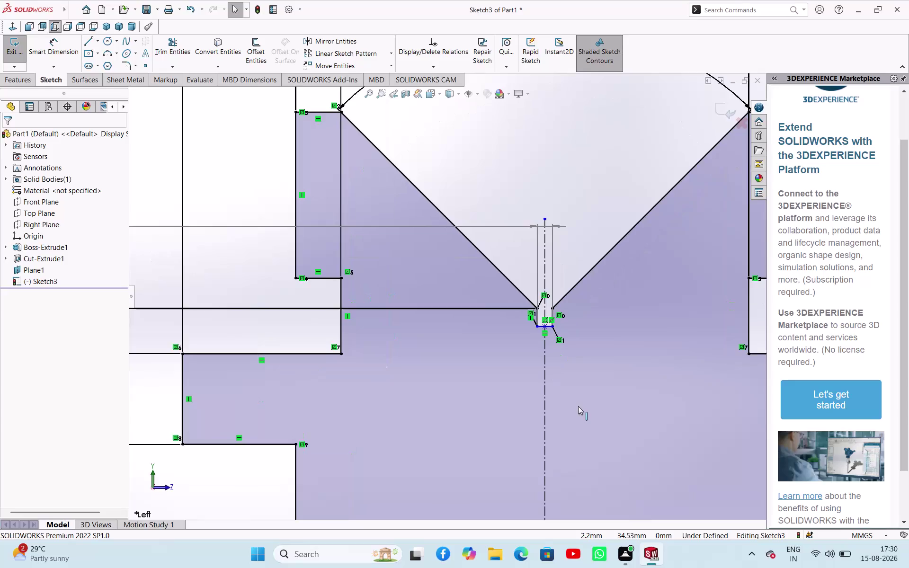
scroll(down, 3)
scroll(up, 3)
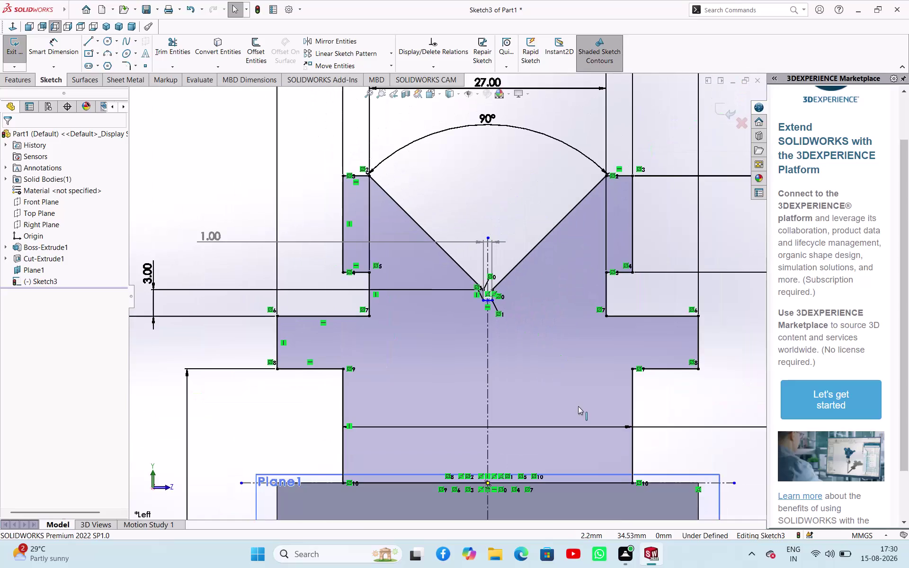
click(253, 240)
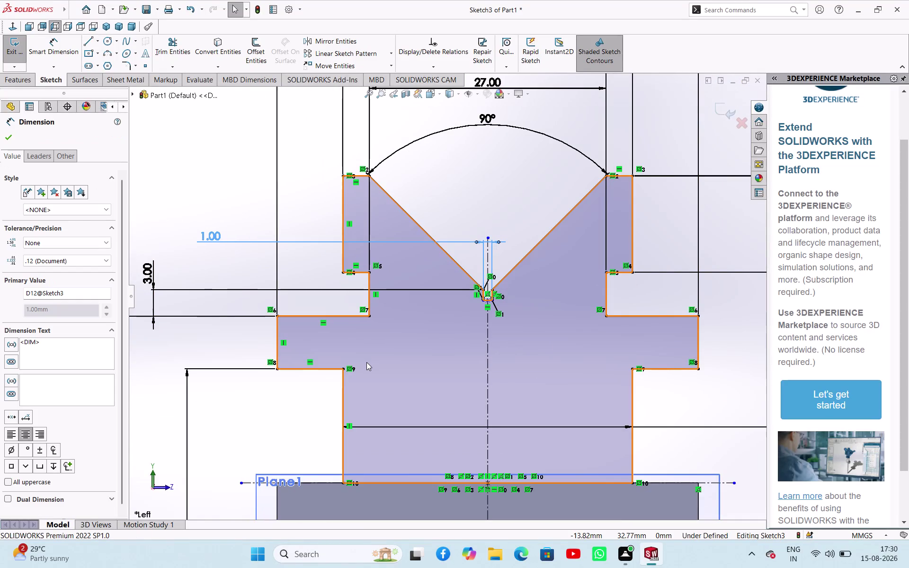
key(Delete)
scroll(up, 3)
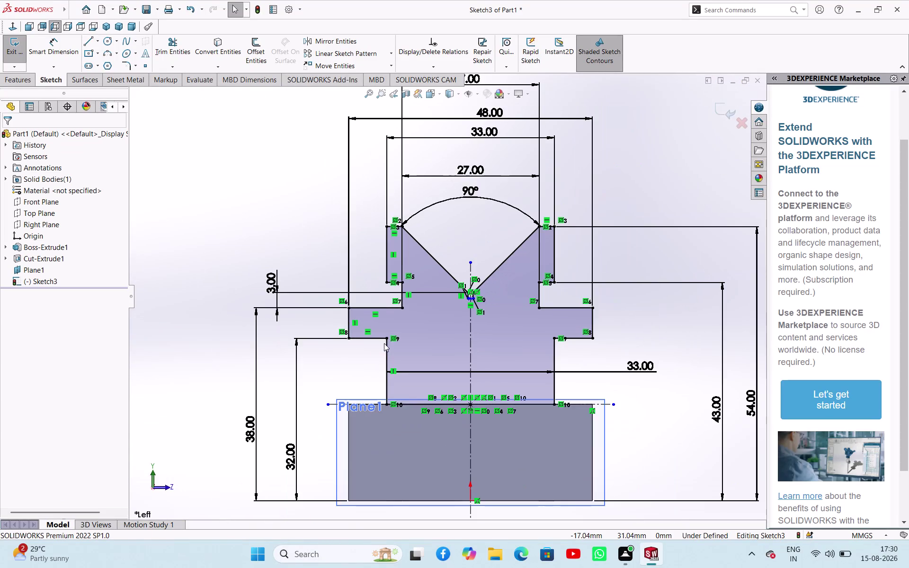
scroll(up, 3)
scroll(down, 3)
scroll(down, 3)
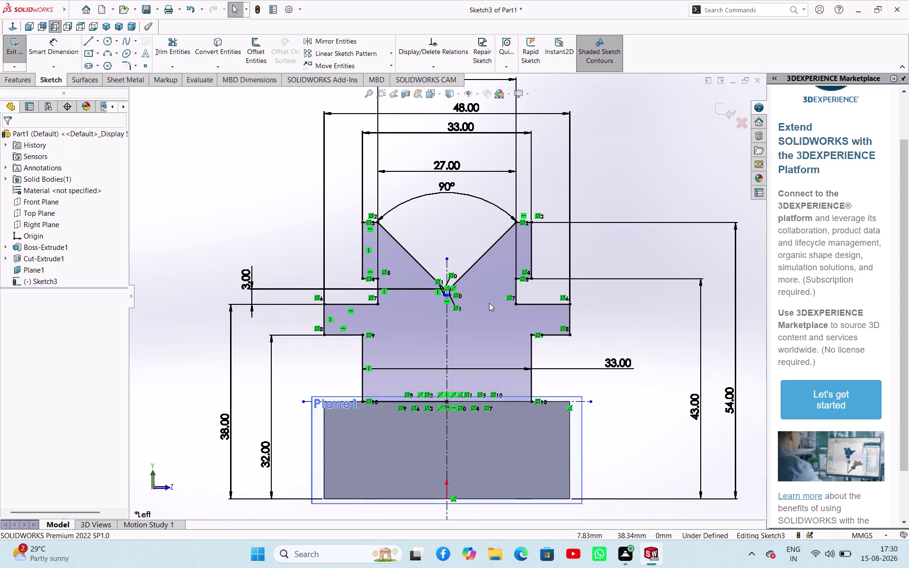
scroll(up, 3)
scroll(down, 3)
scroll(up, 3)
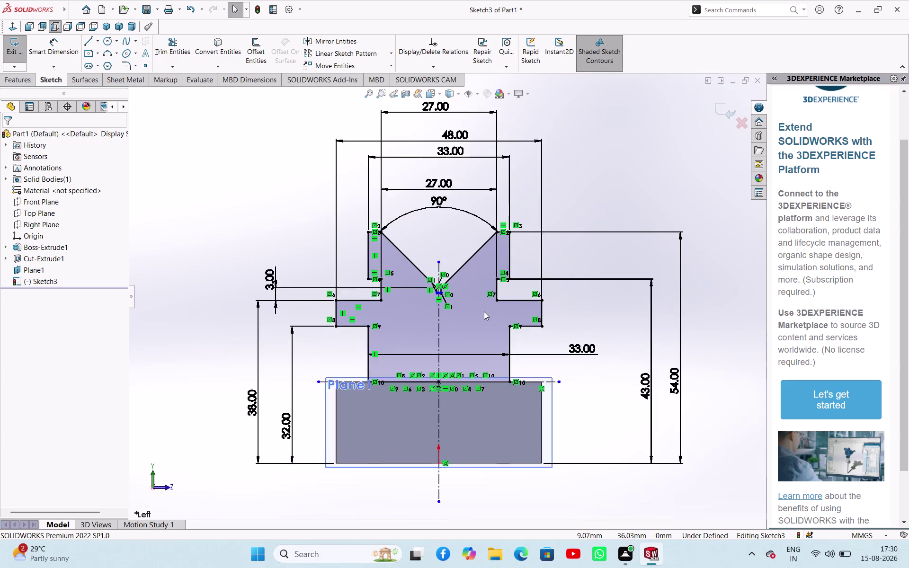
scroll(up, 3)
scroll(down, 3)
scroll(up, 3)
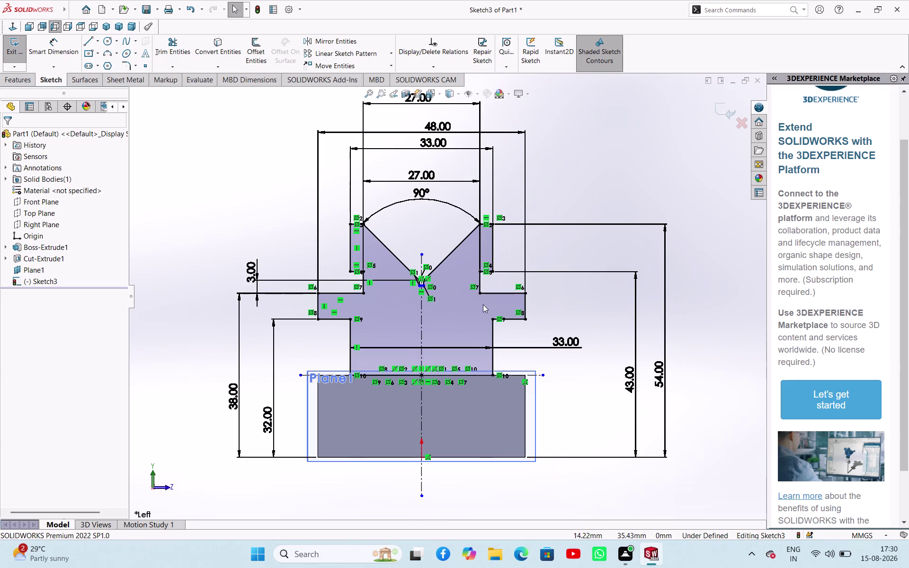
scroll(up, 3)
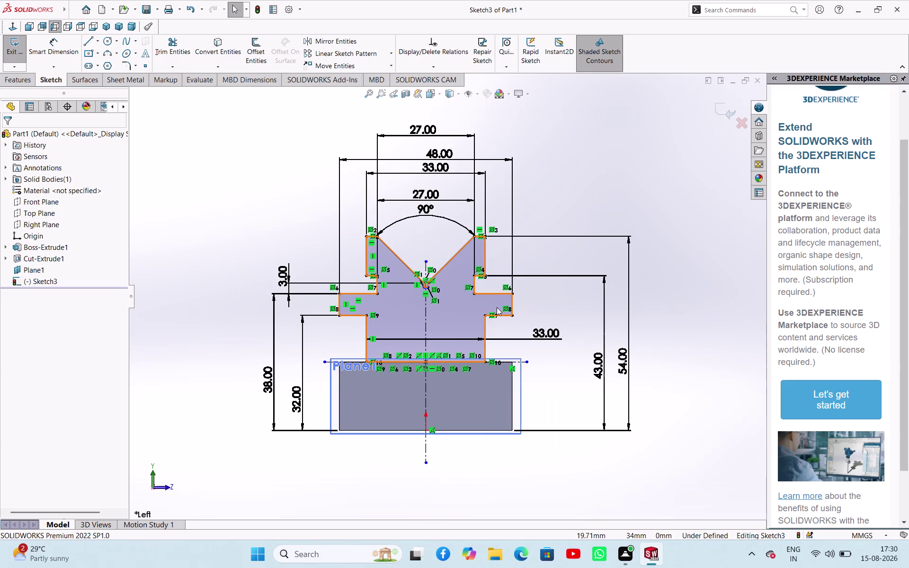
scroll(down, 3)
scroll(down, 3)
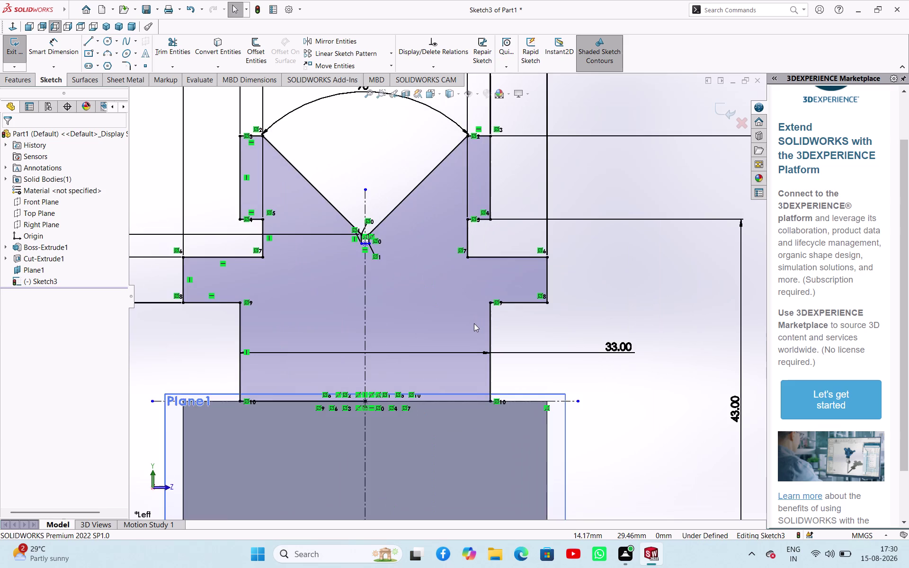
scroll(up, 3)
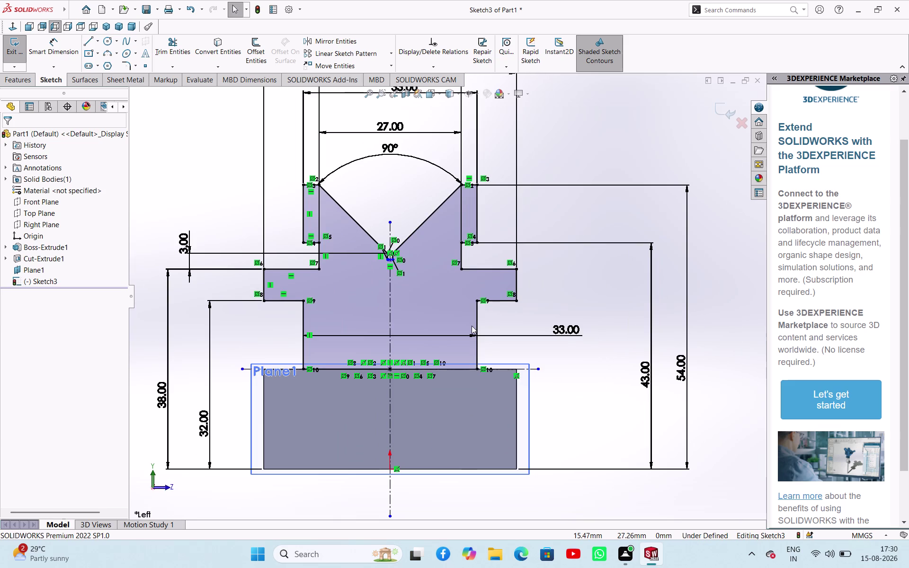
scroll(down, 3)
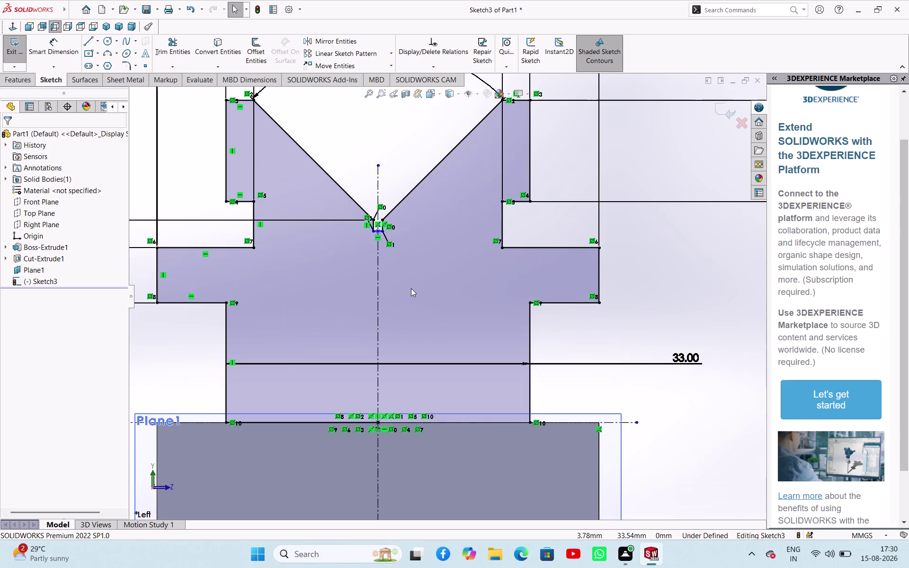
scroll(down, 3)
scroll(up, 3)
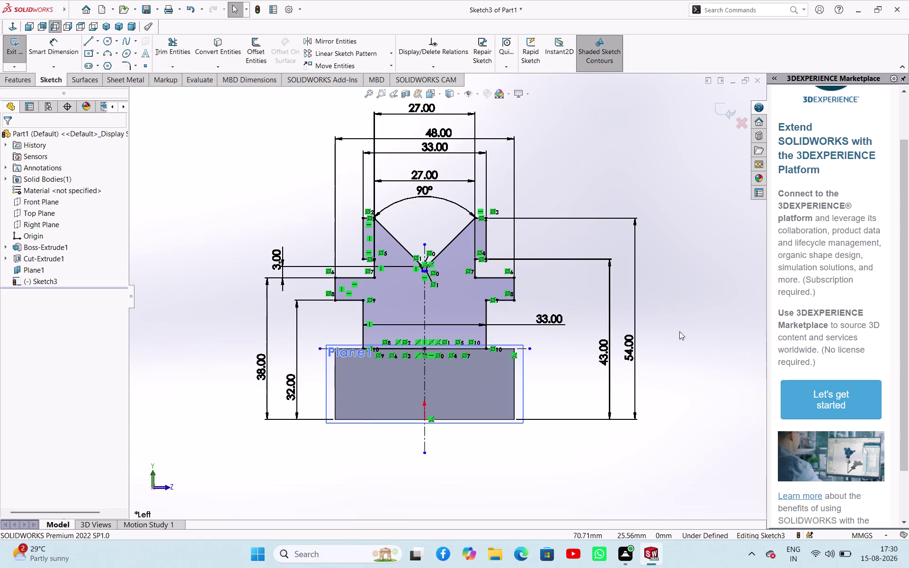
click(611, 360)
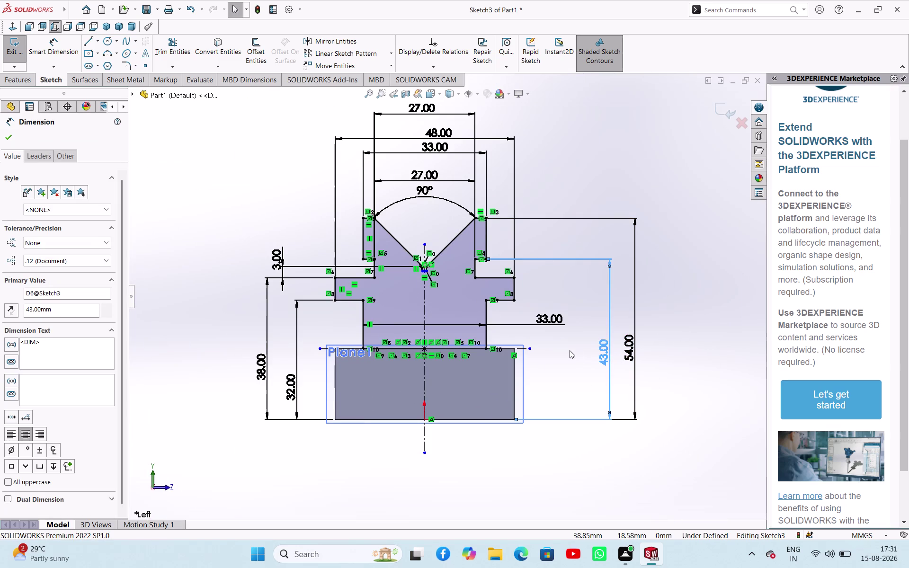
click(261, 204)
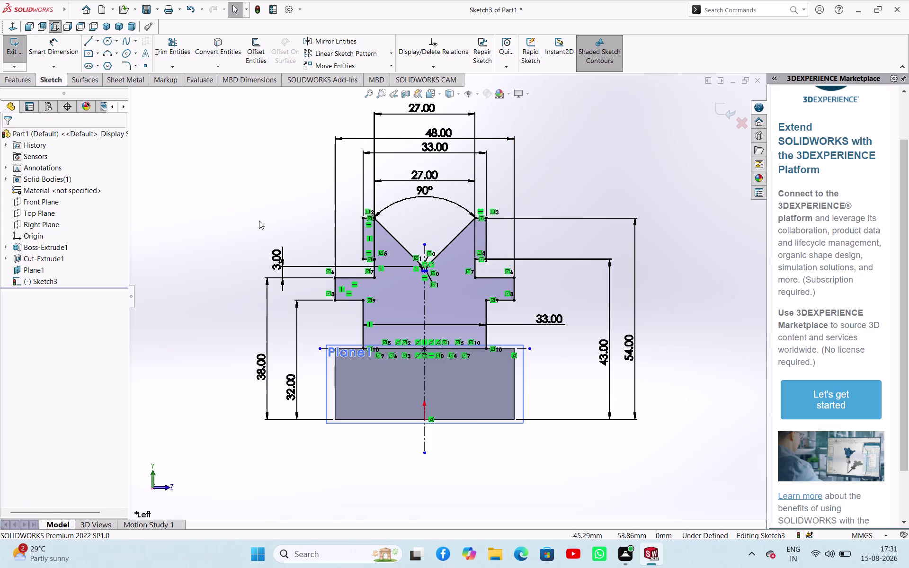
scroll(down, 3)
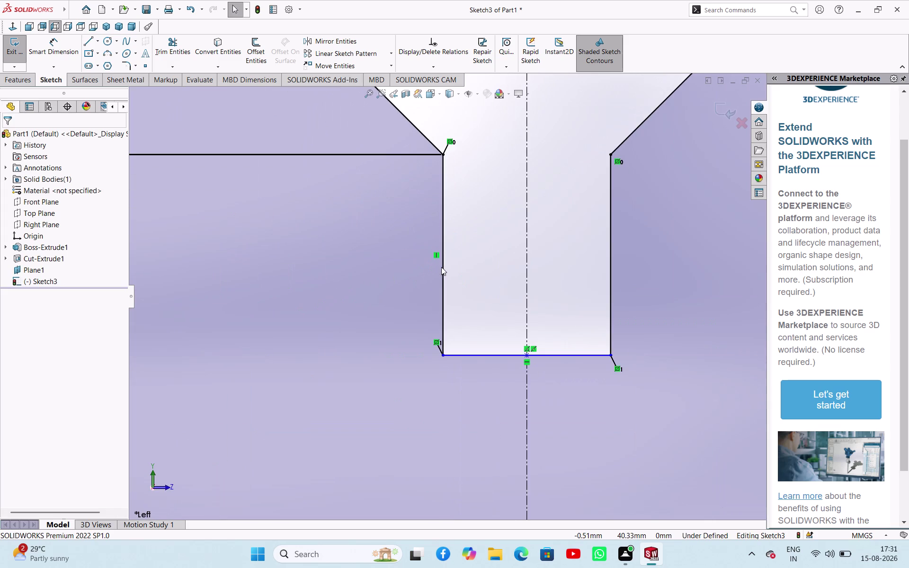
scroll(up, 3)
scroll(up, 3)
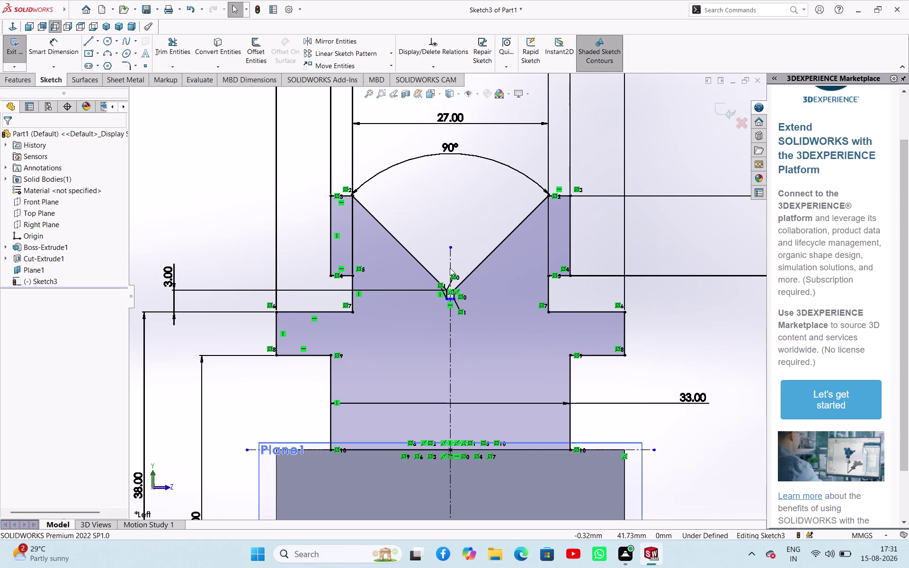
scroll(down, 3)
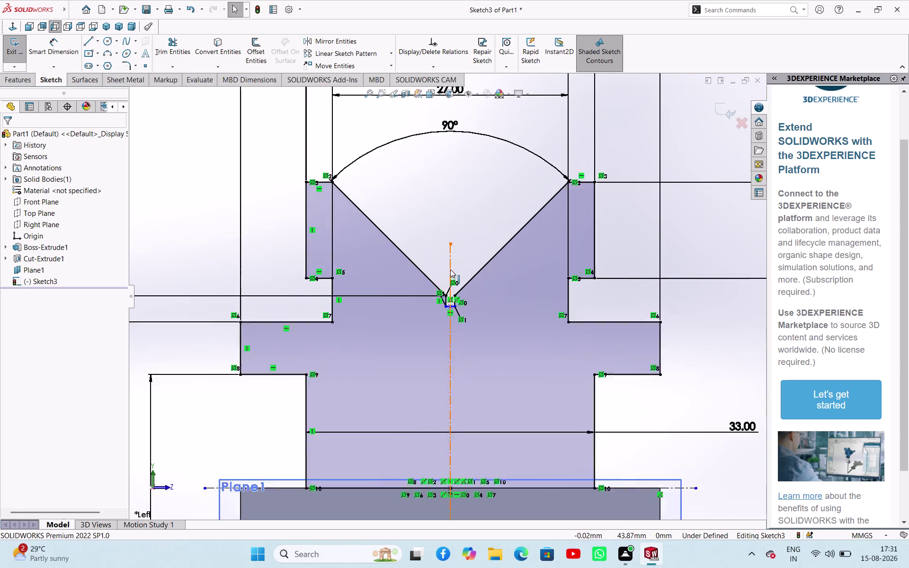
scroll(down, 3)
scroll(up, 3)
scroll(down, 3)
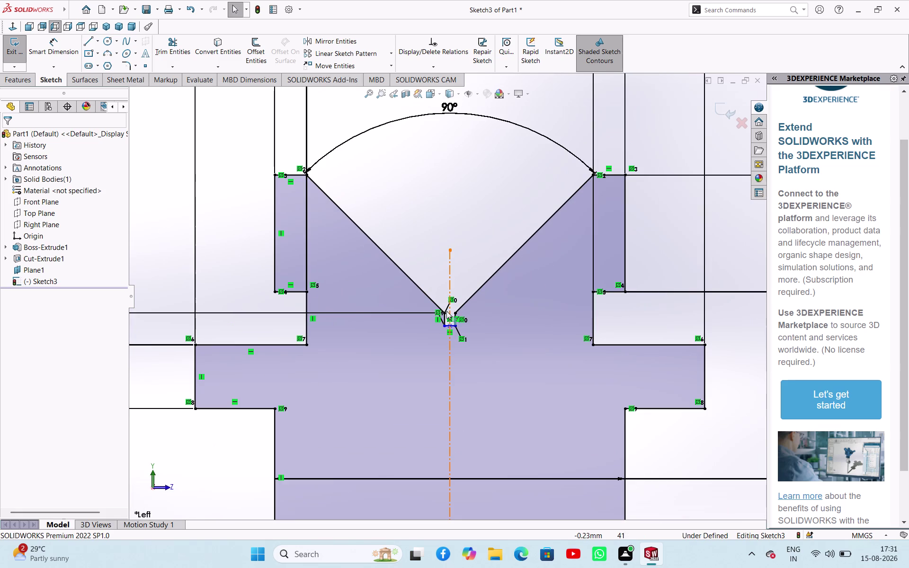
drag(445, 313, 410, 287)
click(178, 211)
scroll(up, 3)
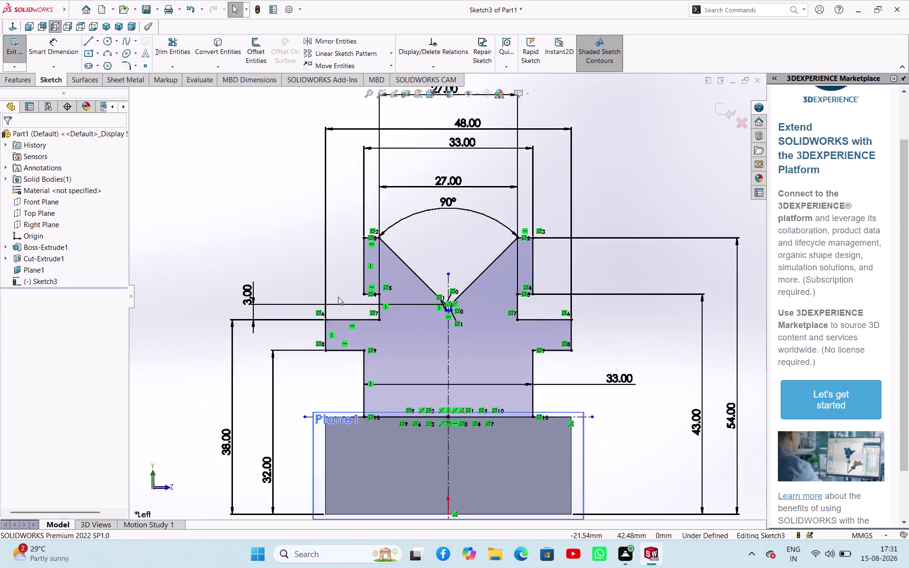
scroll(up, 3)
scroll(down, 3)
Orbit the model to inspect the sketch profile against the block in 3D.
middle_drag(572, 345, 478, 390)
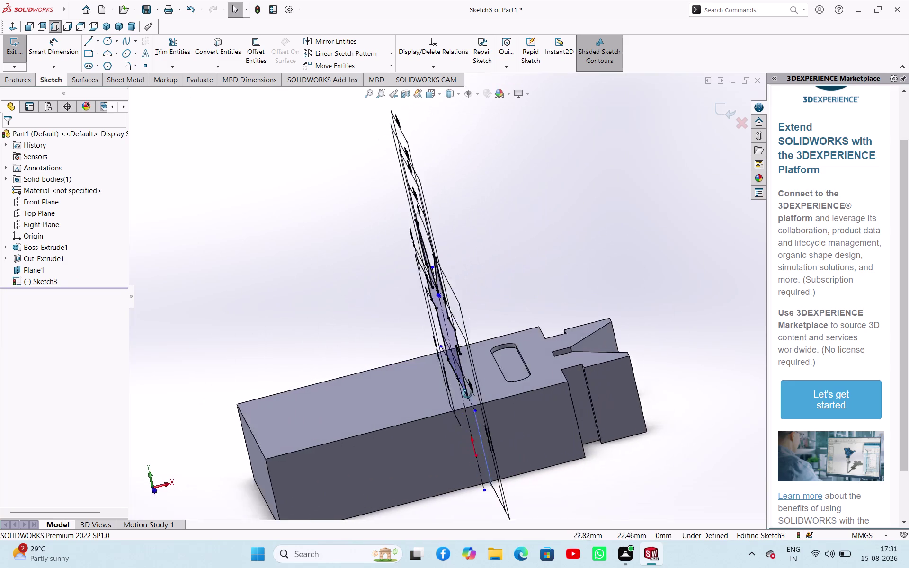
middle_drag(478, 389, 415, 474)
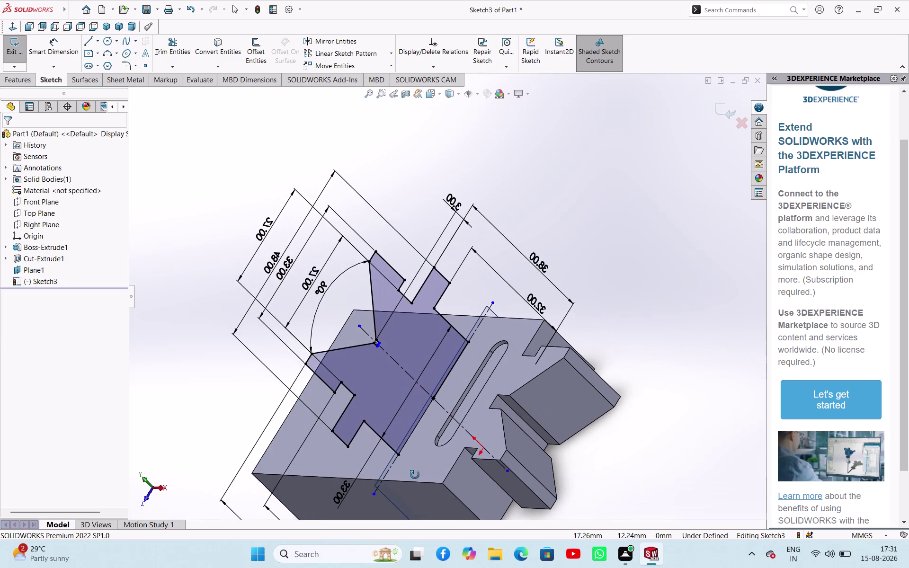
middle_drag(414, 475, 540, 426)
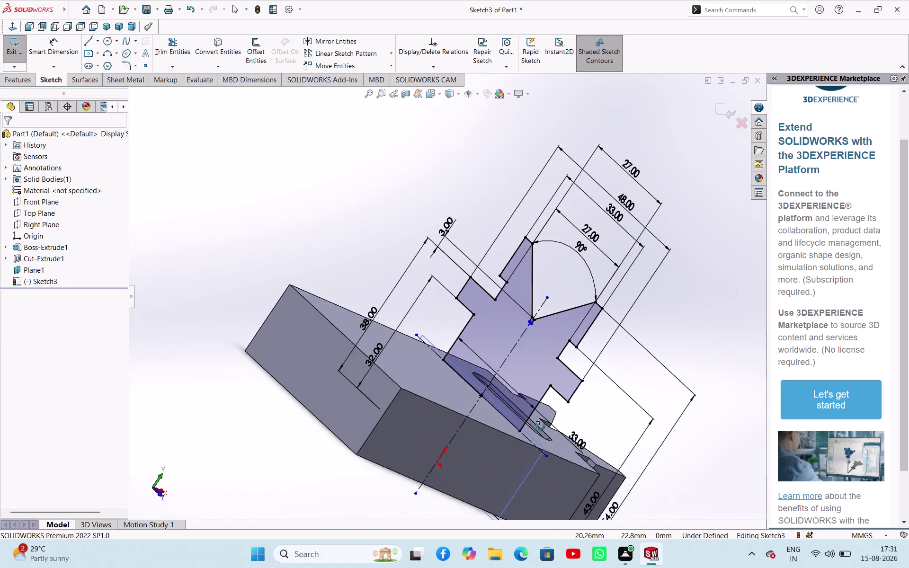
middle_drag(540, 426, 560, 460)
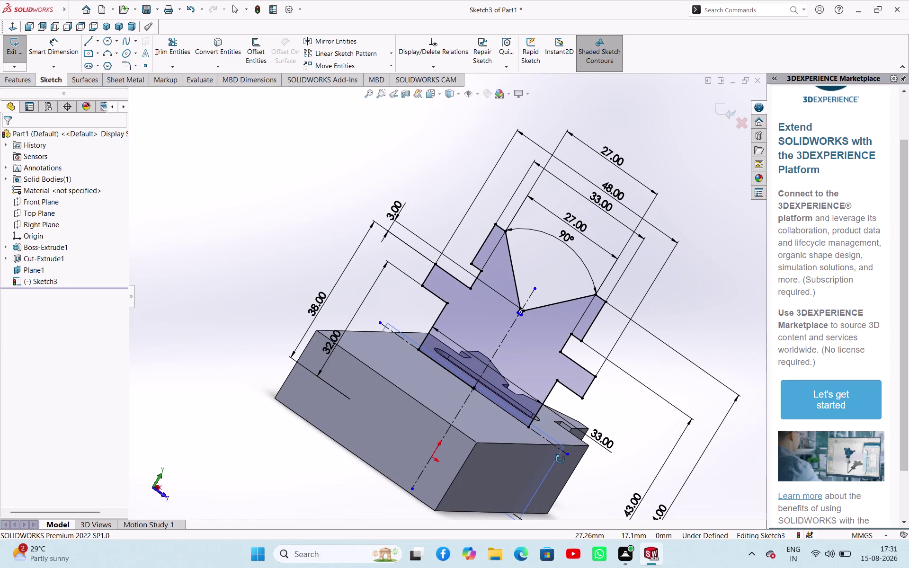
middle_drag(560, 460, 570, 478)
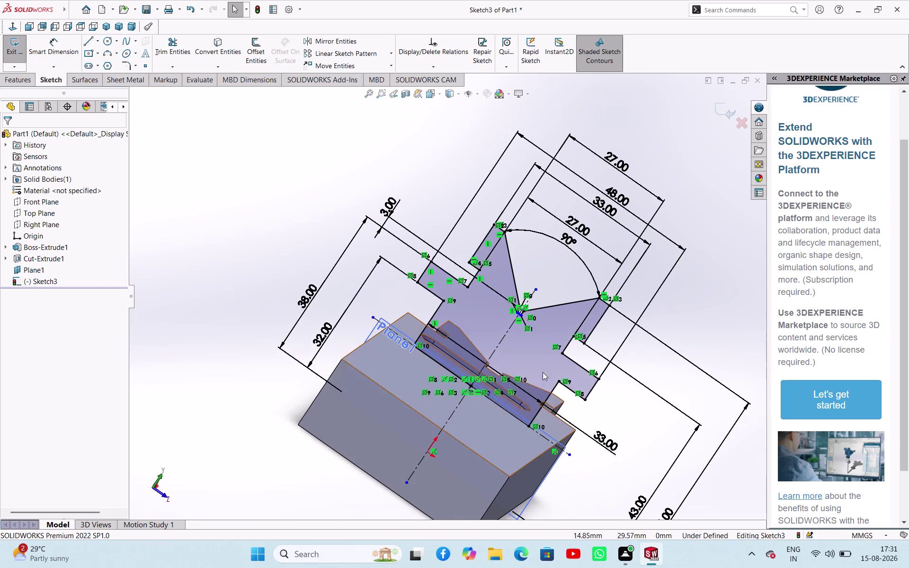
scroll(down, 3)
scroll(down, 3)
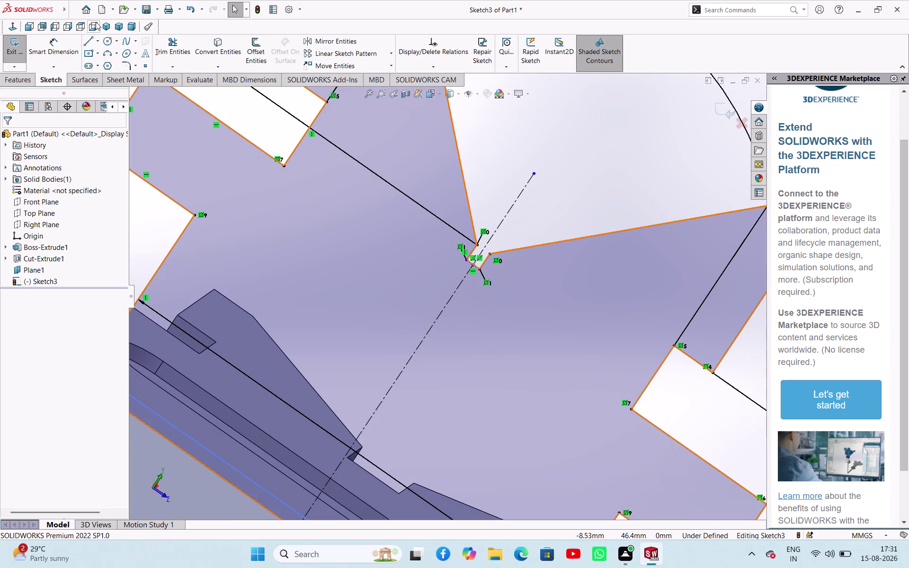
Check the sketch in the Right and Left views, ending flat-on in Left view.
click(65, 26)
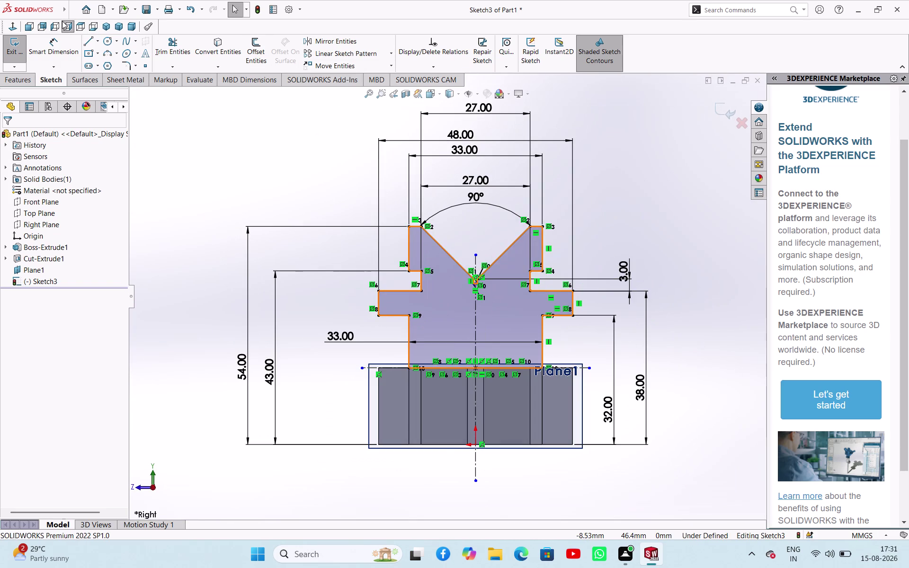
click(58, 27)
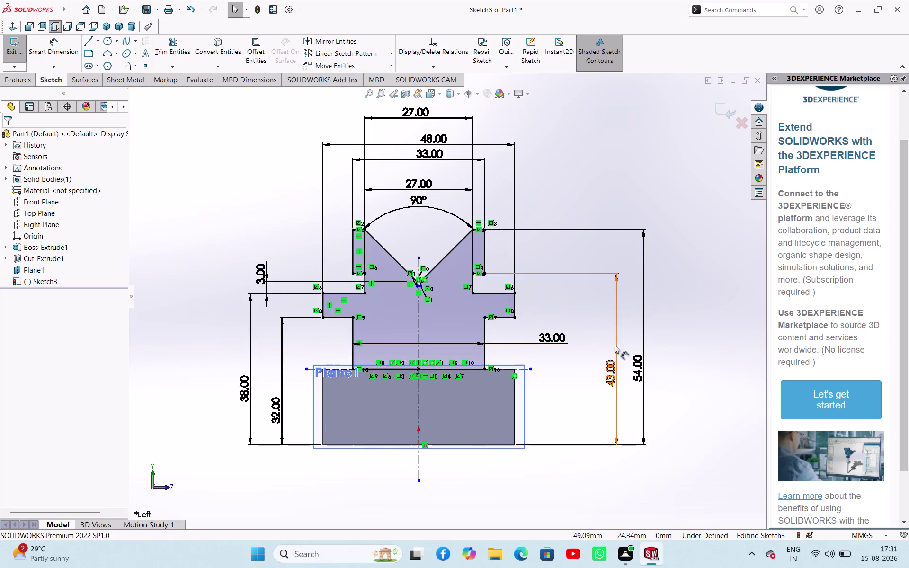
middle_drag(574, 339, 580, 386)
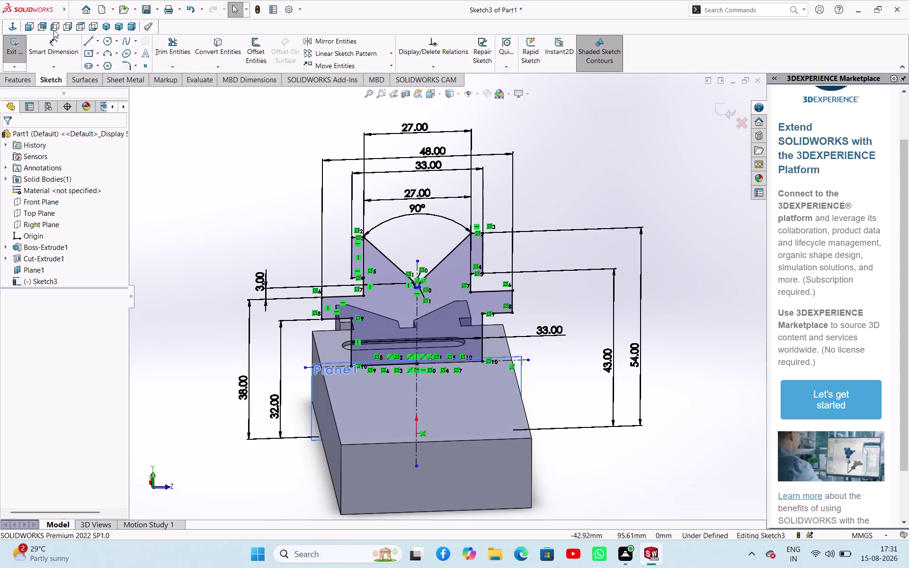
click(55, 28)
scroll(down, 3)
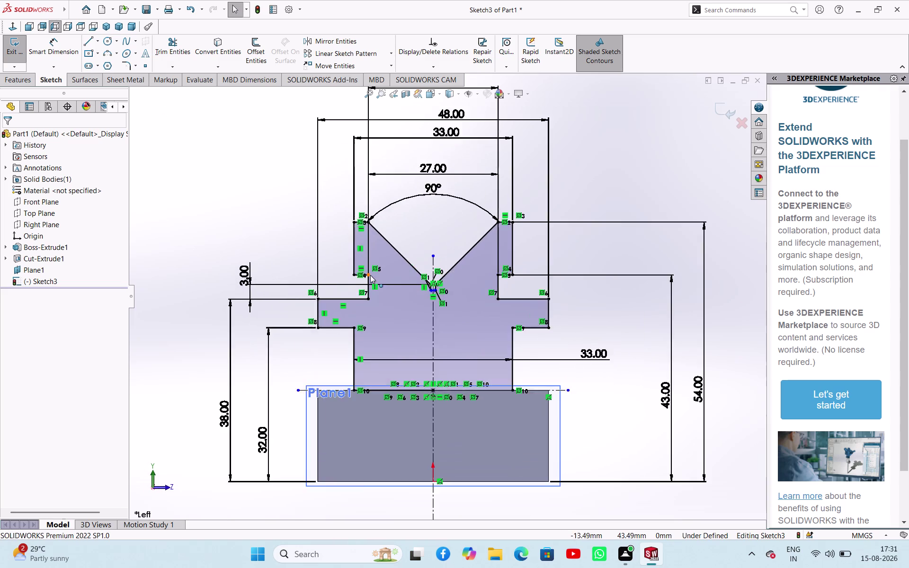
scroll(down, 3)
right_drag(271, 206, 268, 123)
Dimension the short vertical relief line under the V-groove to 5 mm.
scroll(down, 3)
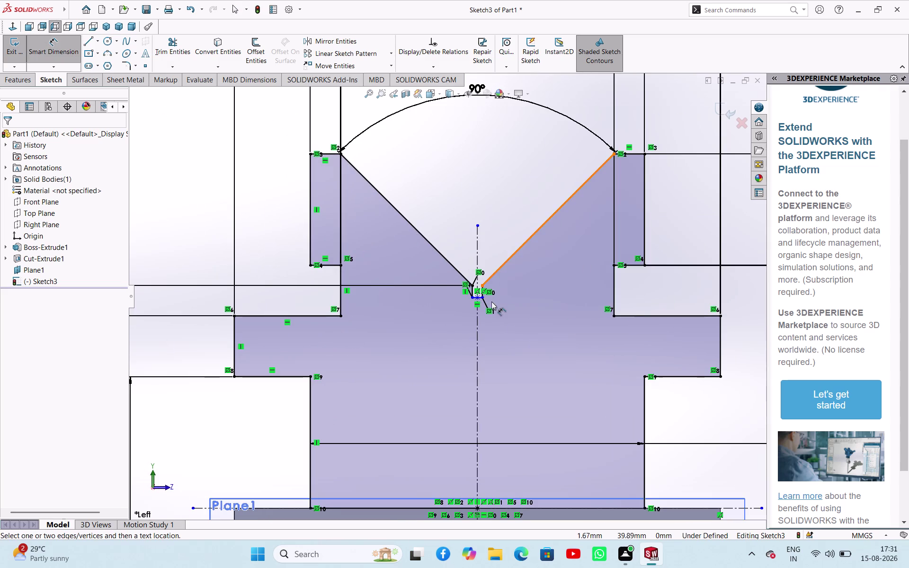
scroll(down, 3)
click(452, 274)
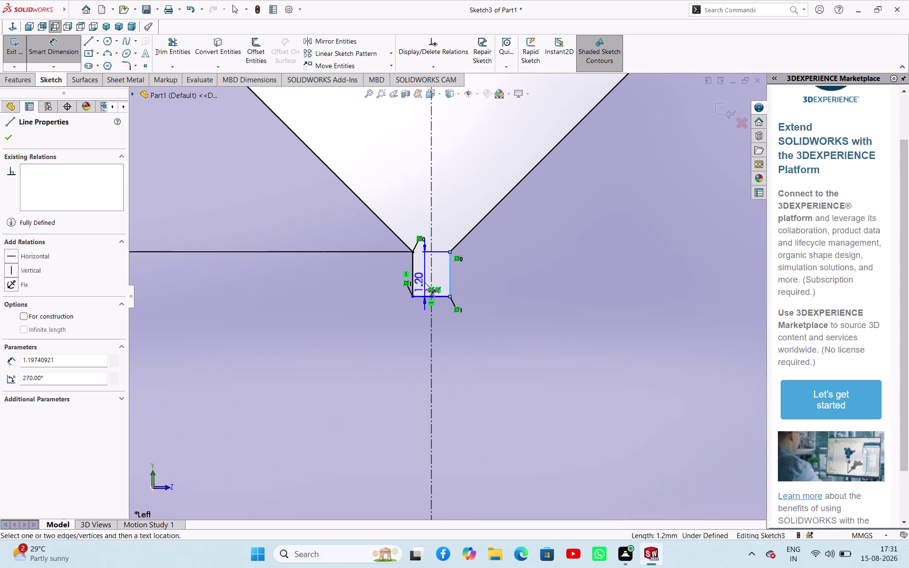
scroll(up, 3)
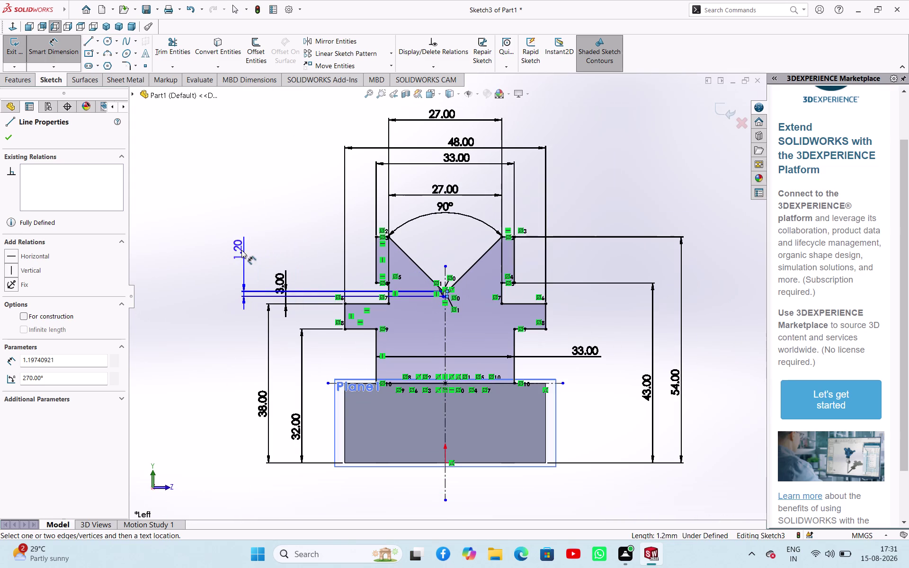
click(242, 250)
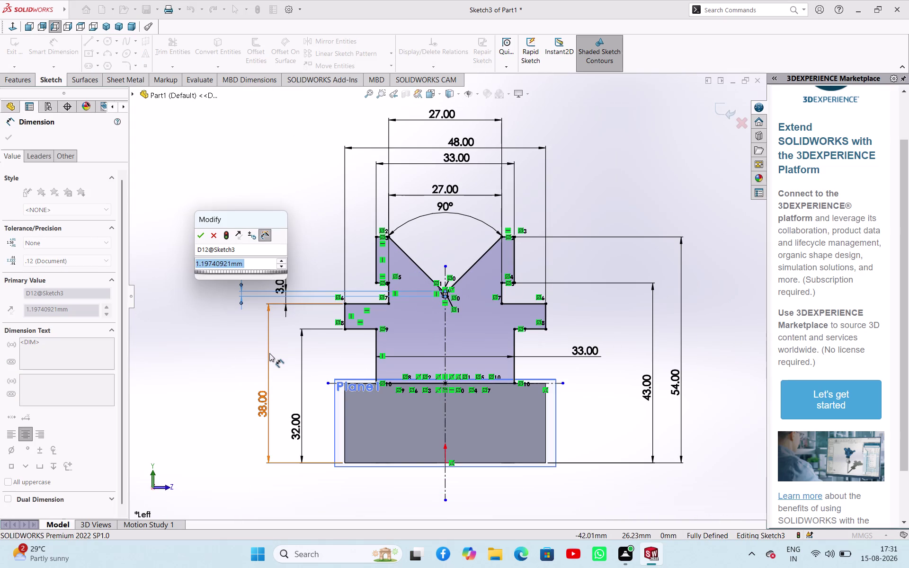
key(5)
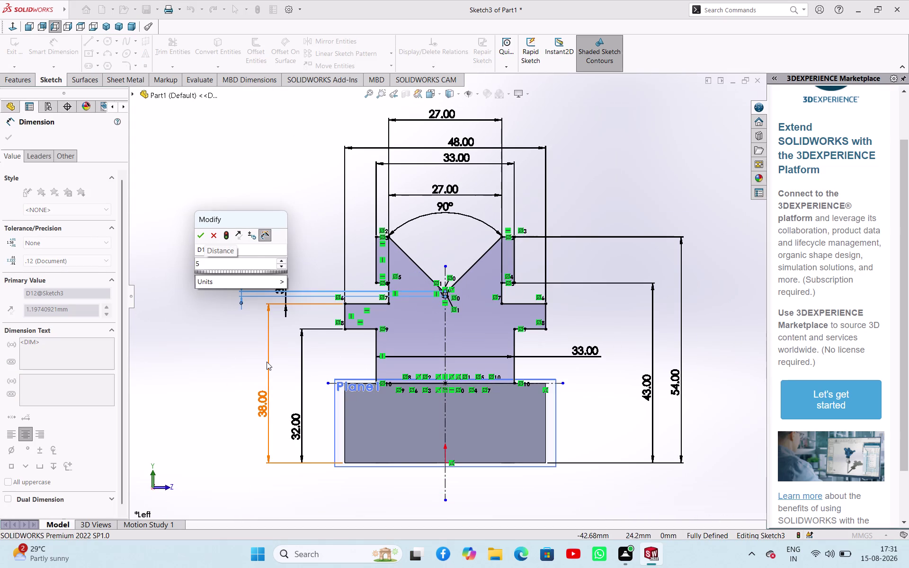
key(Return)
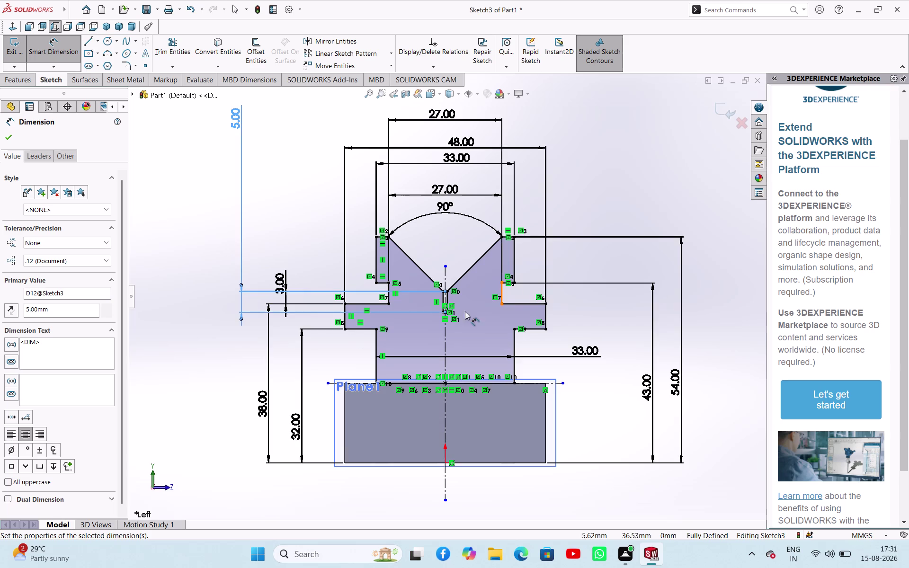
scroll(down, 3)
scroll(up, 3)
scroll(up, 3)
scroll(up, 3)
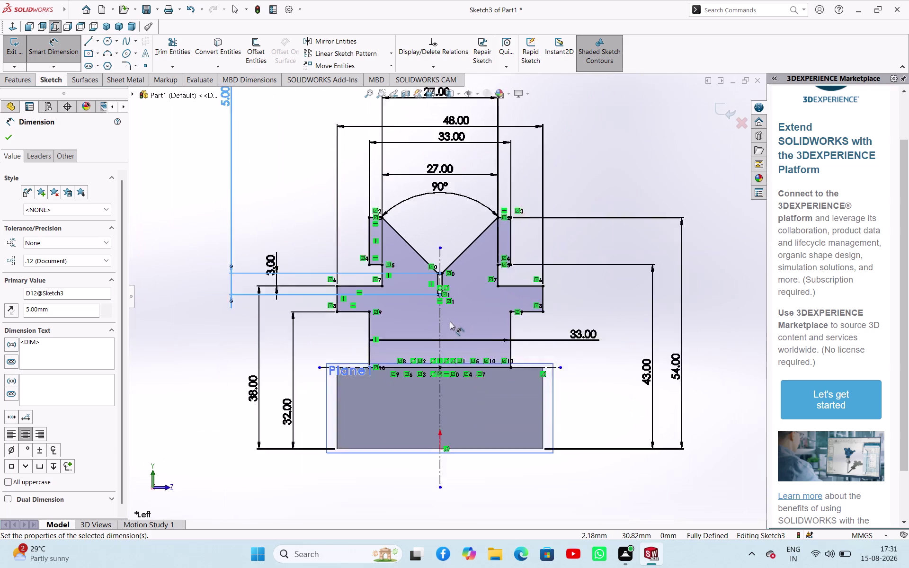
scroll(up, 3)
scroll(down, 3)
scroll(down, 3)
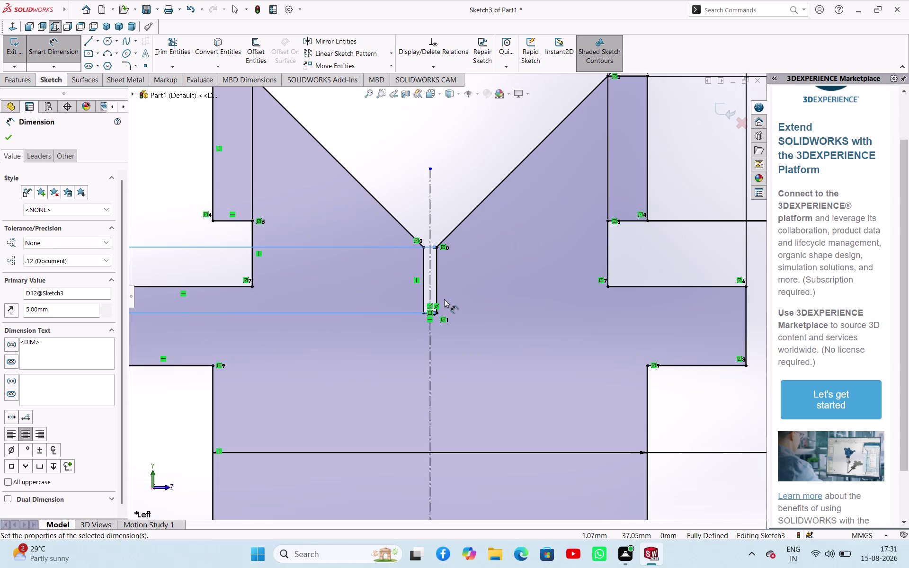
scroll(up, 3)
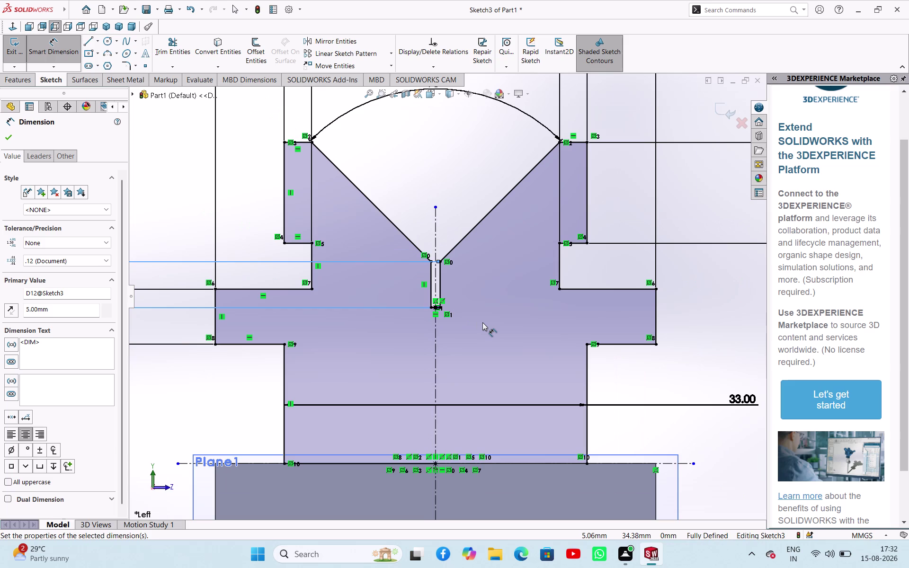
scroll(down, 3)
scroll(up, 3)
Add a 1.00 mm width to the short horizontal slot line and keep it driven.
scroll(down, 3)
click(447, 286)
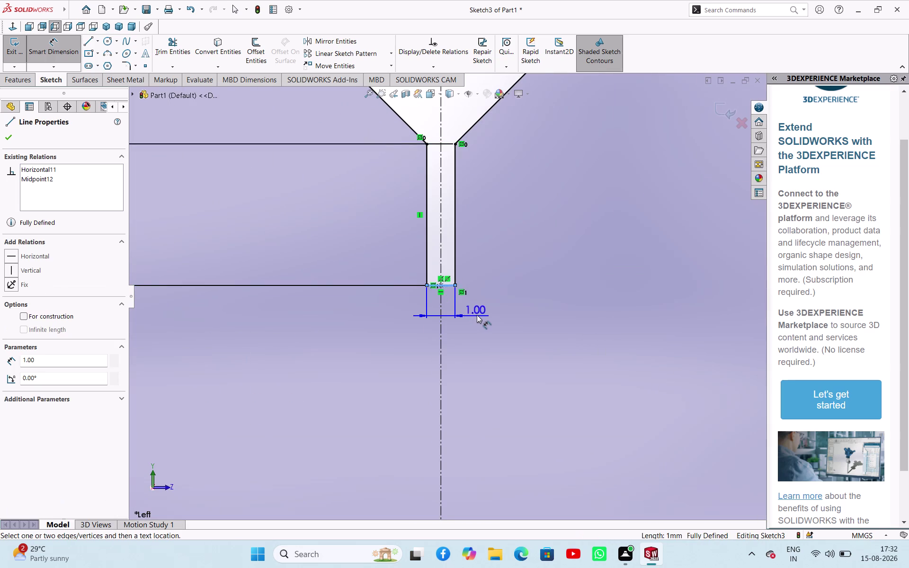
scroll(up, 3)
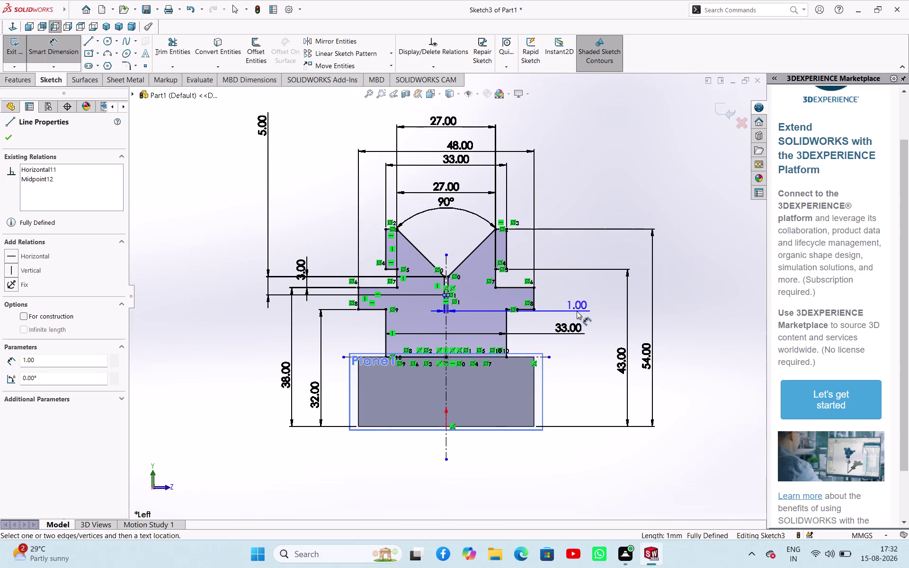
click(577, 311)
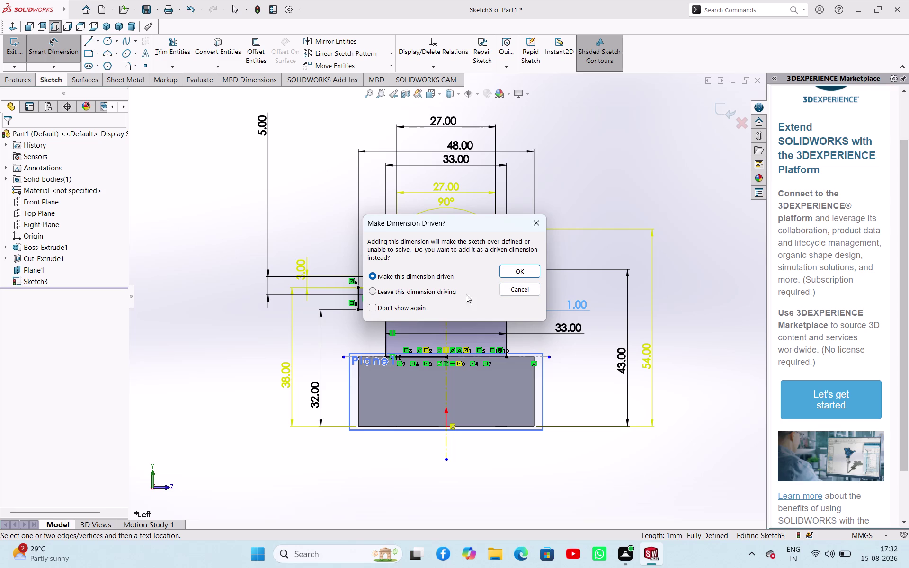
click(522, 271)
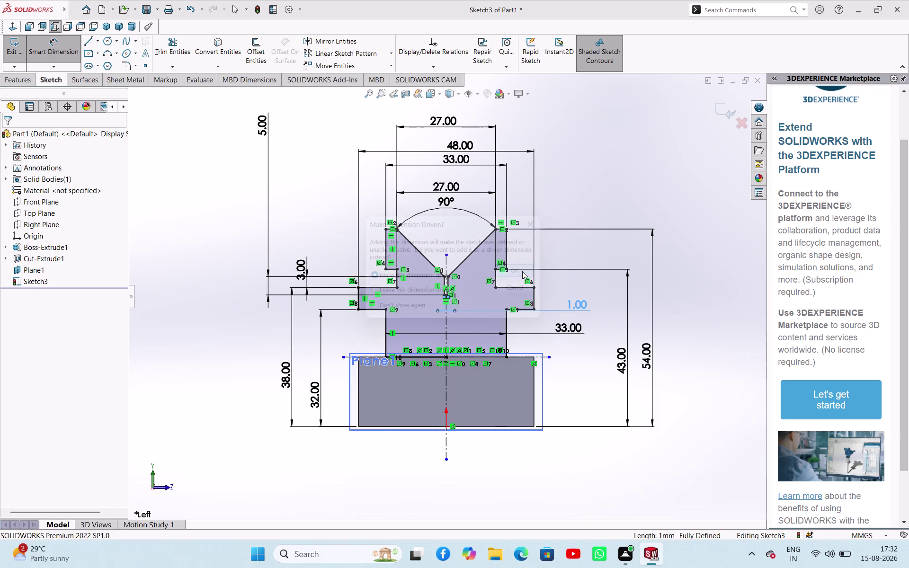
right_click(577, 303)
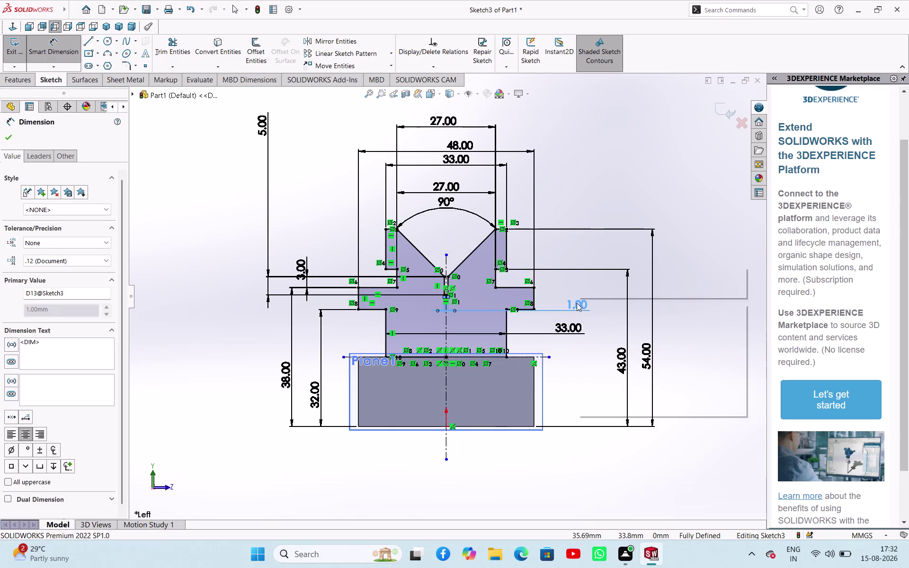
click(606, 333)
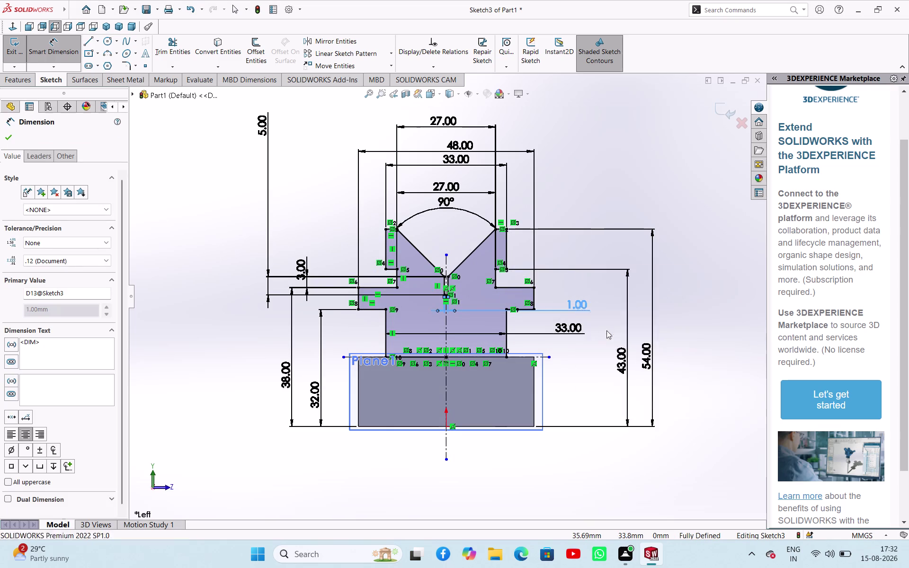
Deselect the dimension and close its properties.
click(574, 308)
key(Delete)
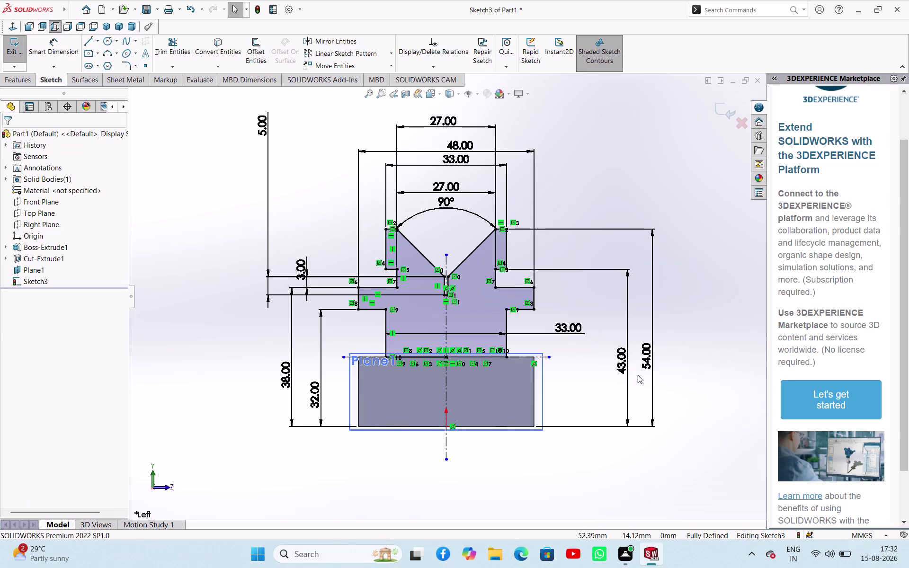
scroll(down, 3)
scroll(up, 3)
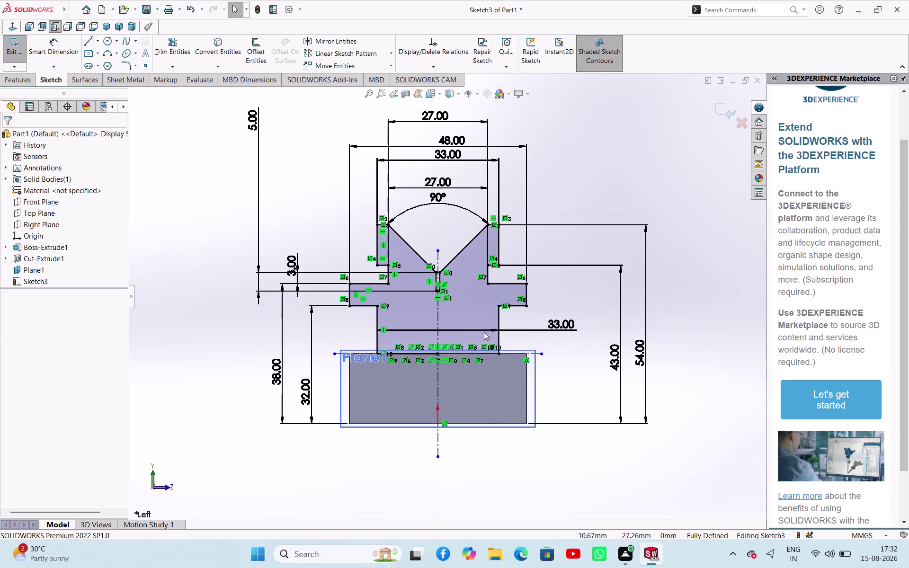
scroll(up, 3)
Orbit the part and review the profile in Isometric, Front and Left views.
middle_drag(527, 352, 499, 407)
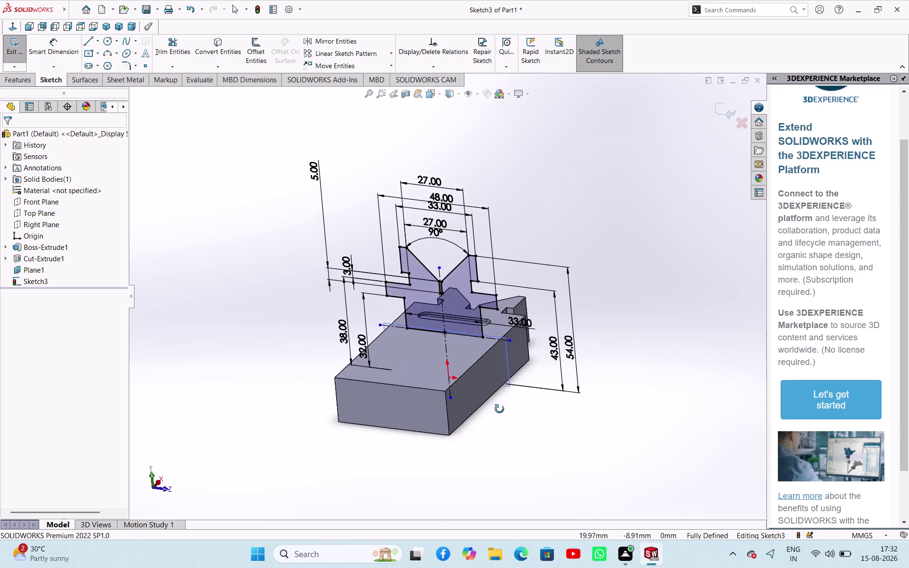
middle_drag(498, 407, 530, 457)
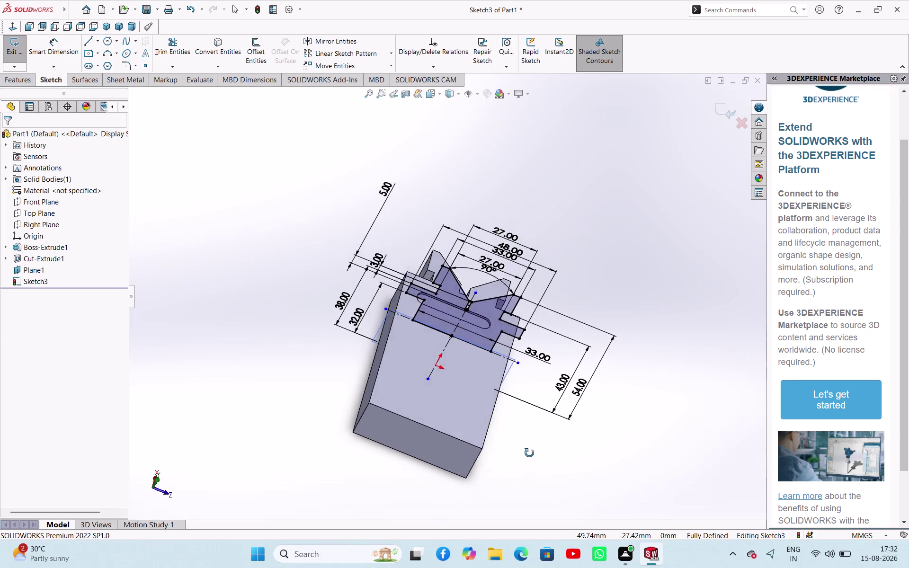
middle_drag(530, 457, 544, 418)
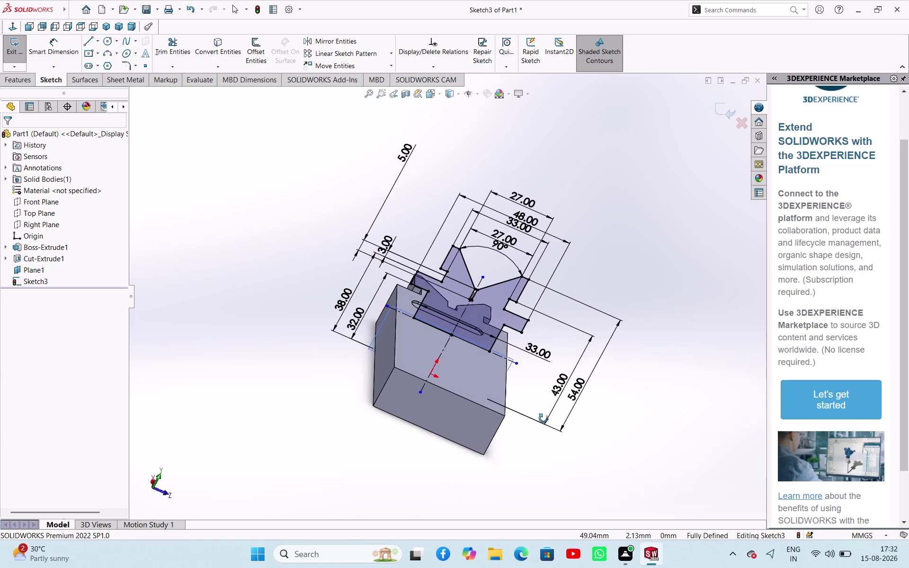
middle_drag(545, 419, 399, 384)
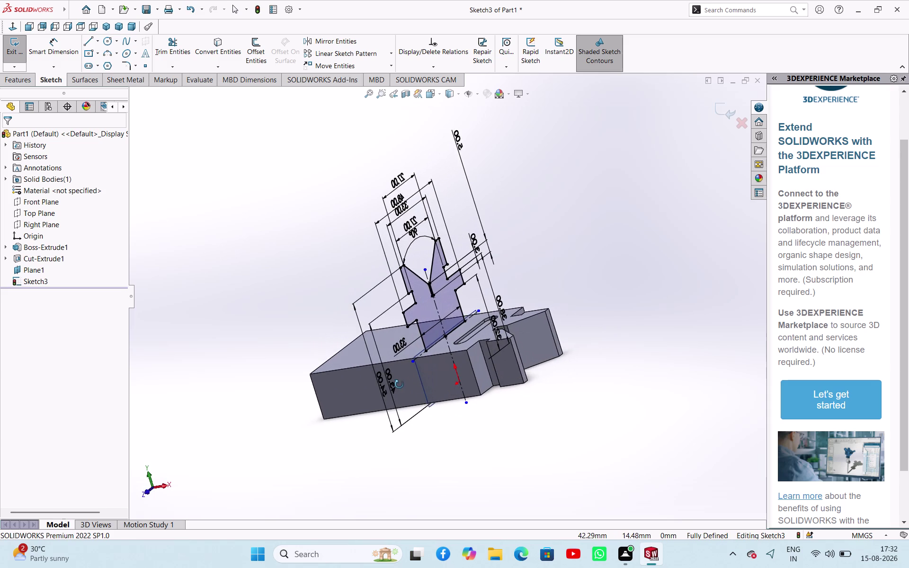
middle_drag(399, 385, 477, 380)
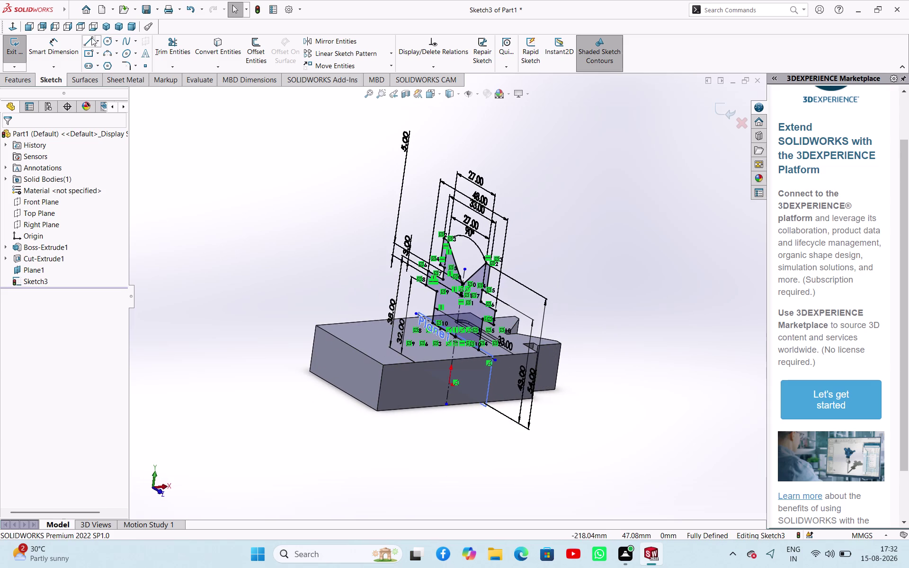
click(103, 28)
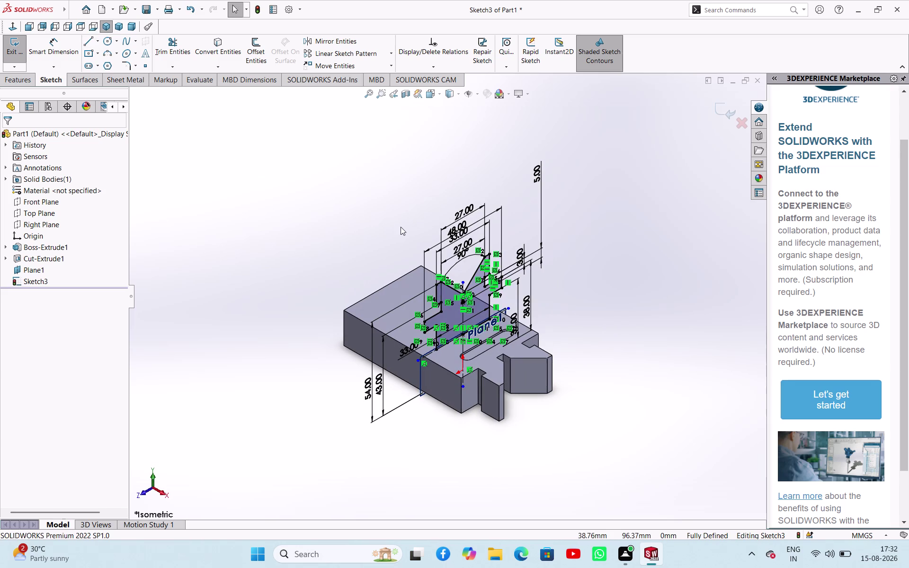
click(43, 23)
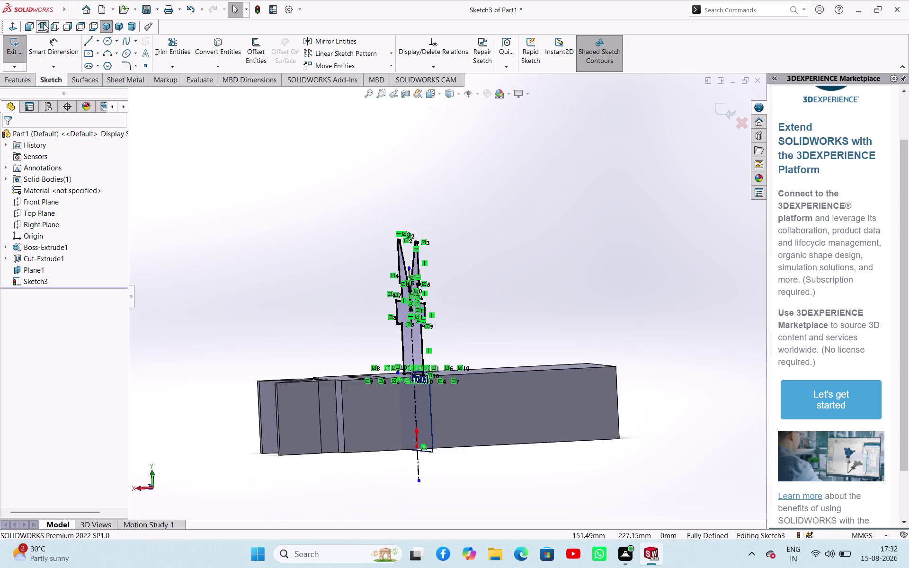
click(53, 25)
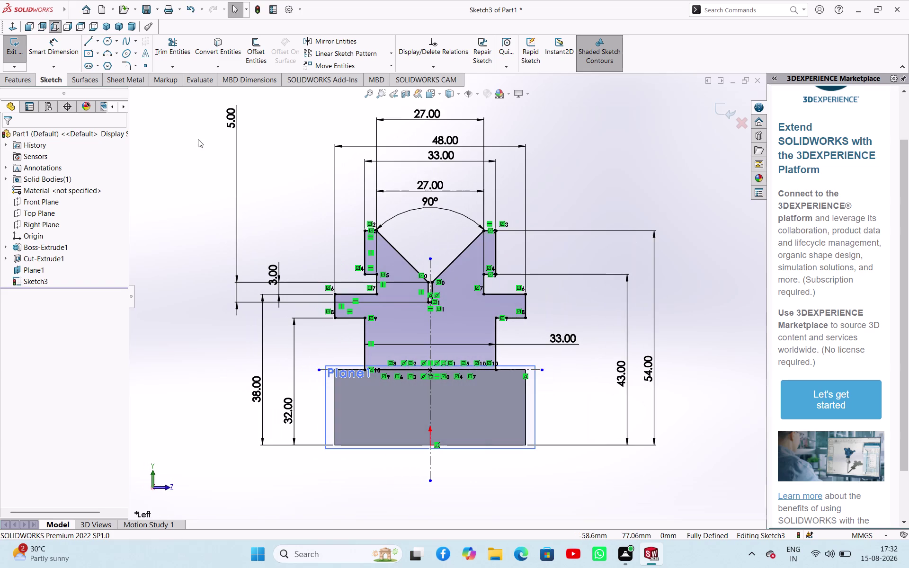
middle_drag(265, 168, 281, 225)
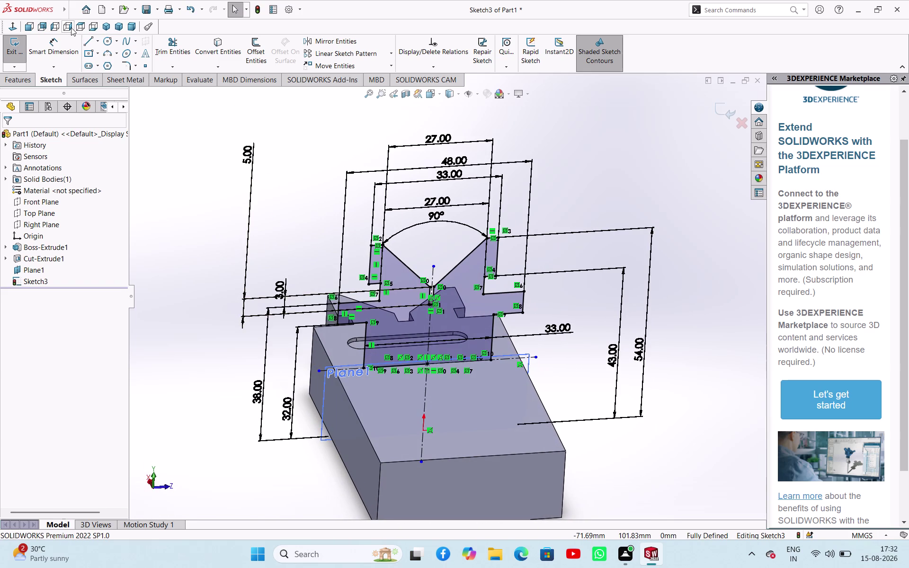
Return to Left view, zoom in, and inspect the 5.00 mm dimension.
click(70, 28)
click(59, 22)
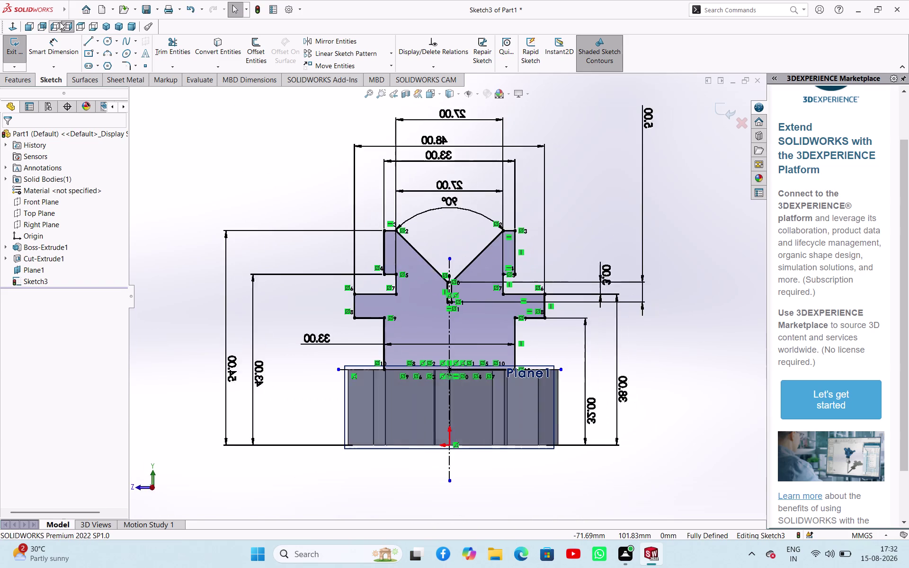
scroll(down, 3)
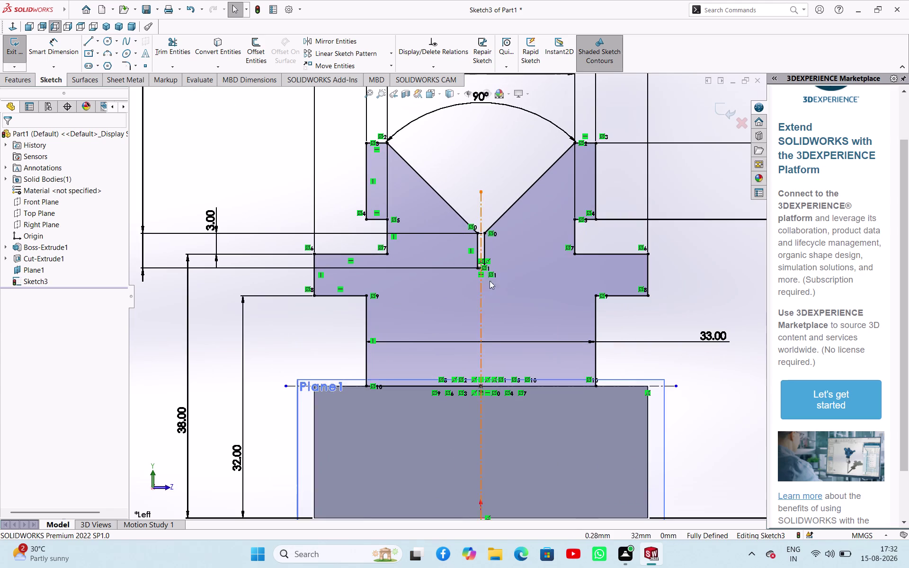
scroll(down, 3)
scroll(down, 3)
scroll(down, 3)
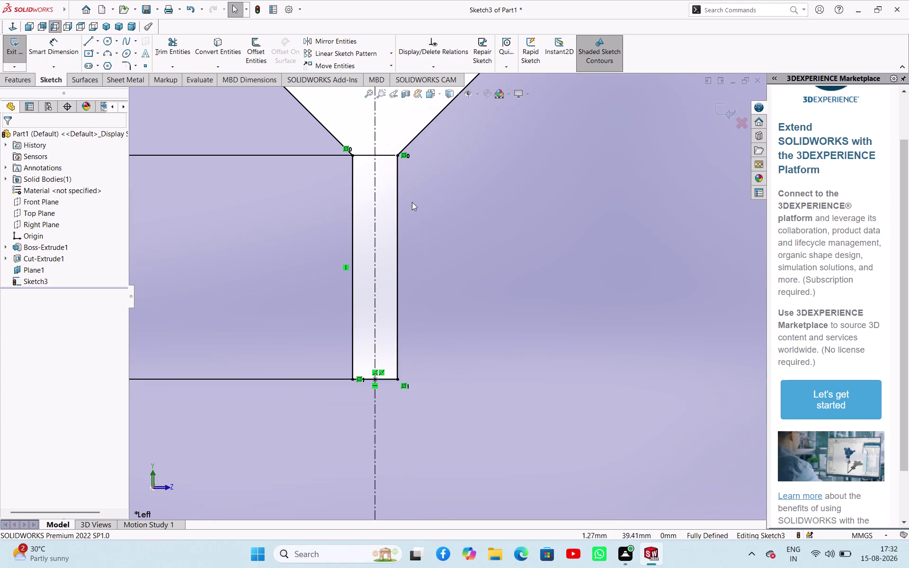
click(384, 155)
scroll(up, 3)
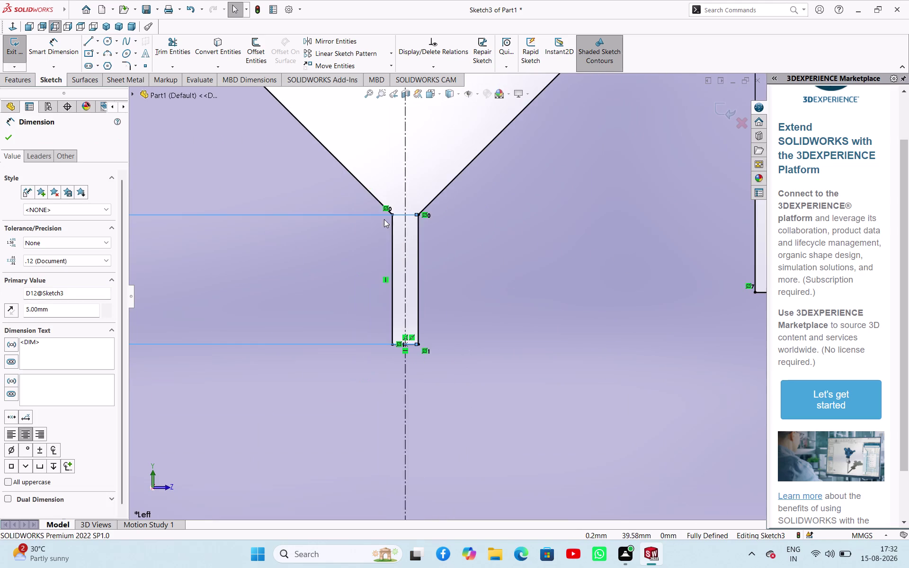
scroll(up, 3)
scroll(up, 3)
scroll(up, 3)
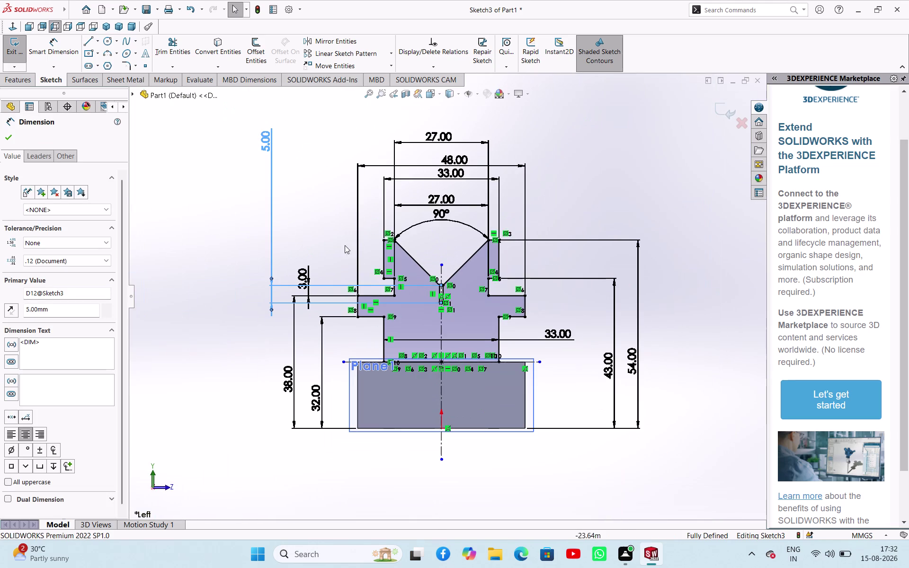
click(238, 235)
Delete the 90° angle dimension from the V-groove.
scroll(down, 3)
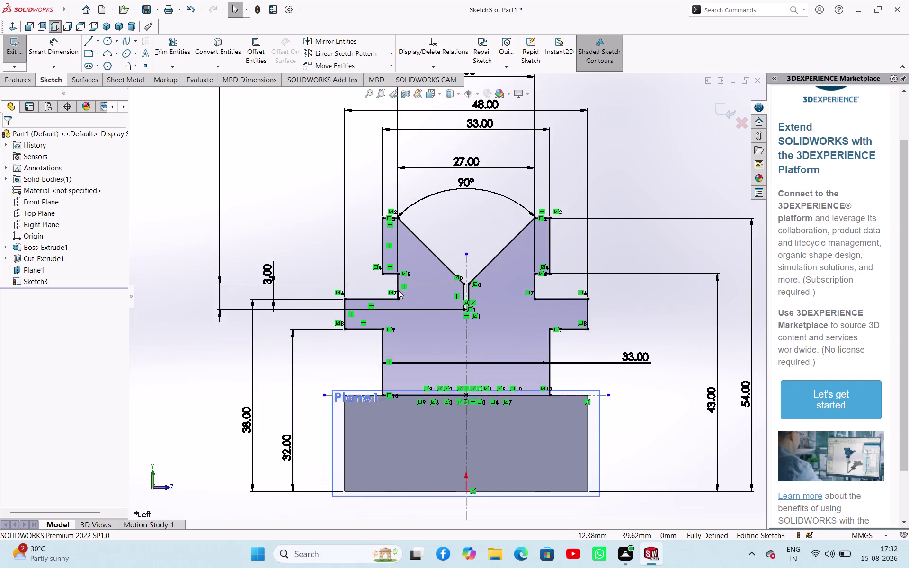
scroll(down, 3)
scroll(up, 3)
scroll(down, 3)
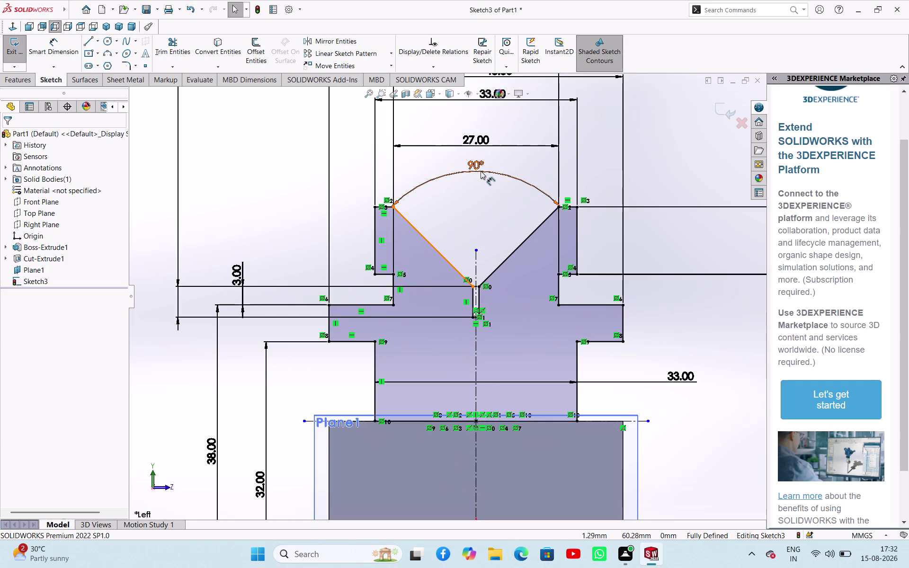
click(476, 171)
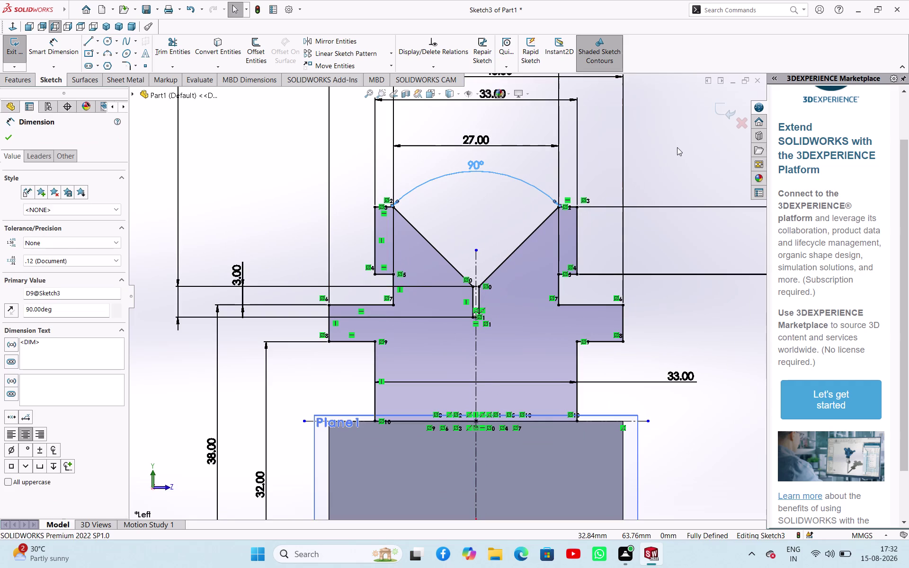
key(Delete)
Delete the inner 27.00 and upper 33.00 width dimensions.
click(477, 143)
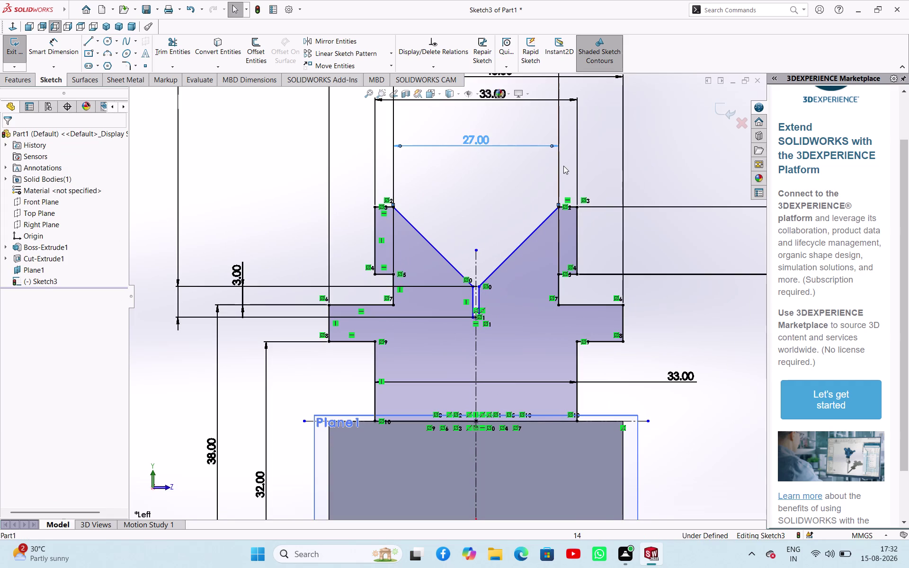
key(Delete)
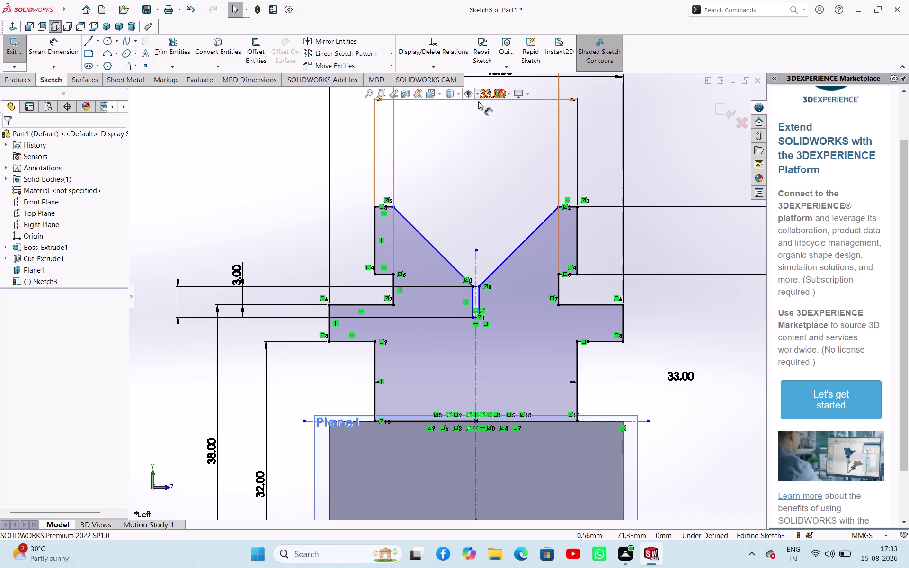
click(481, 101)
key(Delete)
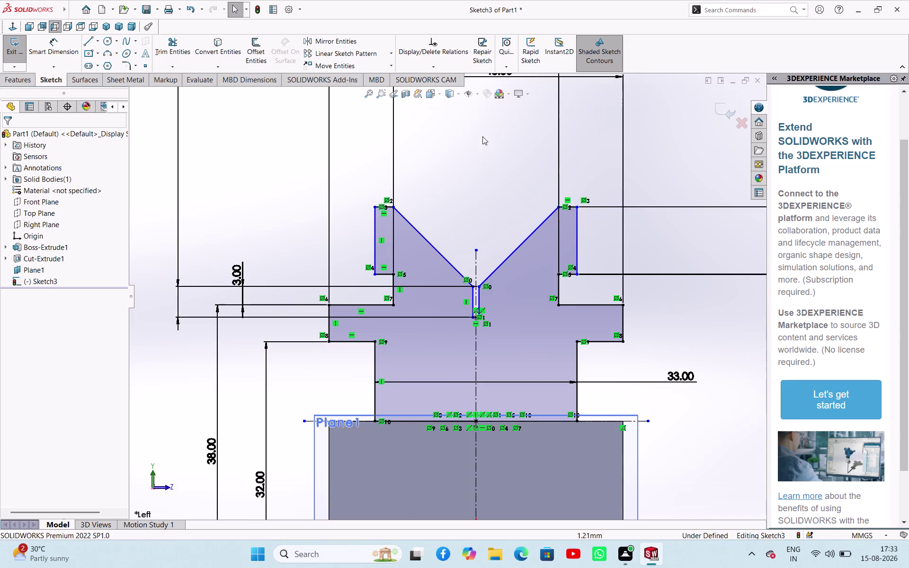
Dimension the short line at the slot bottom to 5 mm wide.
scroll(down, 3)
right_drag(458, 387, 475, 302)
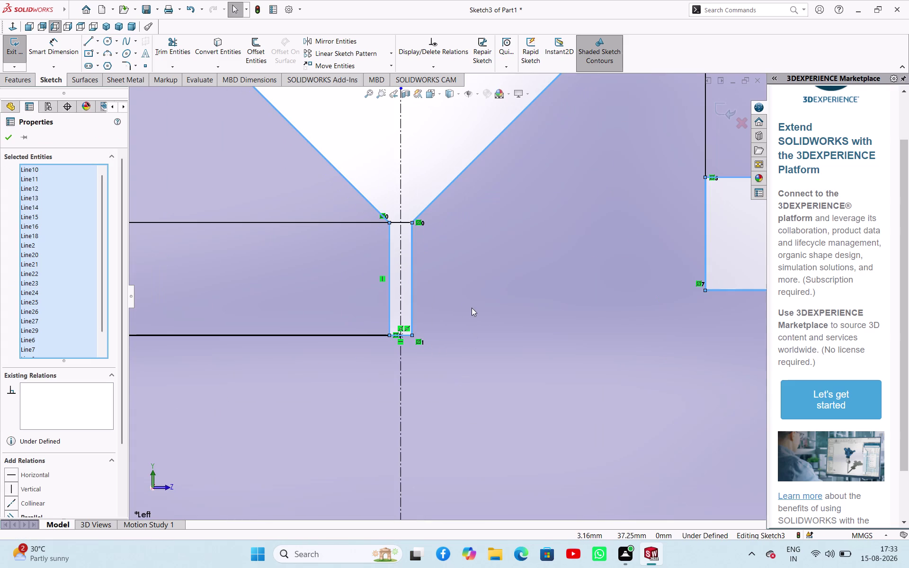
click(432, 130)
right_drag(429, 156, 437, 106)
click(405, 336)
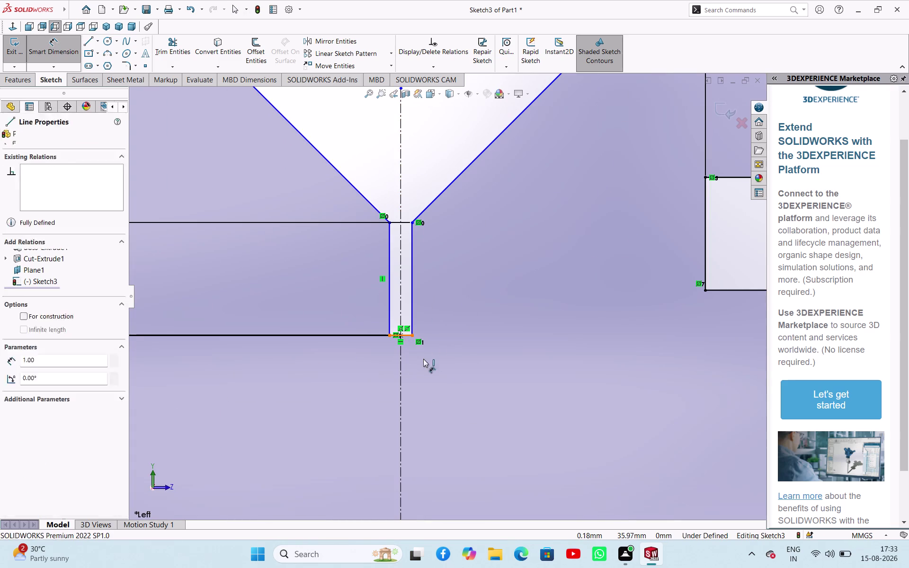
click(474, 354)
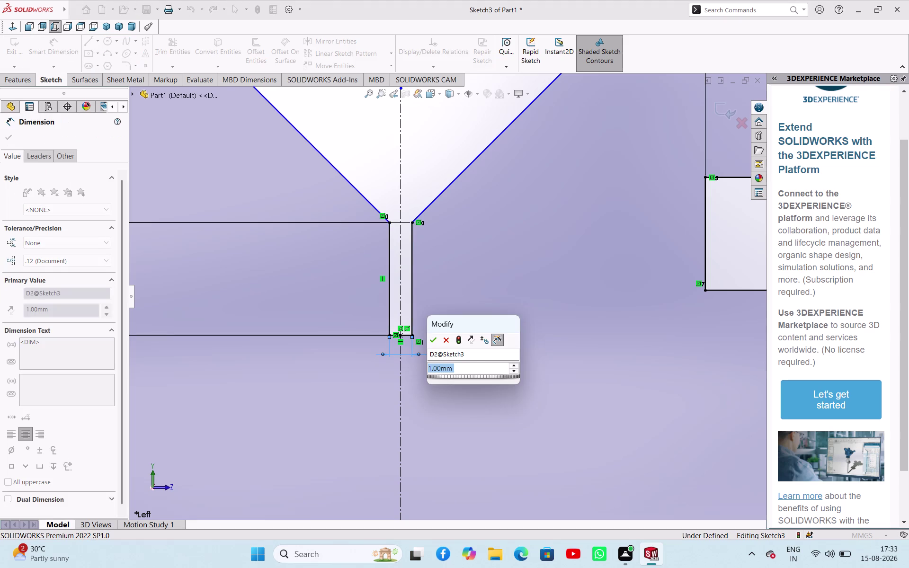
key(5)
key(Return)
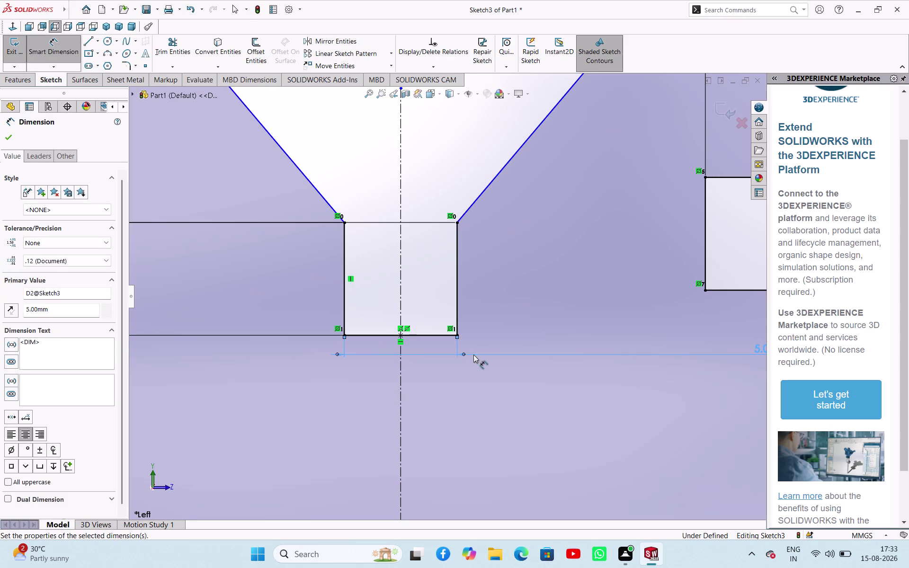
Change the slot width dimension from 5 to 4 mm.
scroll(up, 3)
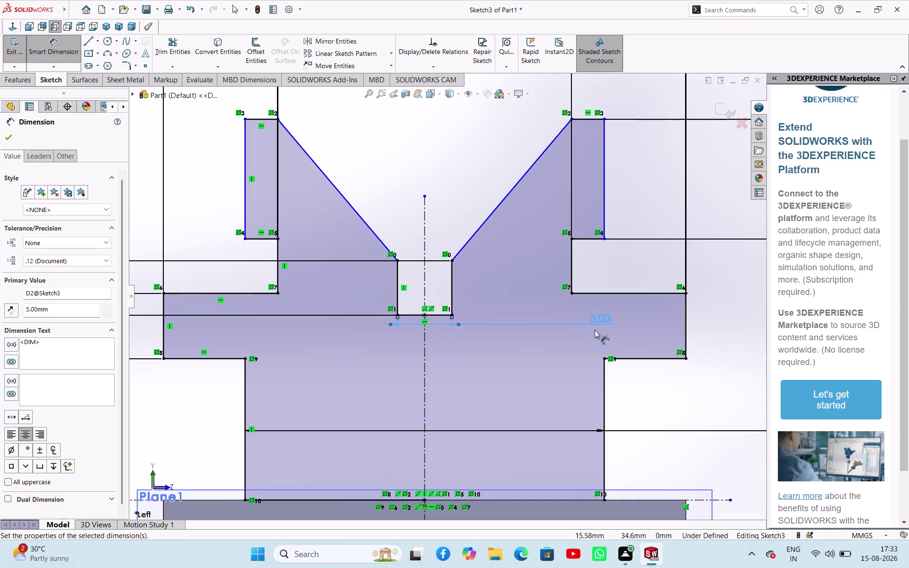
double_click(596, 321)
key(4)
key(Return)
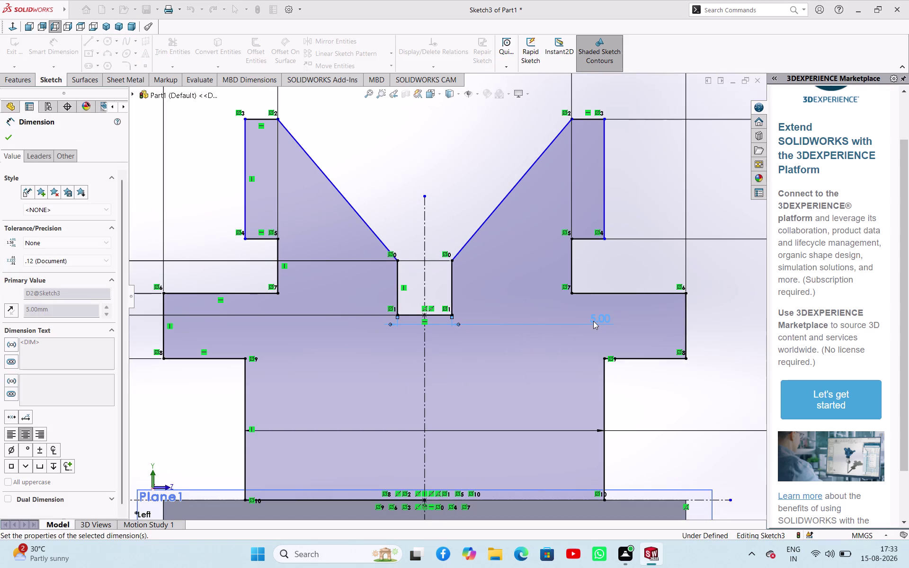
scroll(up, 3)
scroll(up, 3)
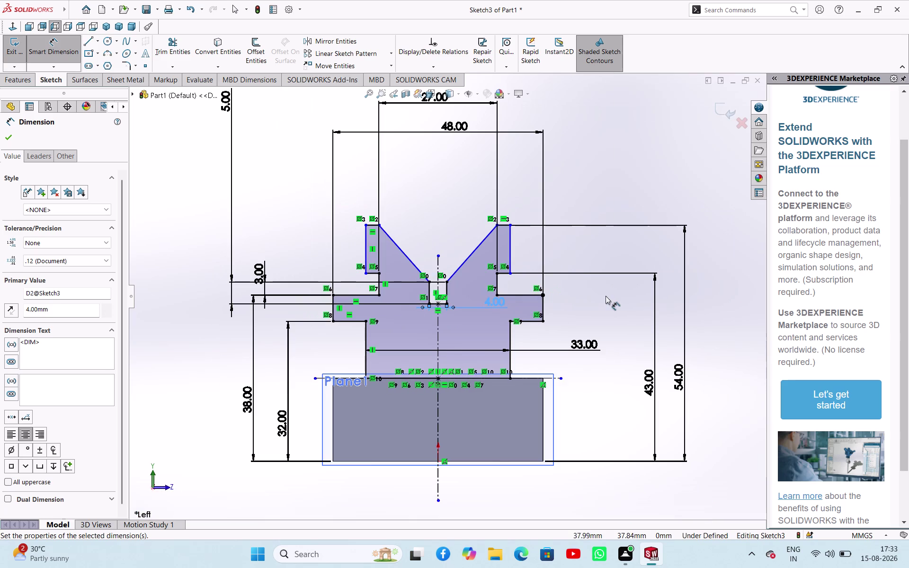
middle_drag(604, 297, 493, 448)
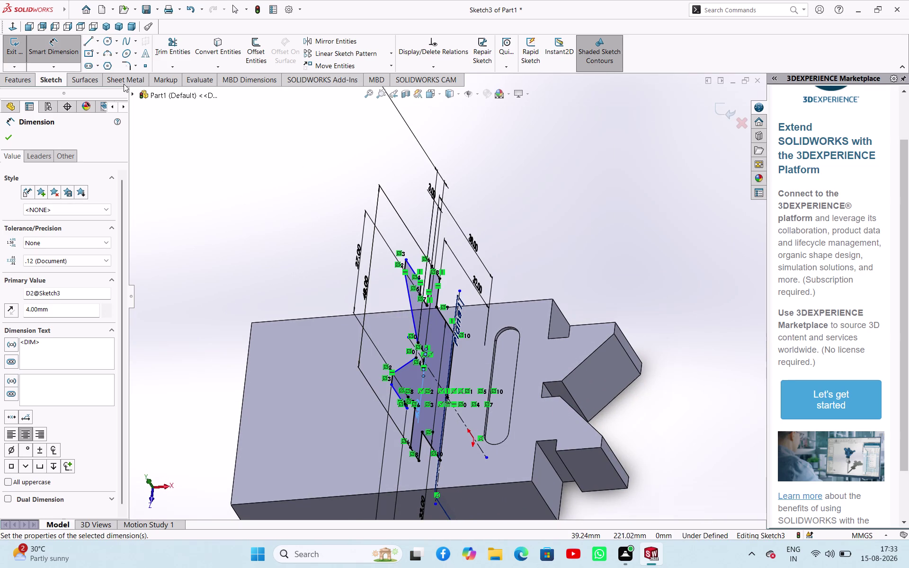
Dimension the outer jaw edges 33 mm apart in the face-on view.
click(57, 24)
scroll(down, 3)
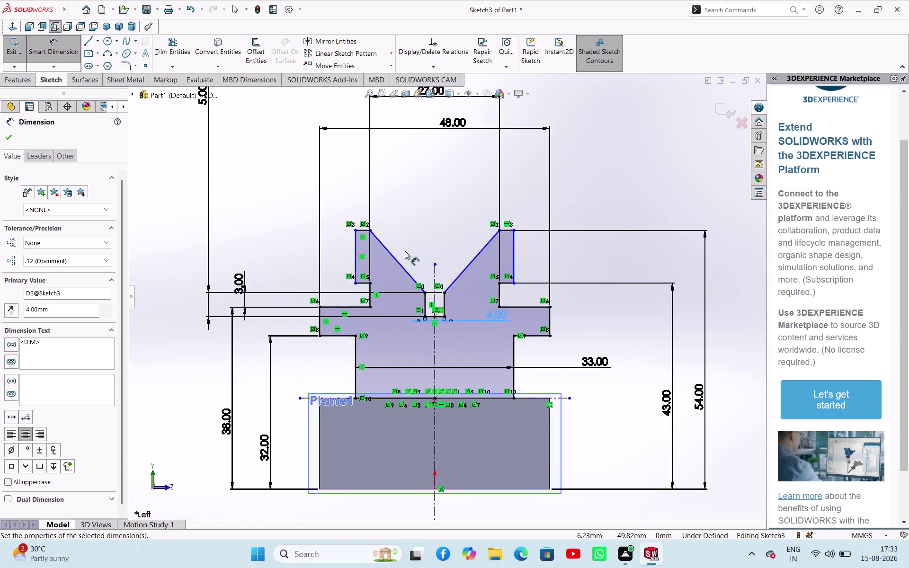
scroll(down, 3)
click(349, 242)
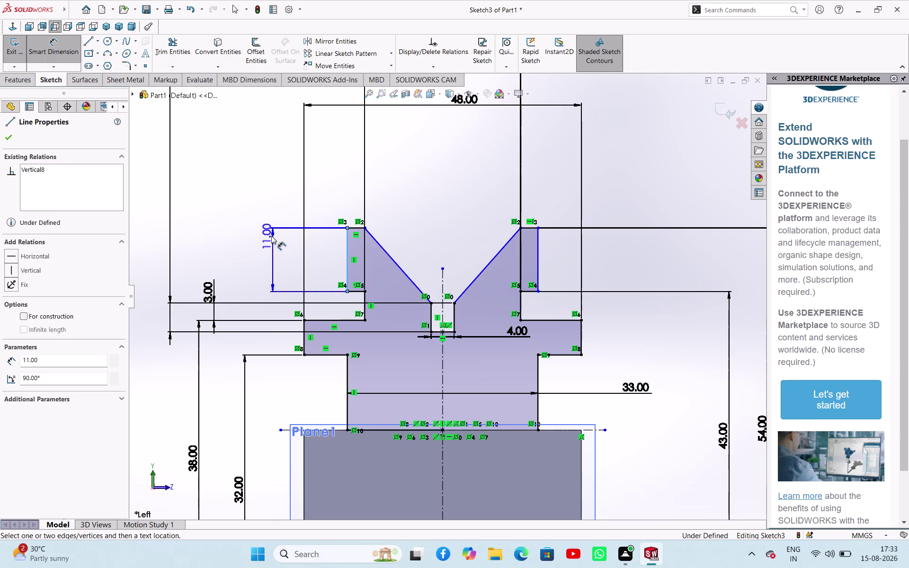
click(271, 236)
click(521, 289)
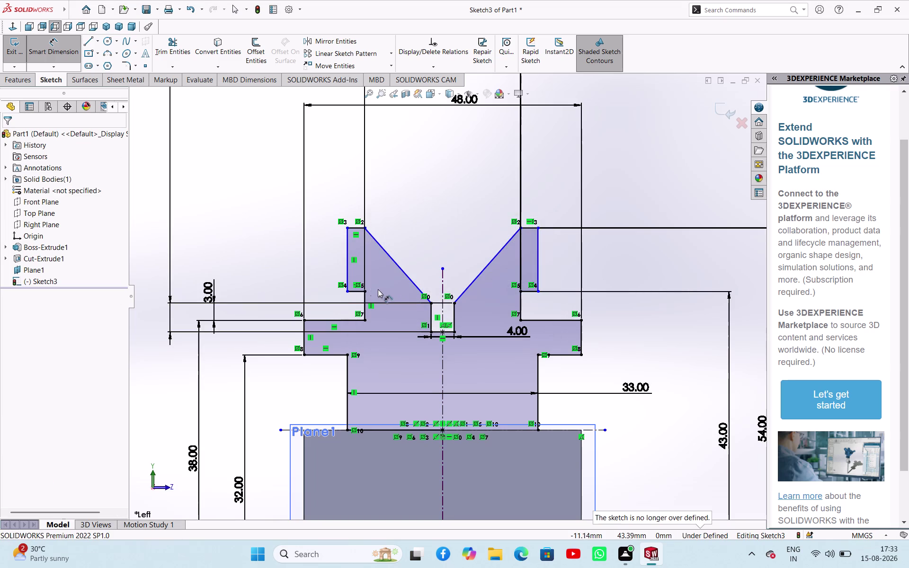
click(539, 249)
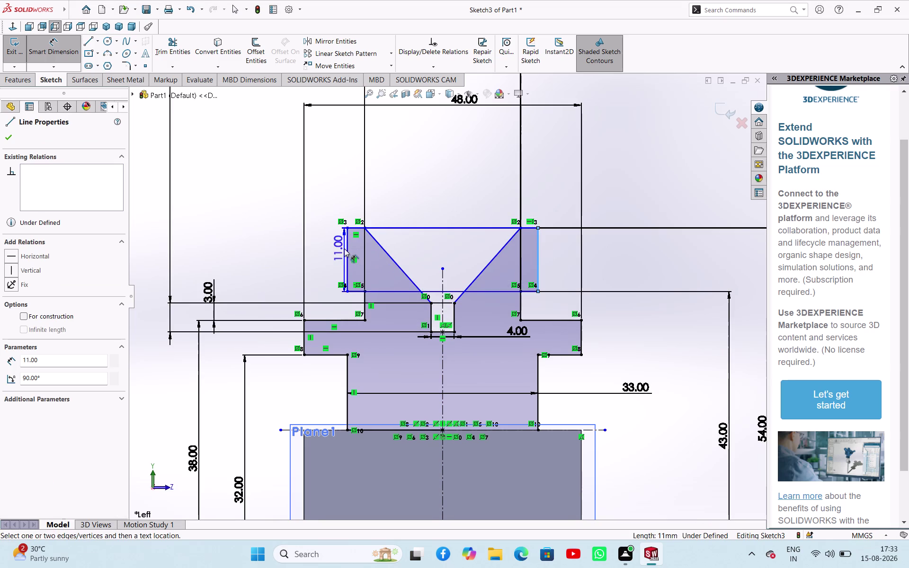
click(348, 251)
click(454, 175)
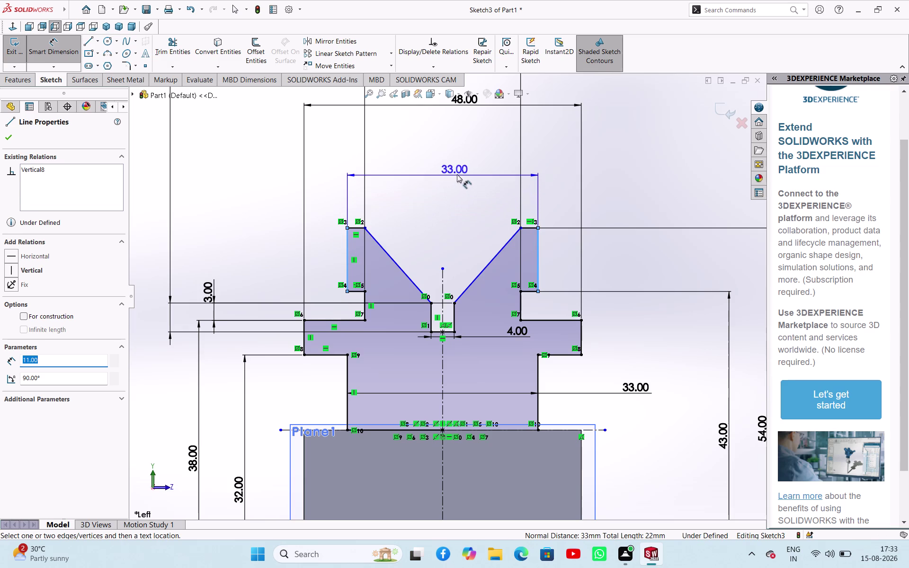
click(417, 161)
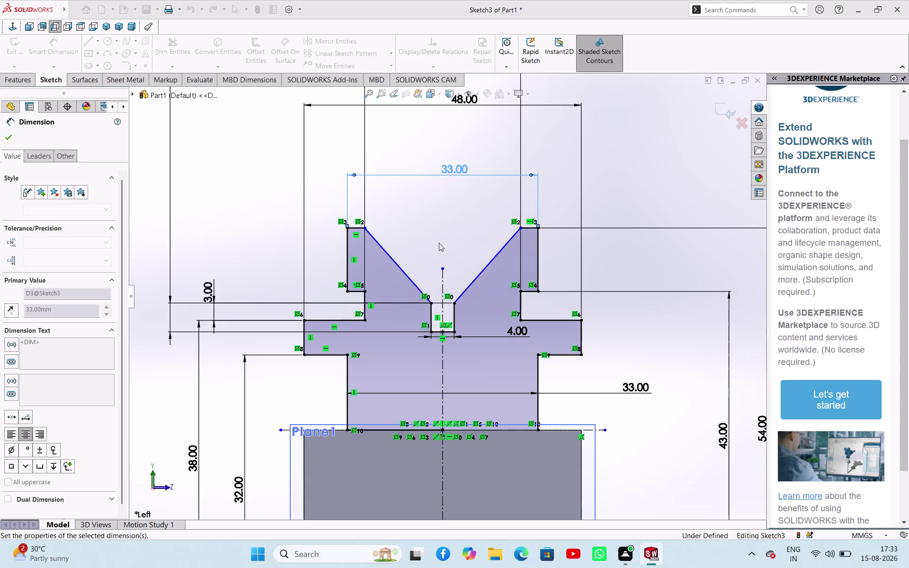
Set the angle between the V-groove sides to 90°, fully defining Sketch3.
click(468, 285)
click(406, 274)
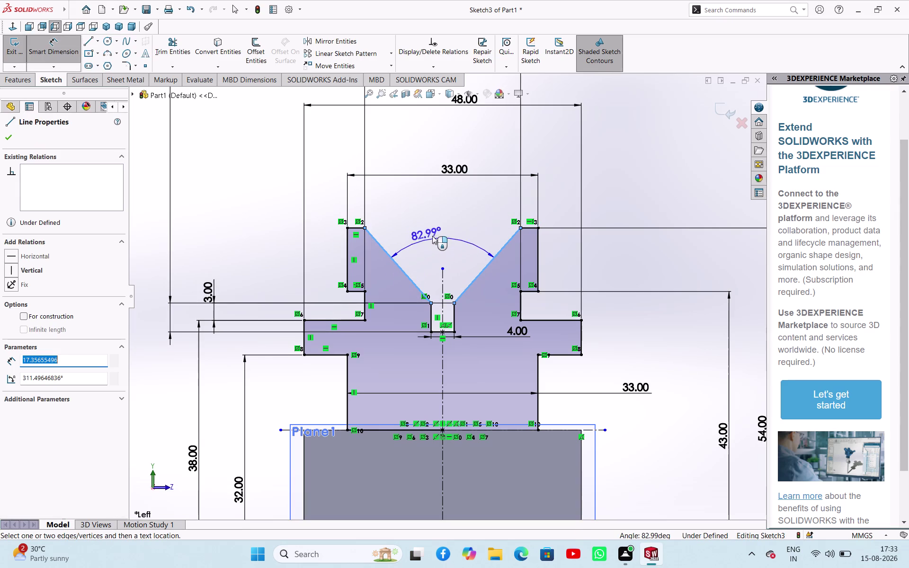
click(433, 234)
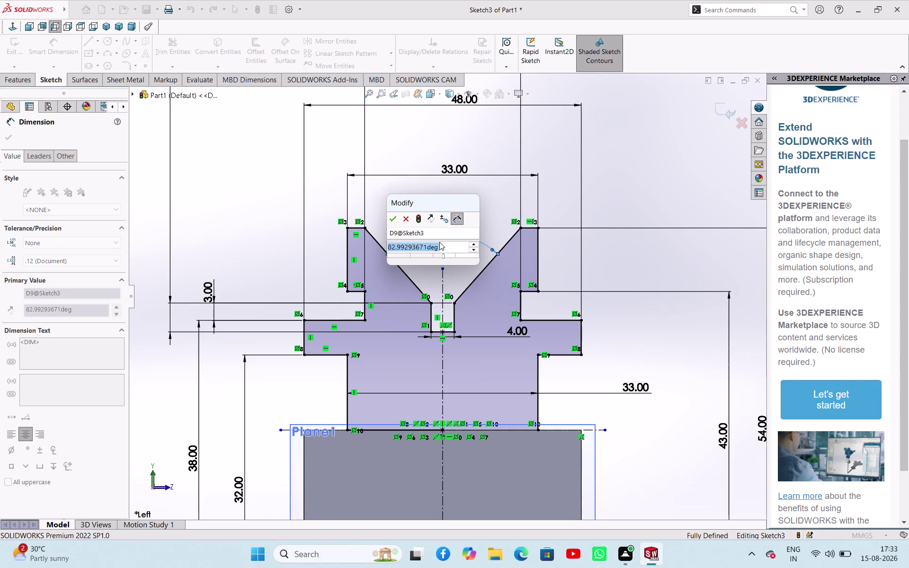
key(9)
key(0)
key(Return)
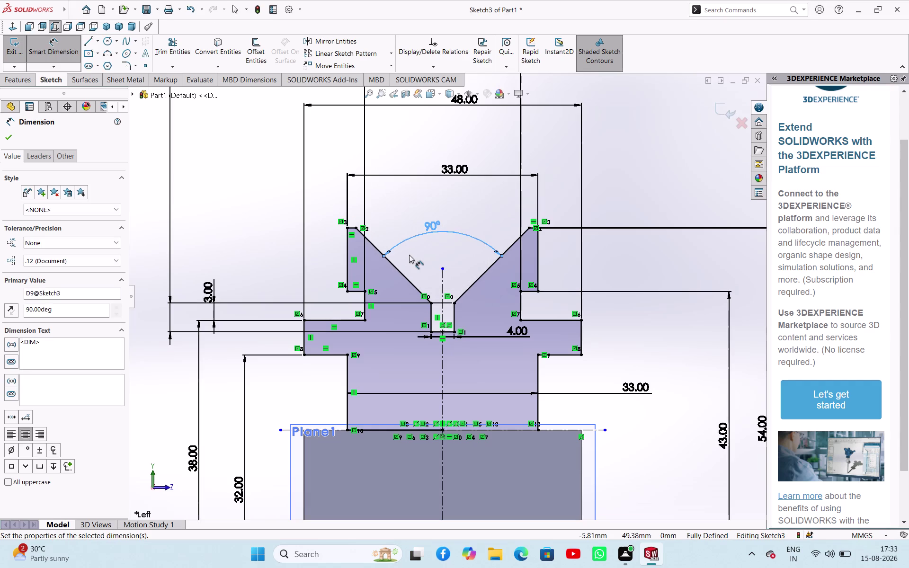
scroll(up, 3)
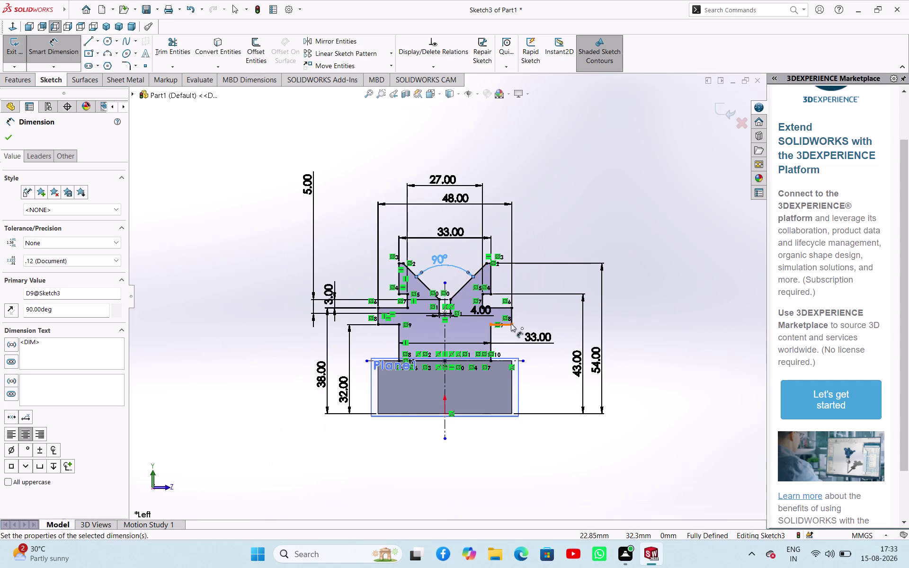
click(10, 137)
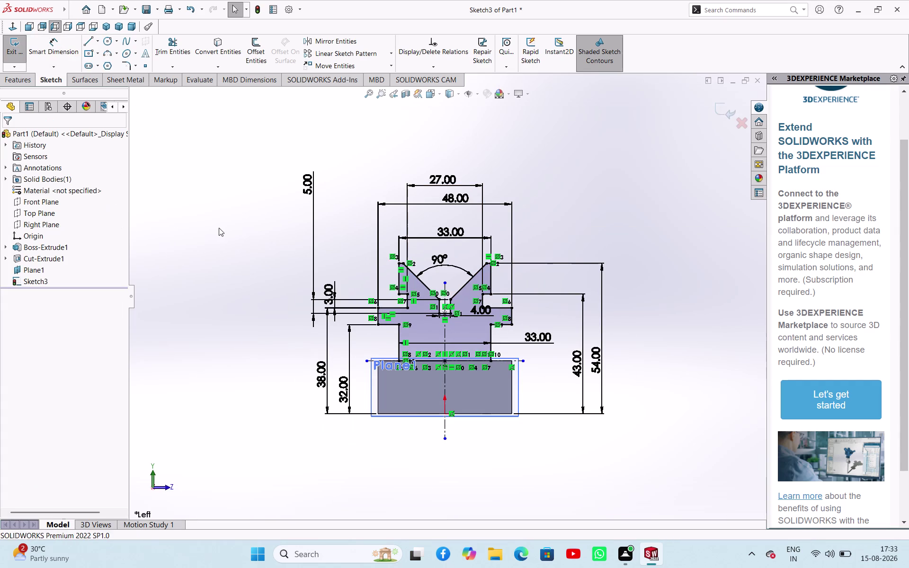
Exit Sketch3, select it in the FeatureManager tree and start an Extruded Boss/Base.
middle_drag(252, 236, 168, 291)
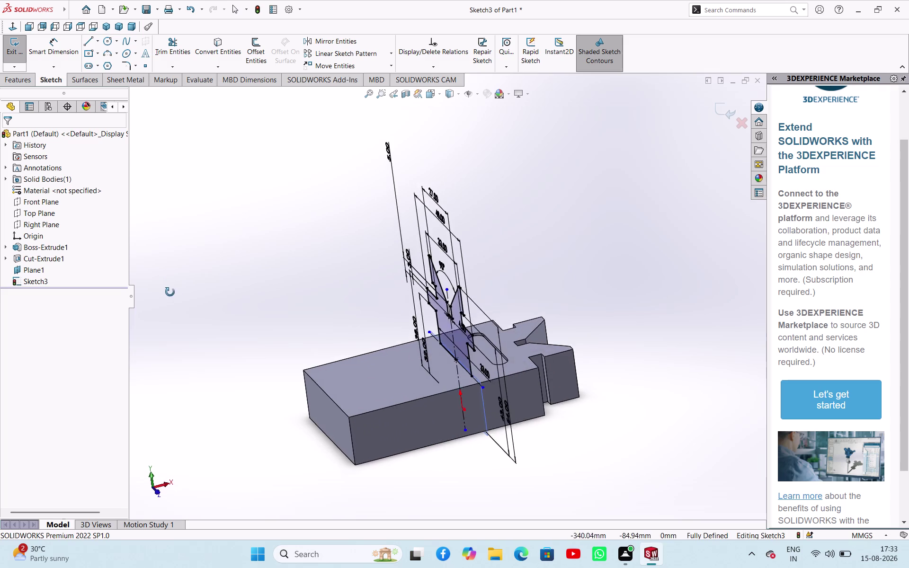
middle_drag(169, 291, 175, 302)
click(17, 40)
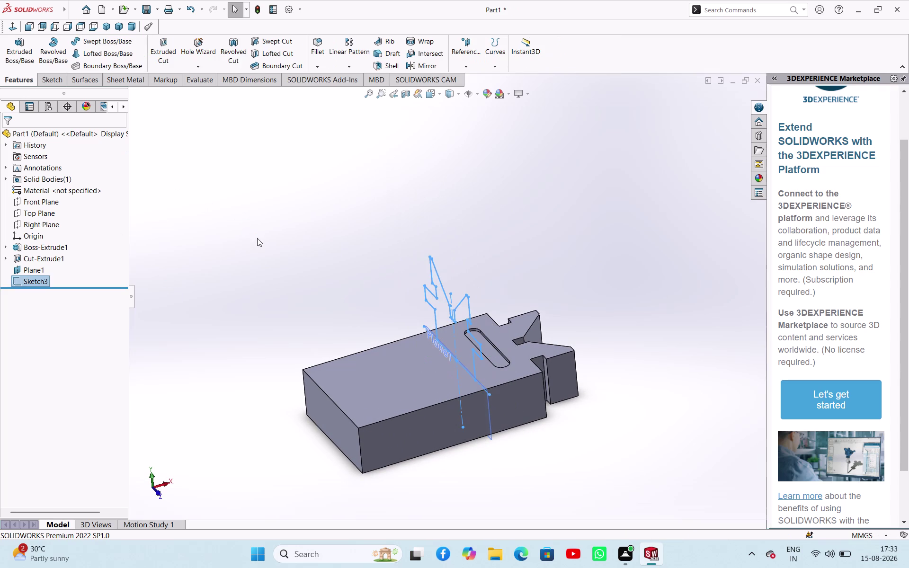
click(451, 337)
click(344, 272)
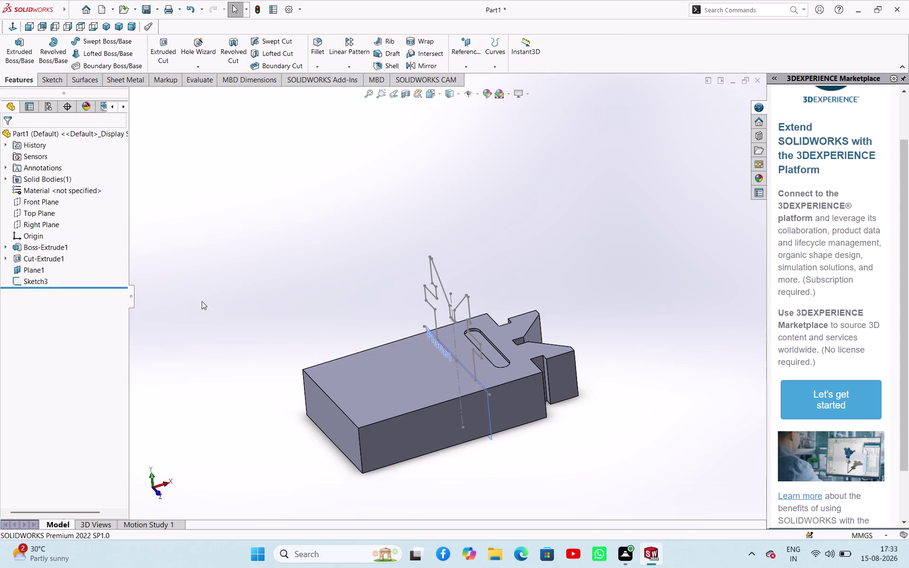
click(39, 281)
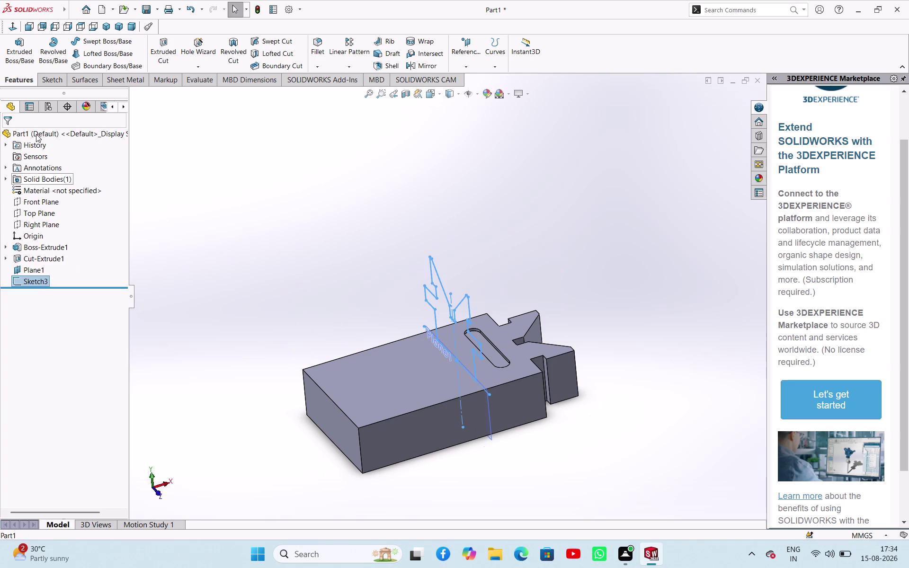
click(14, 52)
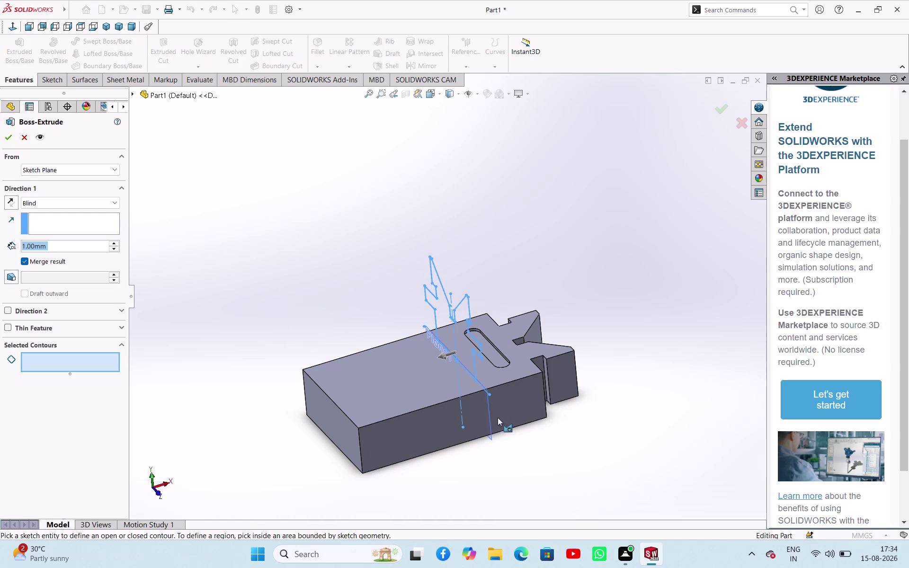
Extrude Sketch3's V-block region Up To Surface at the block's end face.
drag(444, 355, 363, 373)
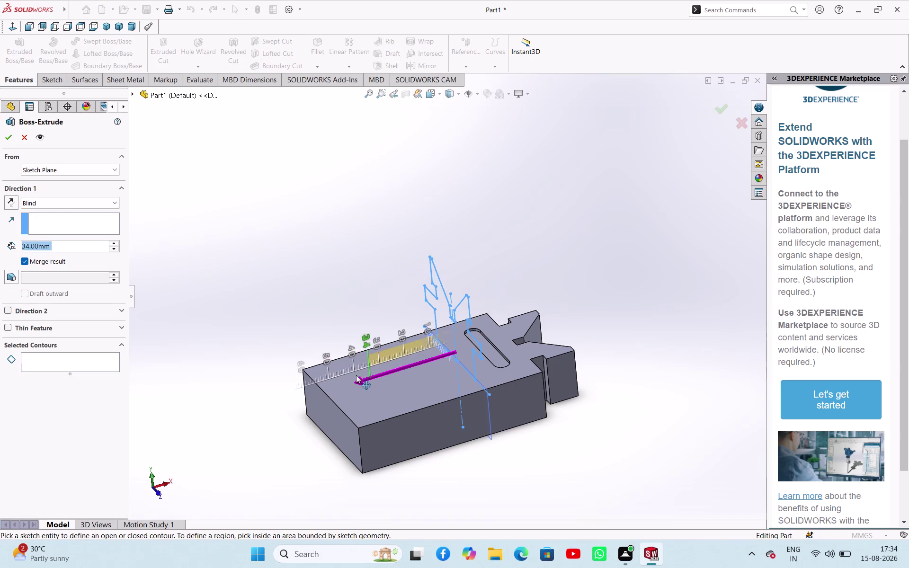
drag(363, 374, 330, 384)
click(363, 267)
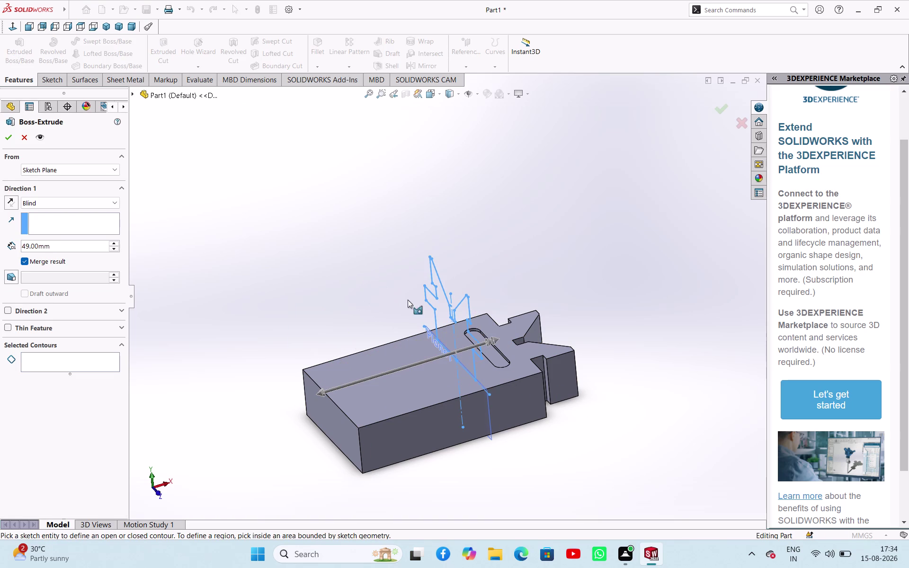
click(463, 316)
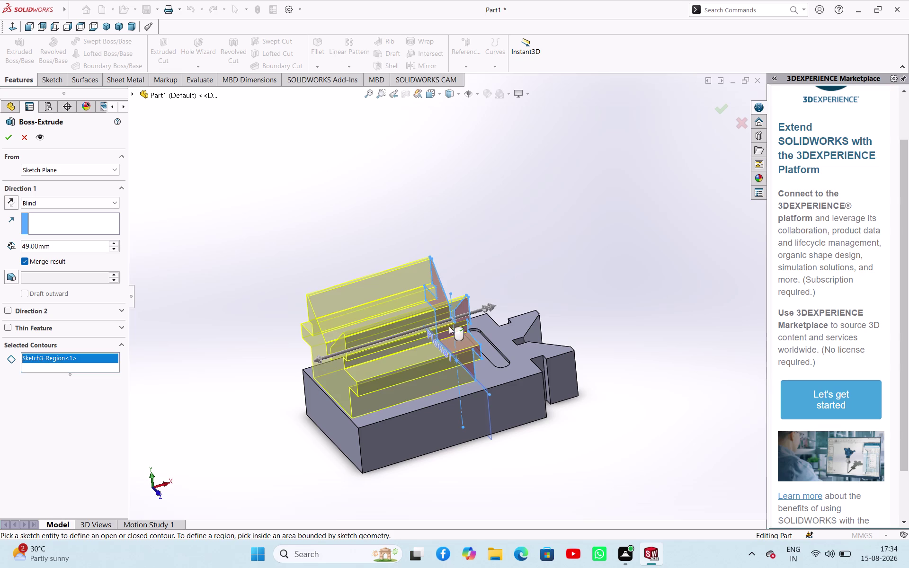
click(99, 201)
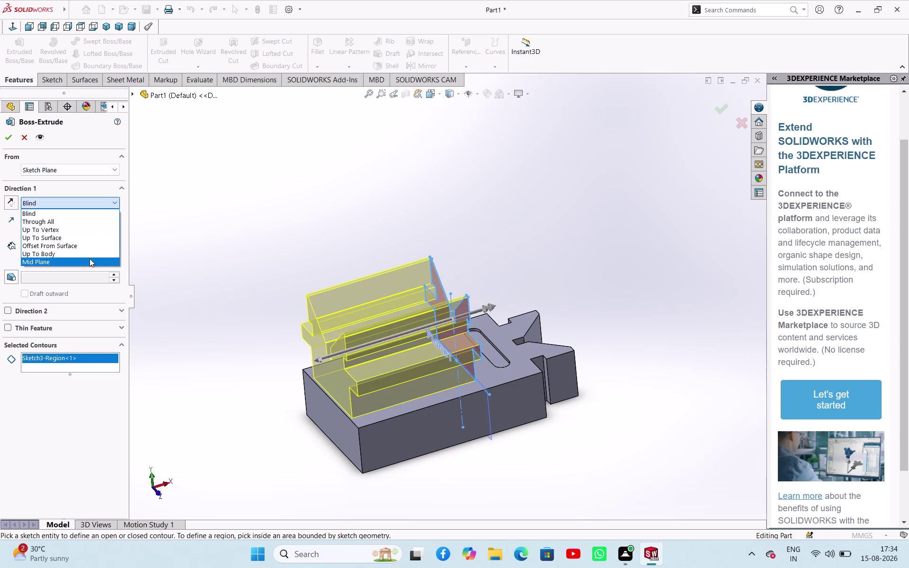
click(78, 236)
click(318, 410)
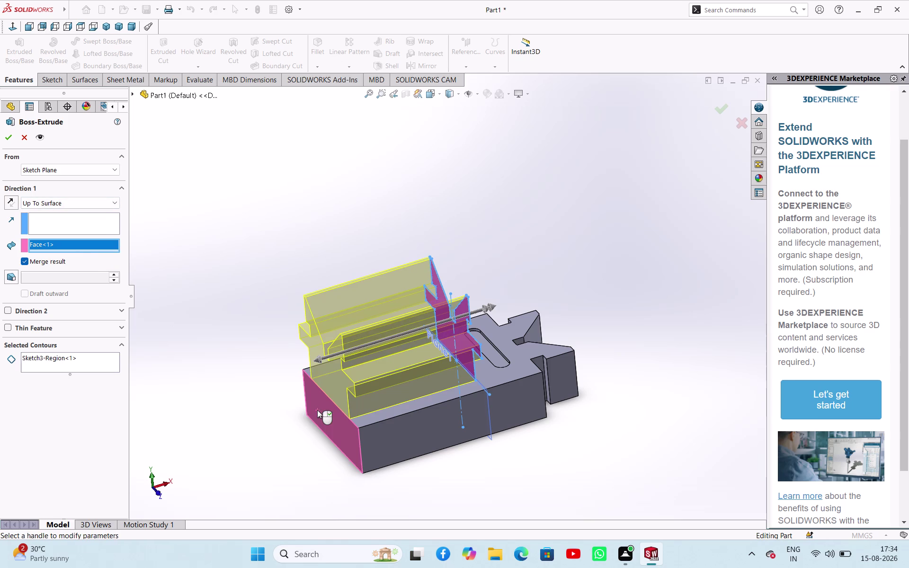
click(4, 138)
click(279, 238)
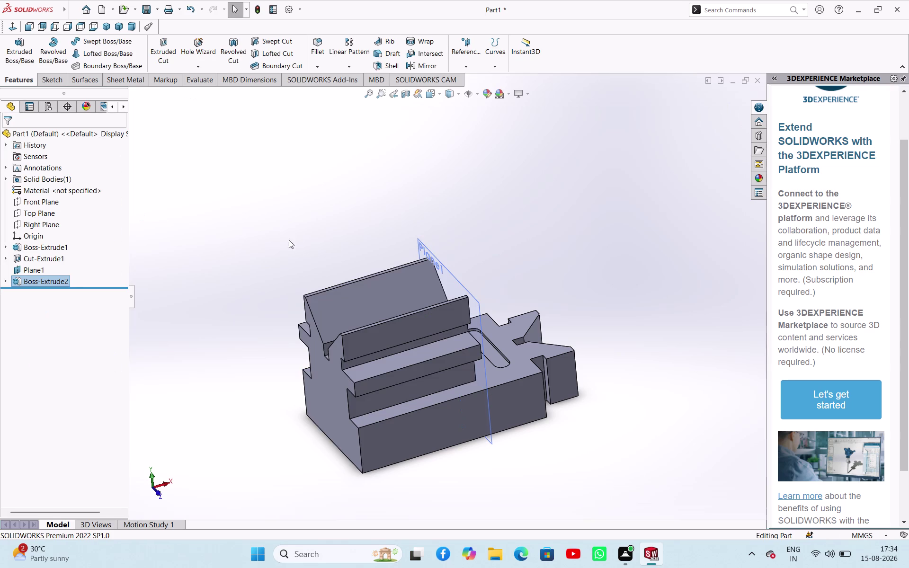
Open Sketch4 on the flat side face of the extruded jaws.
middle_drag(366, 237, 276, 182)
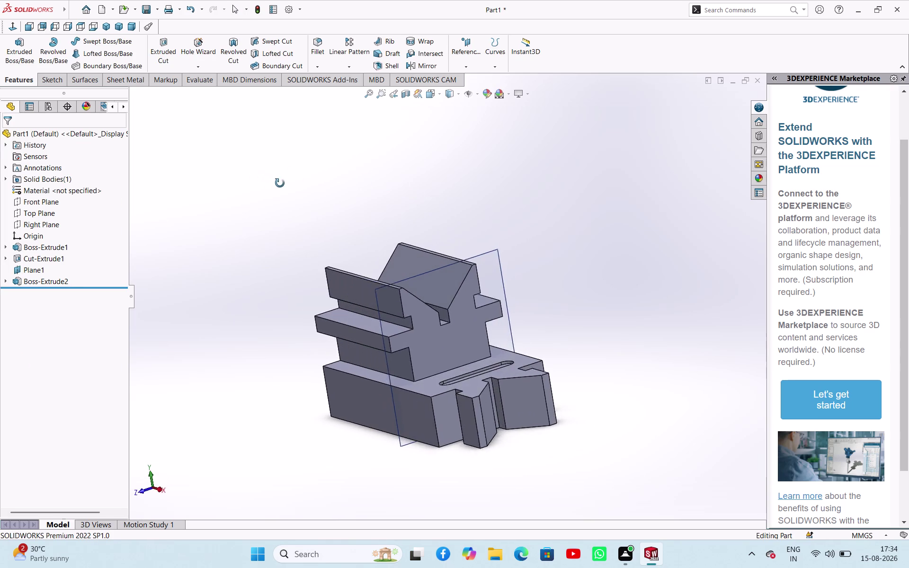
middle_drag(276, 181, 309, 195)
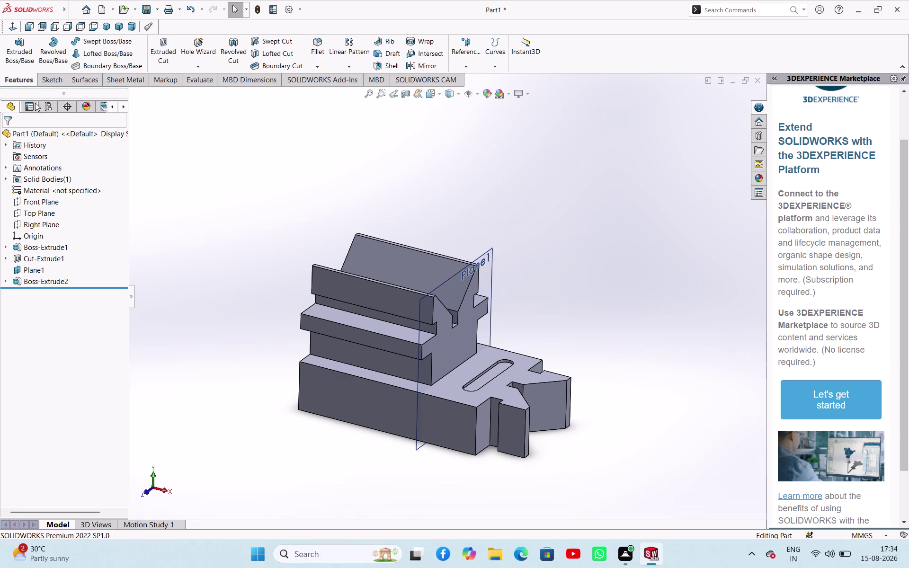
click(235, 203)
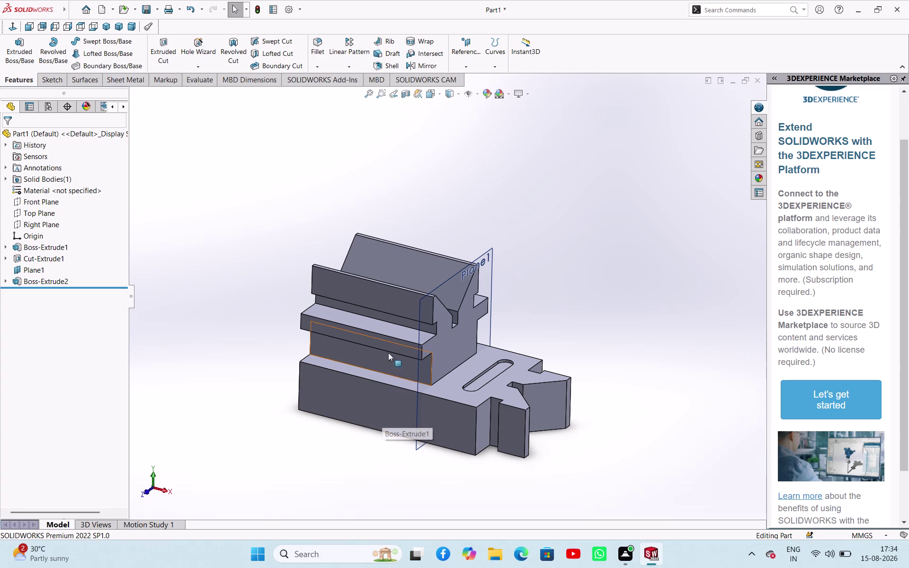
click(389, 363)
click(430, 338)
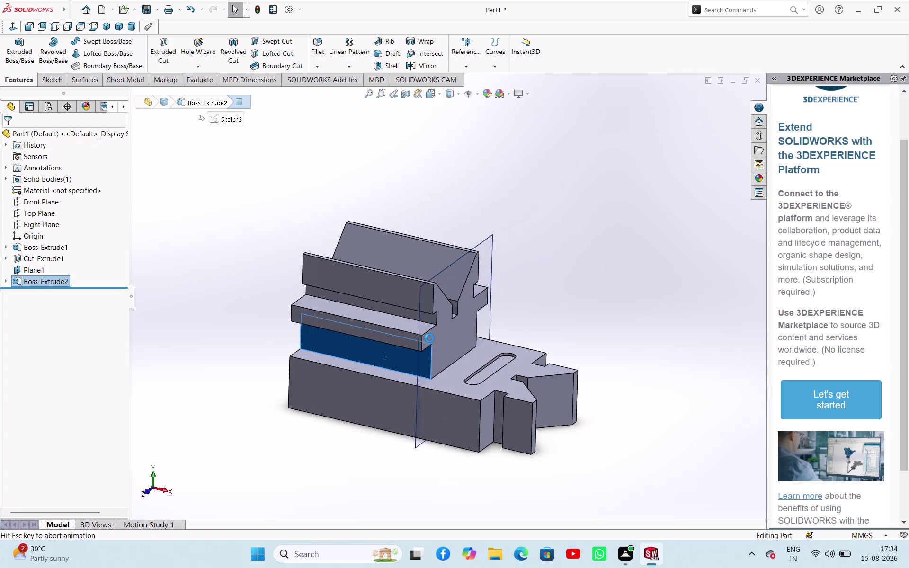
click(178, 283)
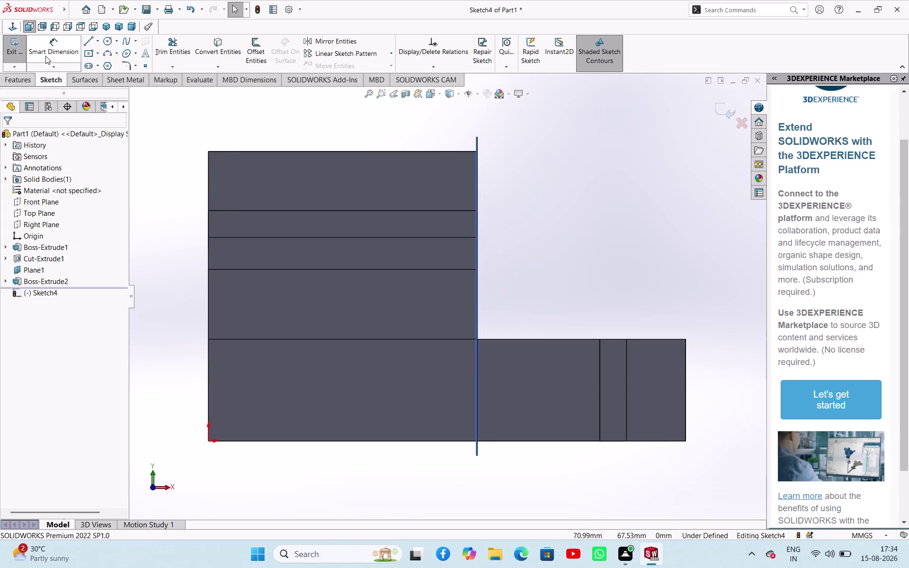
Draw a circle on the jaw face and dimension it to Ø8 mm.
click(108, 42)
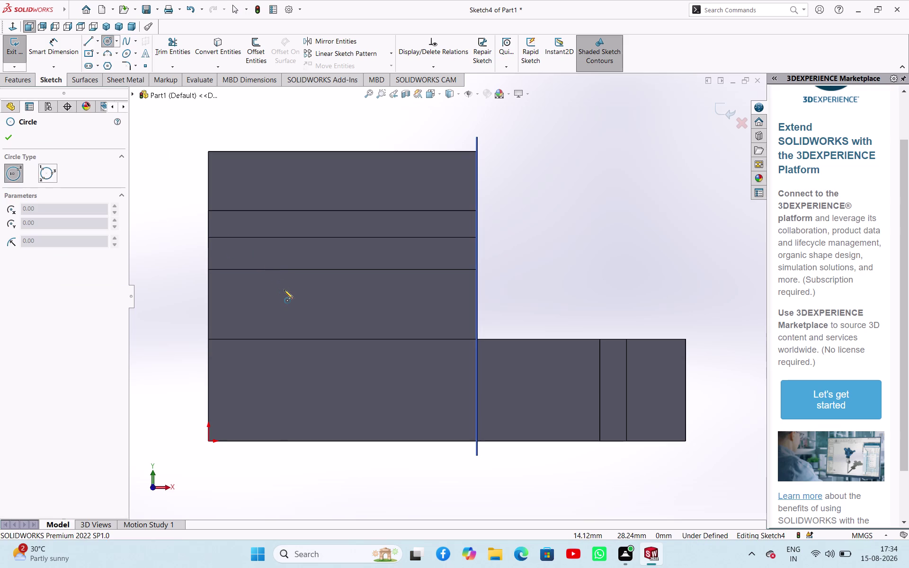
middle_drag(532, 282, 493, 281)
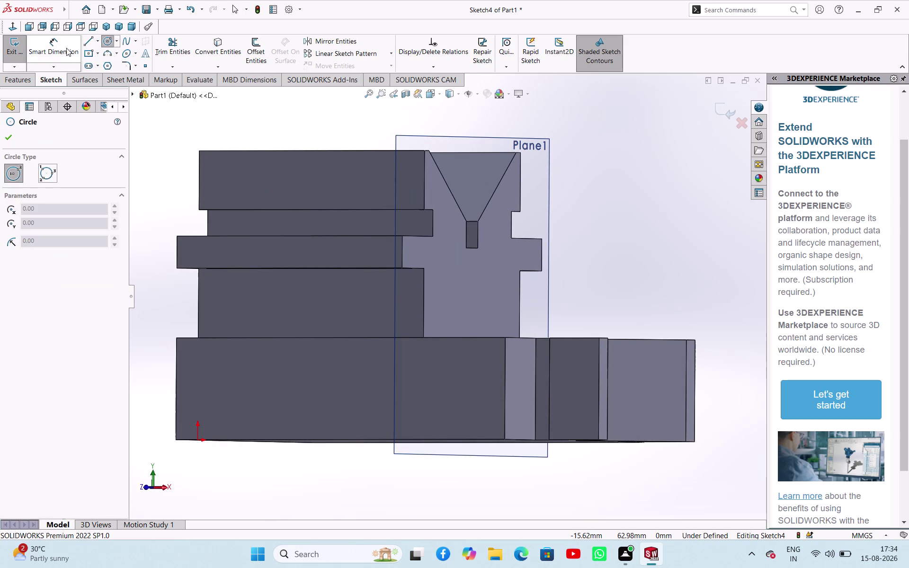
click(32, 24)
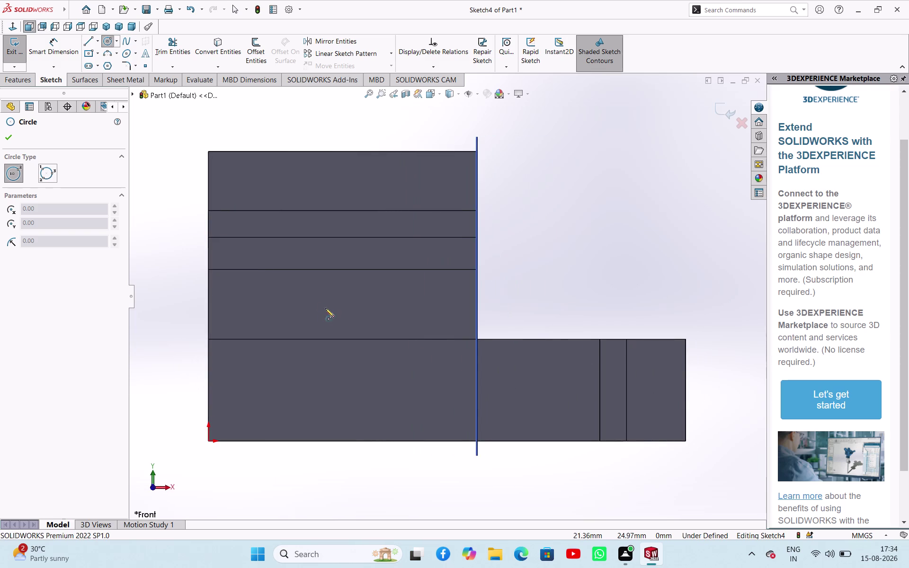
click(344, 305)
click(361, 321)
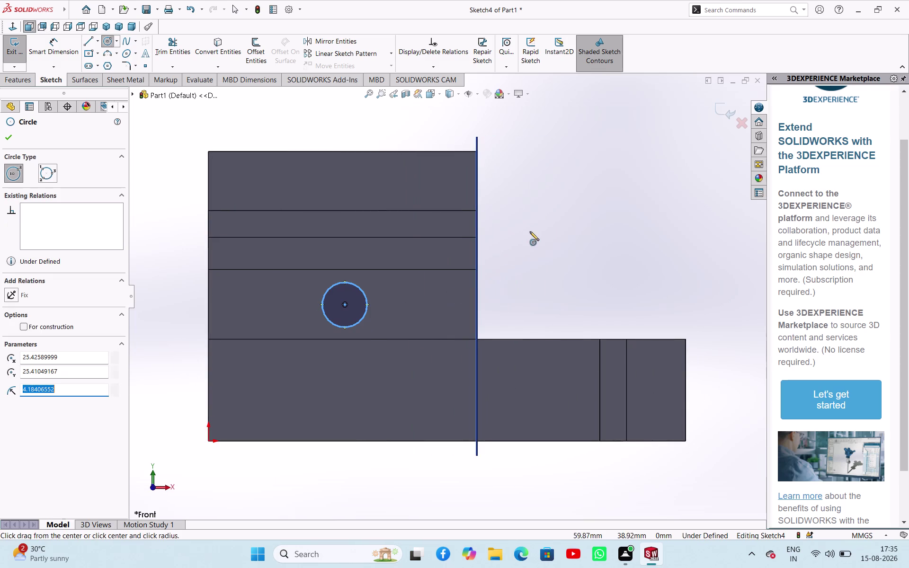
right_click(530, 231)
click(538, 240)
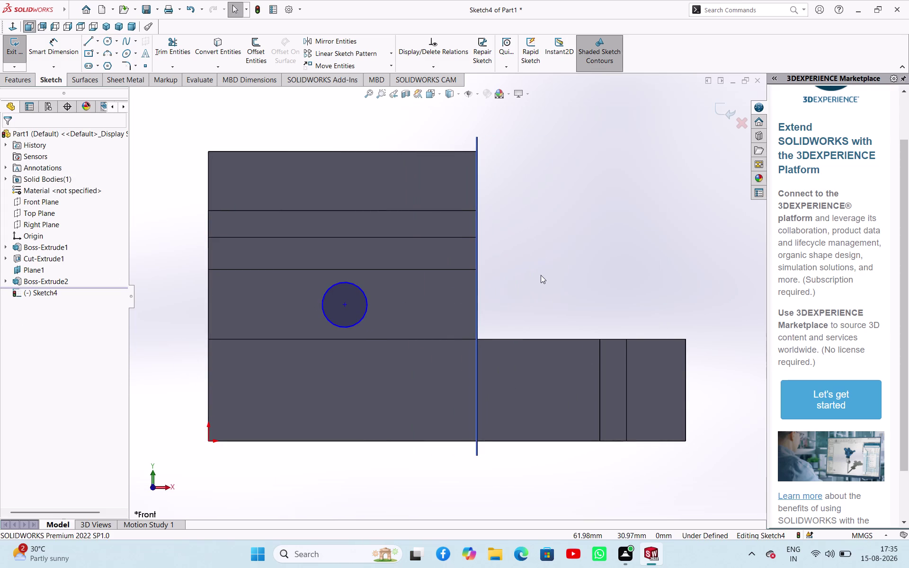
right_drag(542, 275, 565, 191)
click(367, 297)
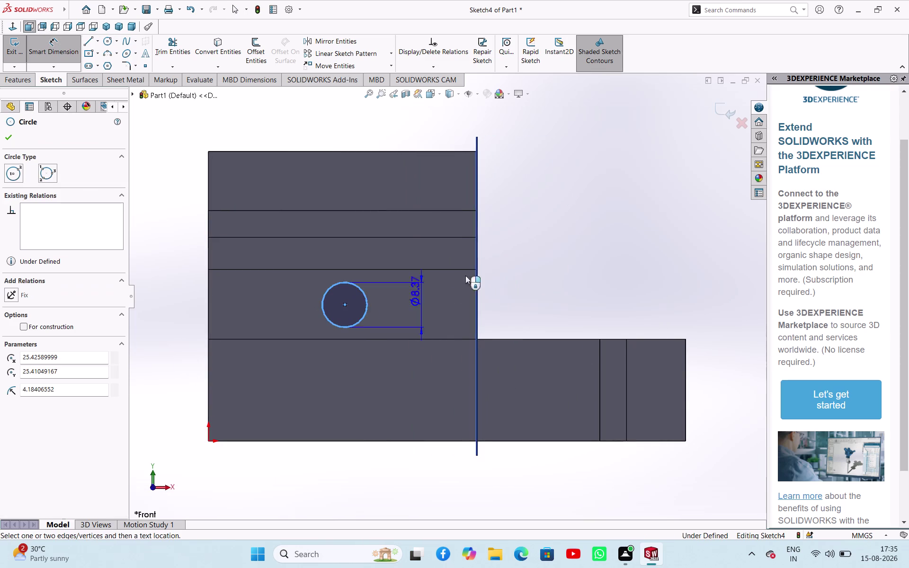
click(543, 227)
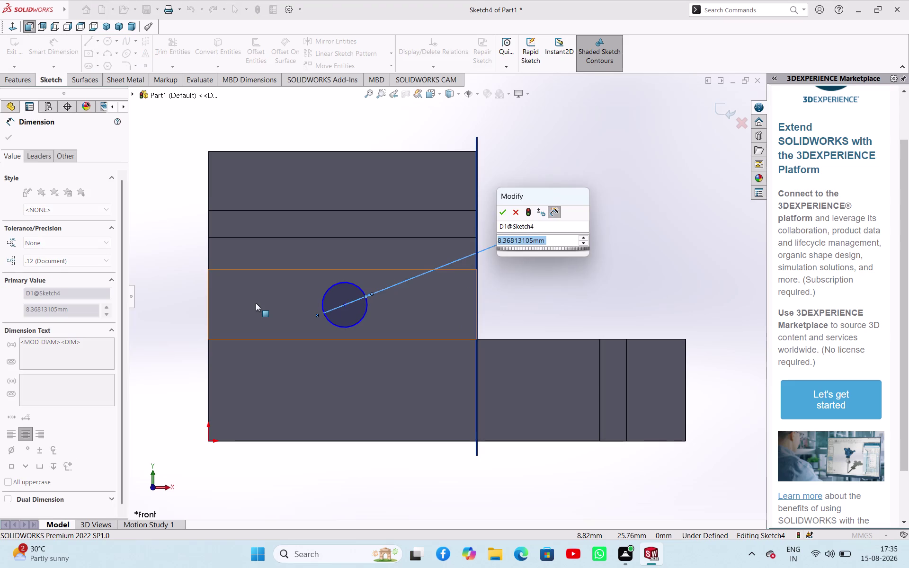
key(8)
key(Return)
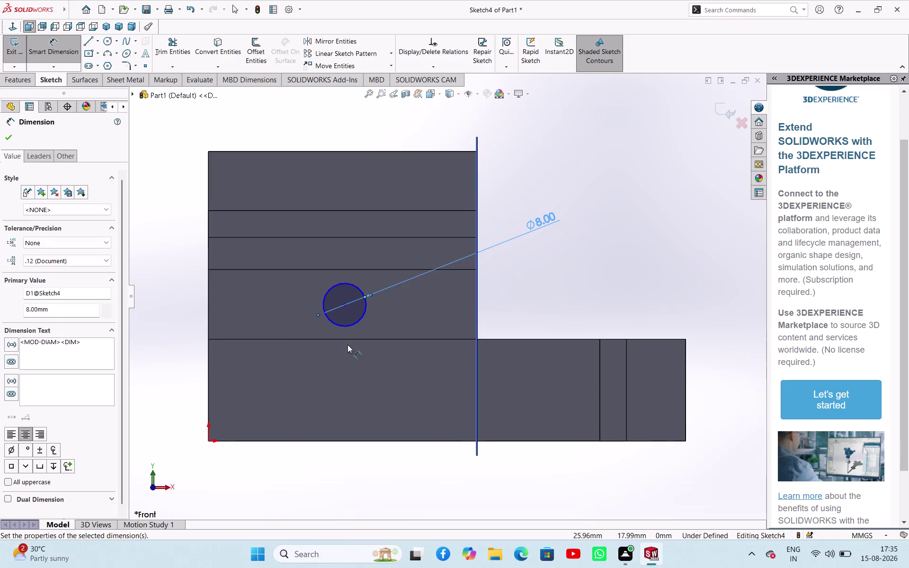
Locate the circle centre 25 mm from the left edge and 25 mm from the bottom.
click(344, 306)
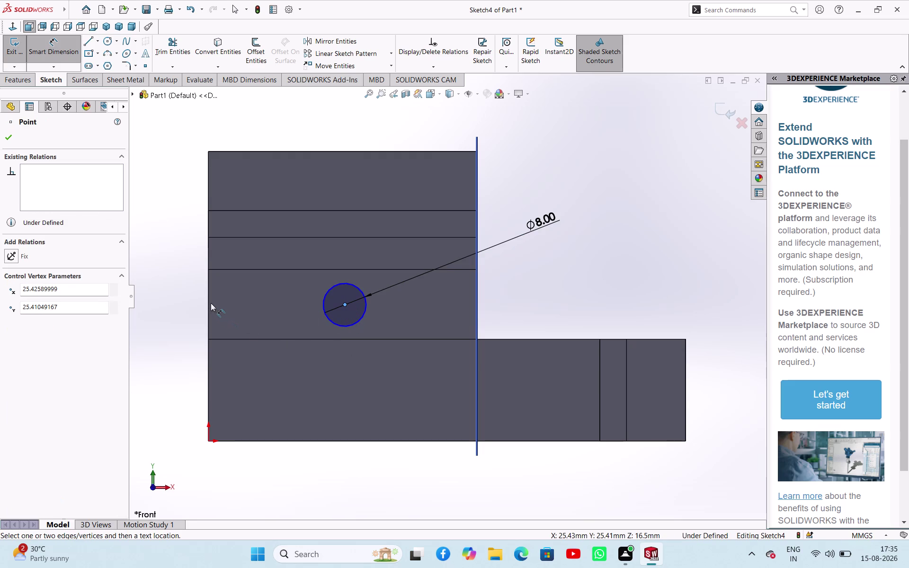
click(209, 300)
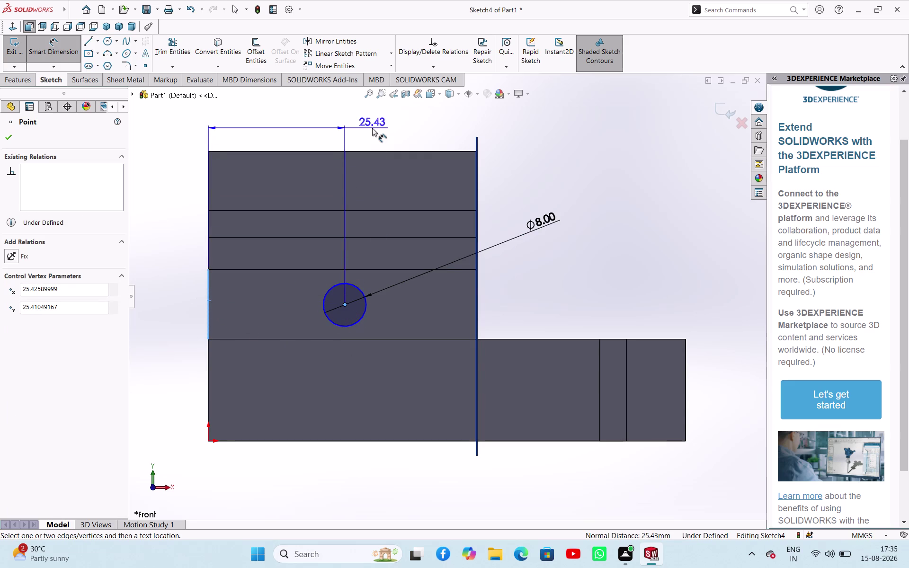
click(372, 128)
text(2)
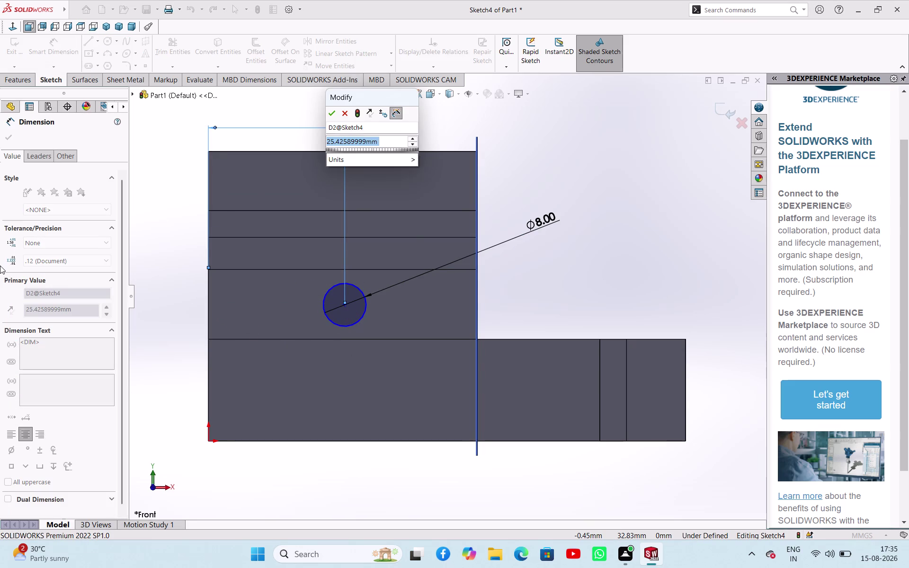
text(5)
key(Return)
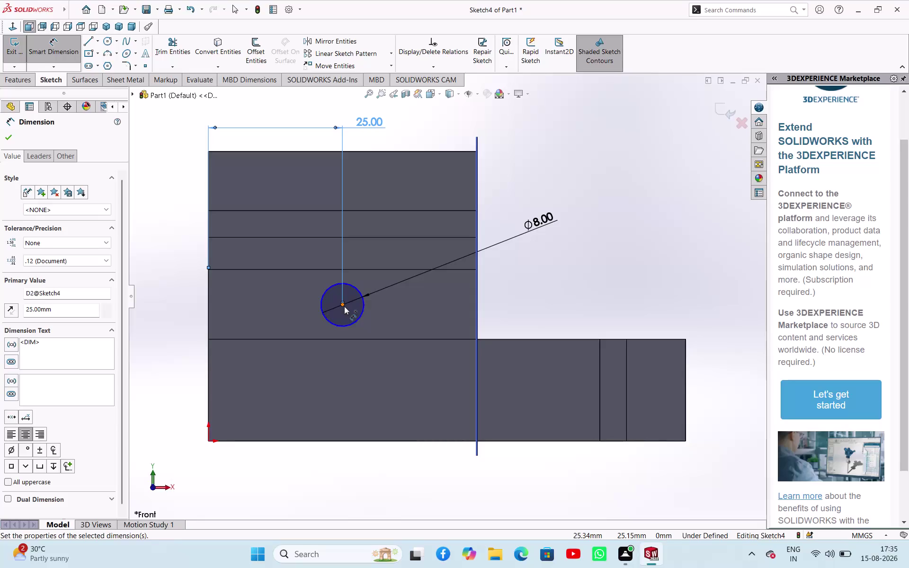
click(344, 306)
click(327, 441)
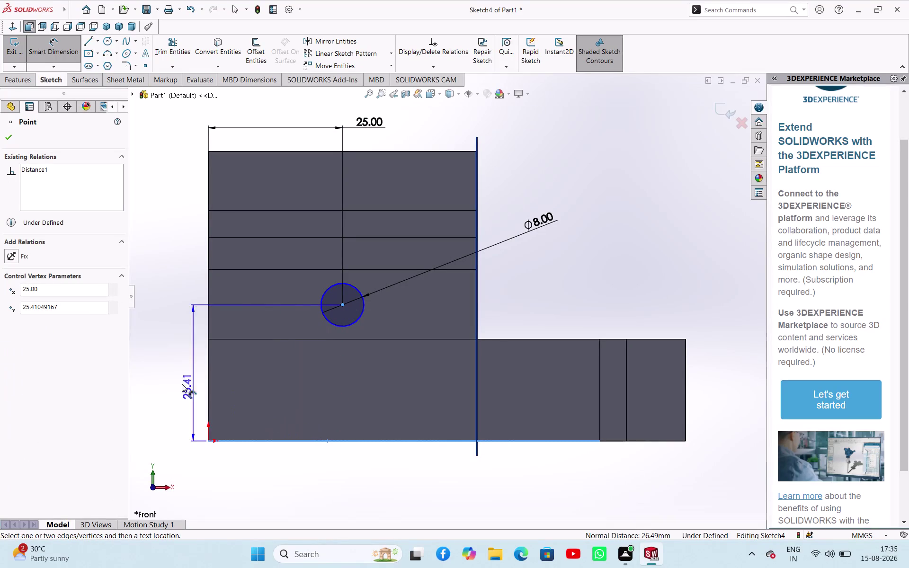
click(151, 374)
text(2)
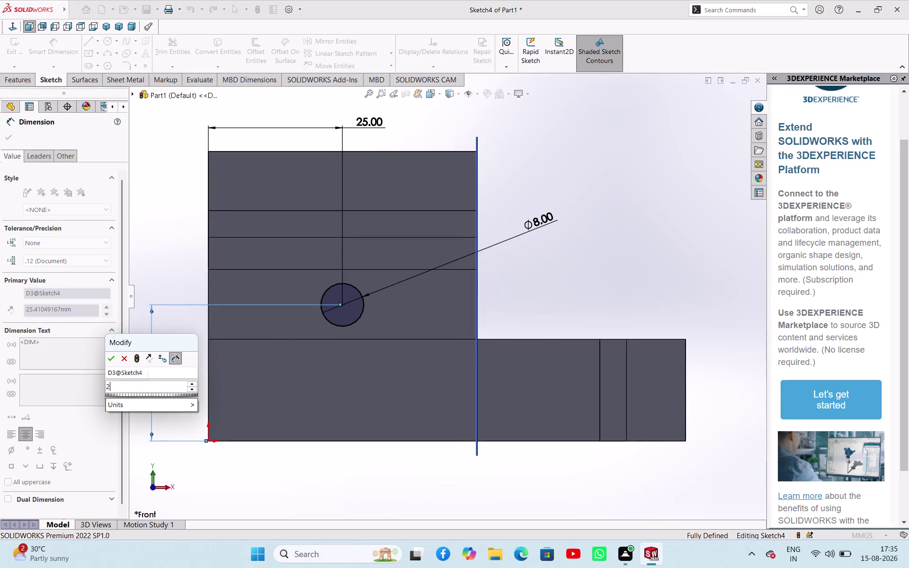
text(5)
key(Return)
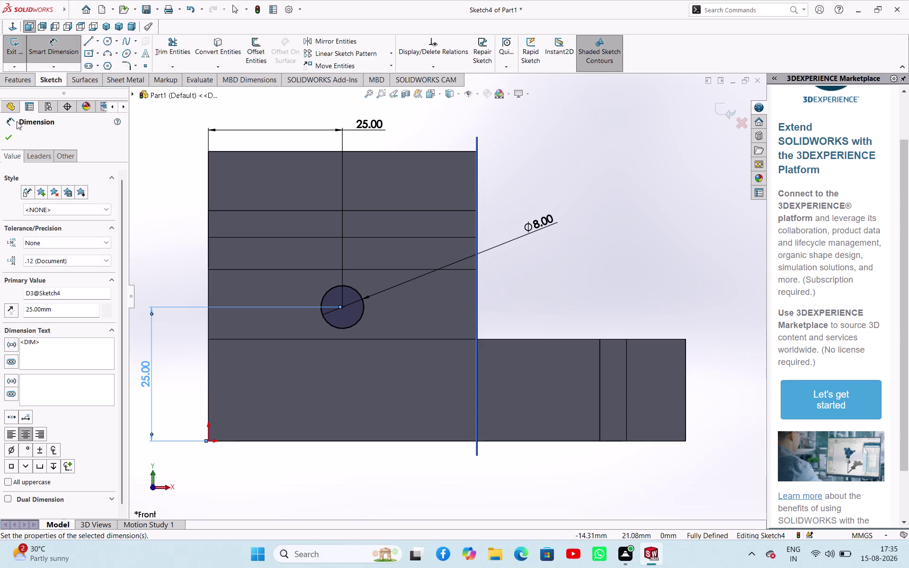
click(10, 132)
Cut the Ø8 hole Up To Surface to the far jaw face.
click(10, 51)
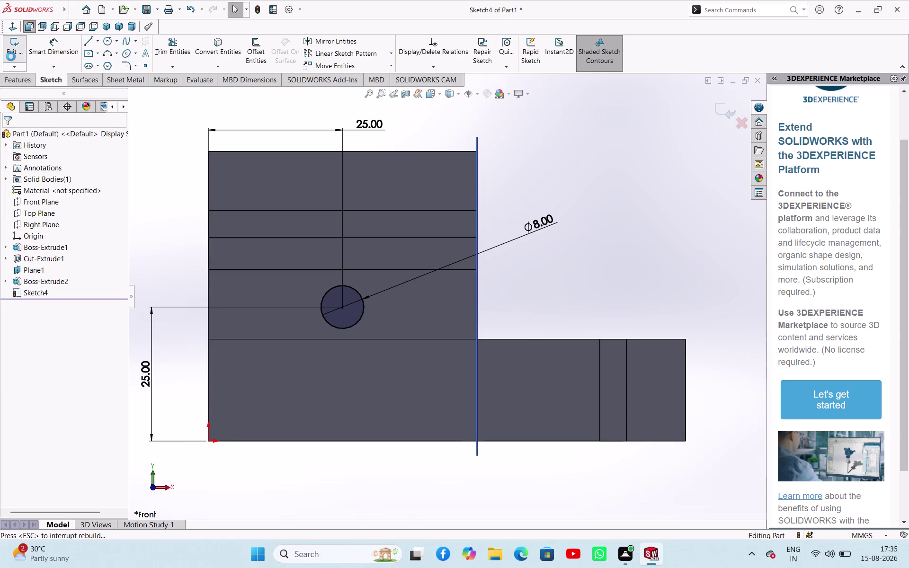
click(173, 59)
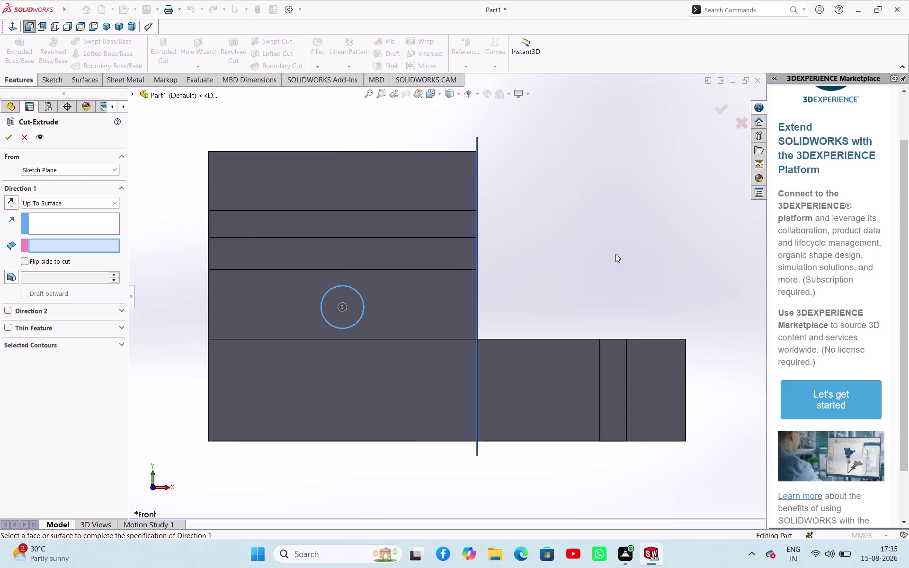
middle_drag(605, 250, 489, 284)
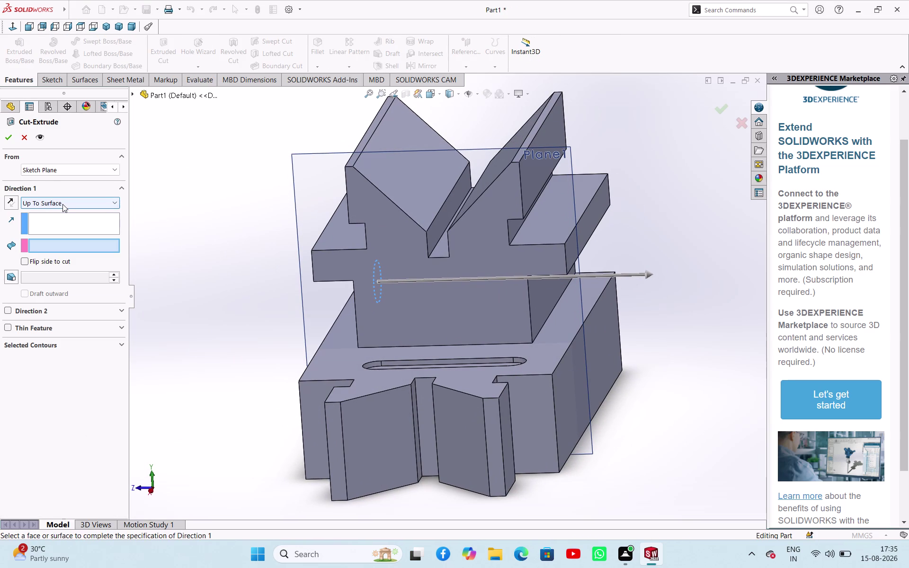
click(544, 290)
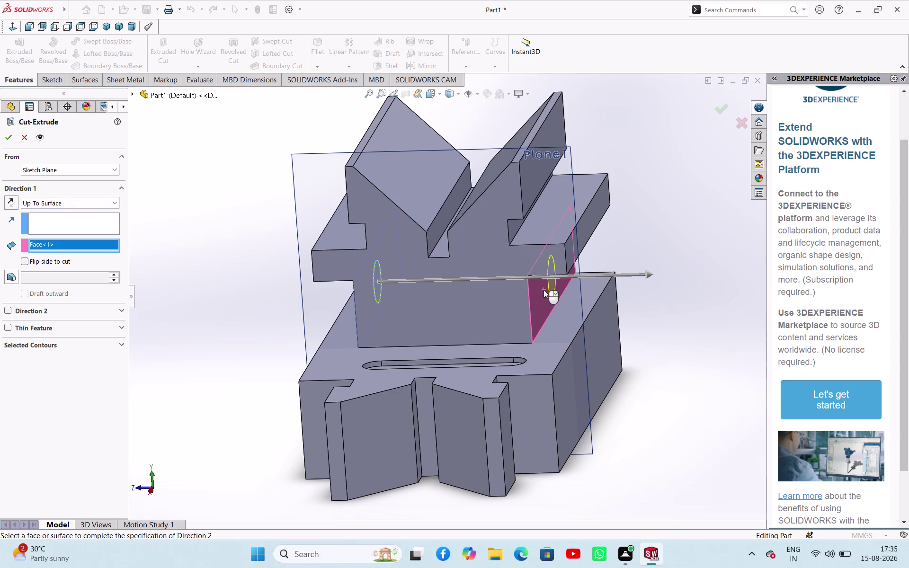
click(12, 137)
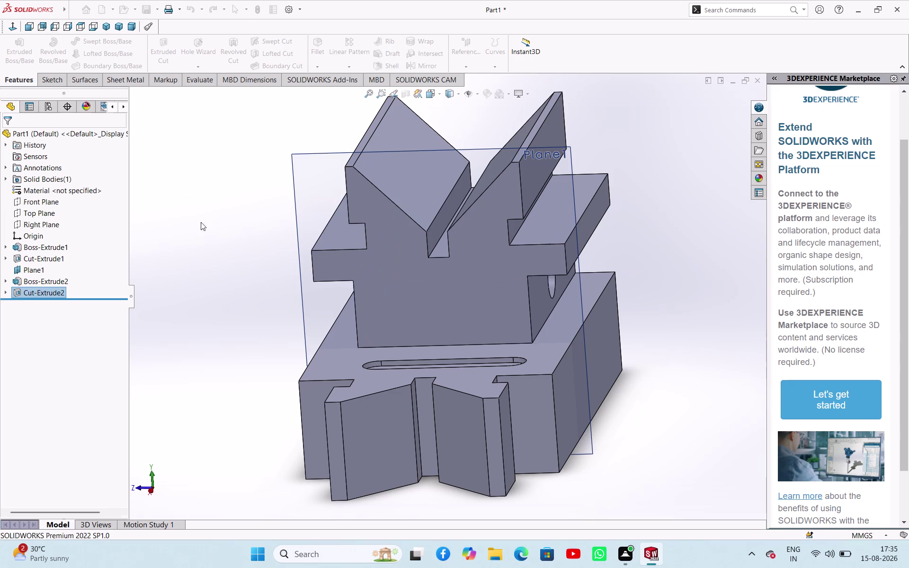
click(240, 246)
middle_drag(486, 322, 377, 260)
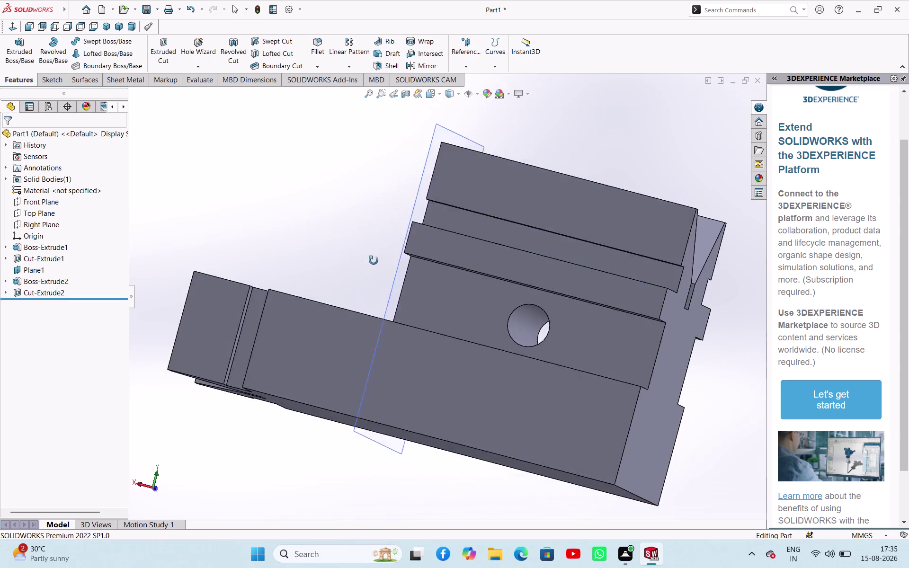
middle_drag(377, 261, 357, 451)
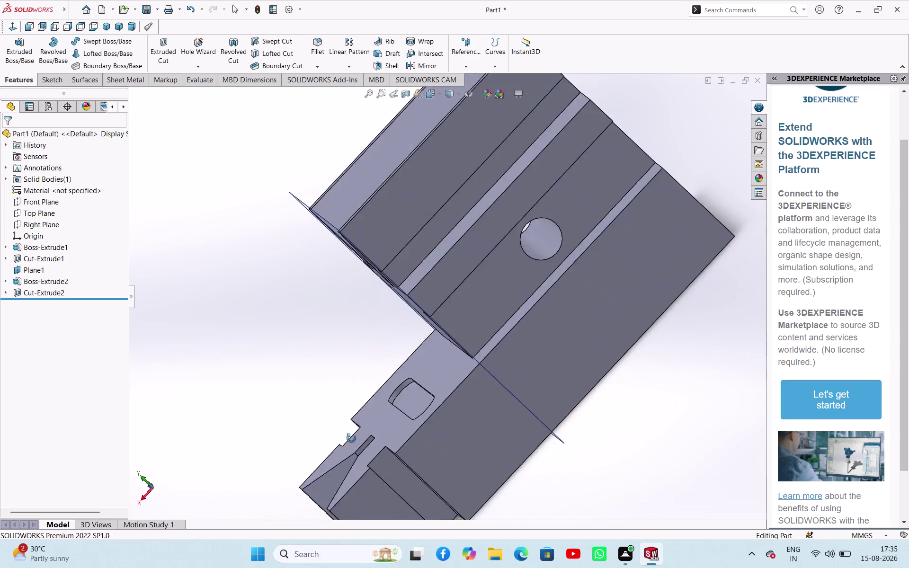
middle_drag(357, 451, 441, 273)
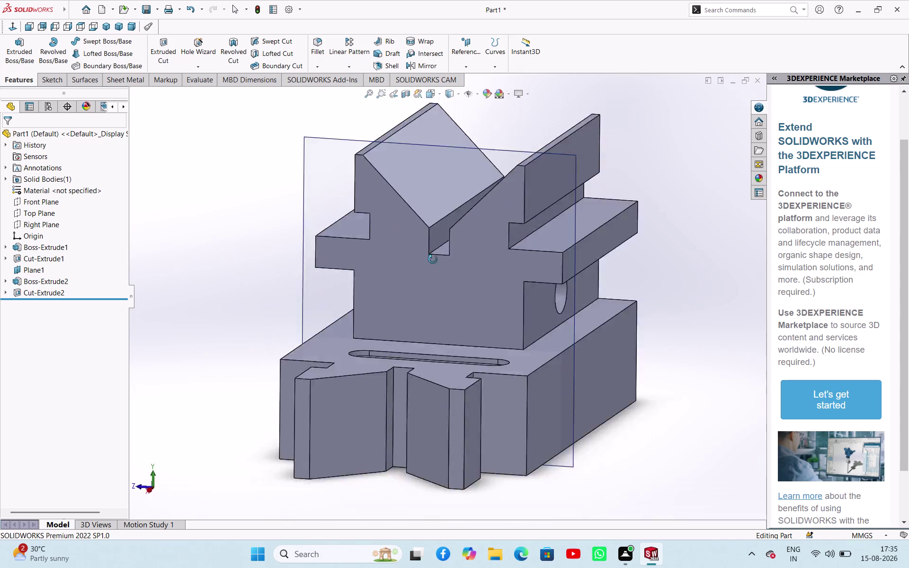
middle_drag(441, 273, 462, 300)
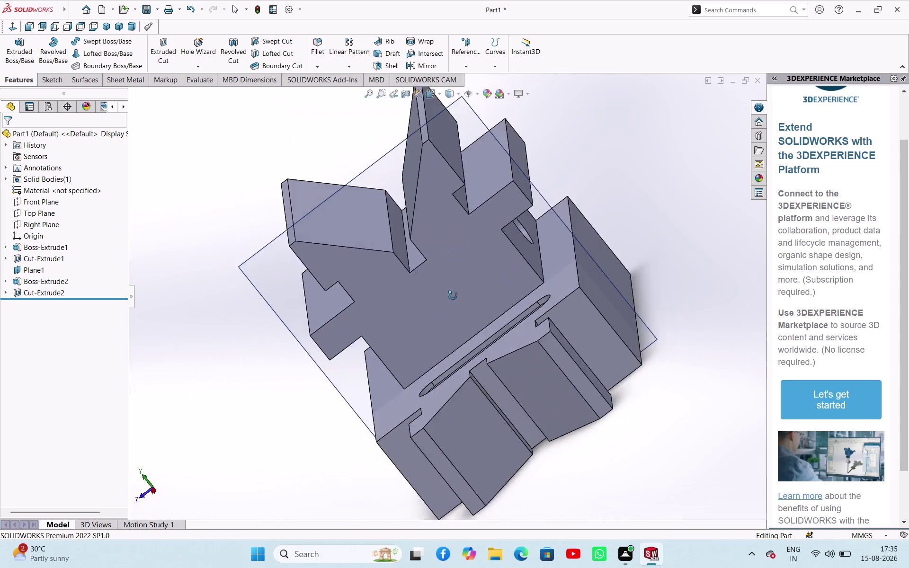
middle_drag(462, 300, 506, 288)
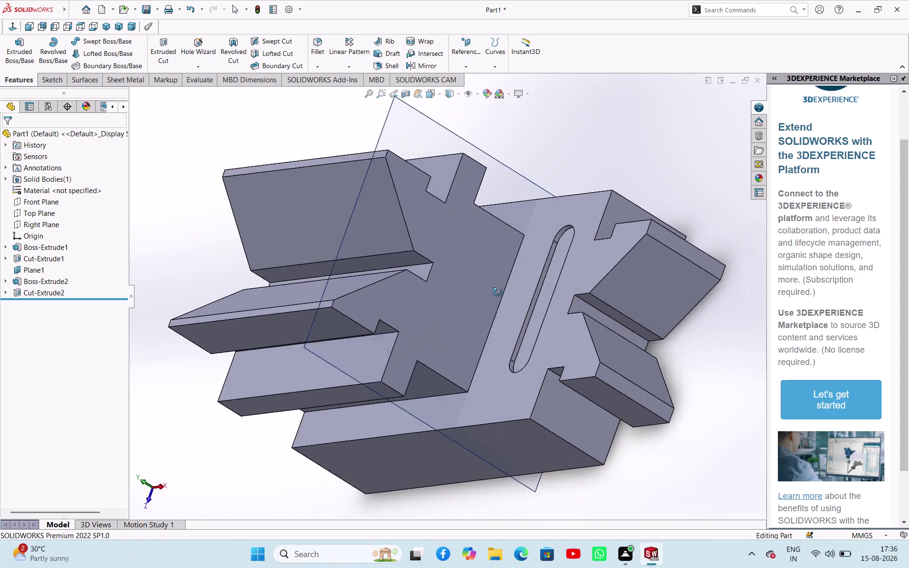
middle_drag(506, 288, 470, 230)
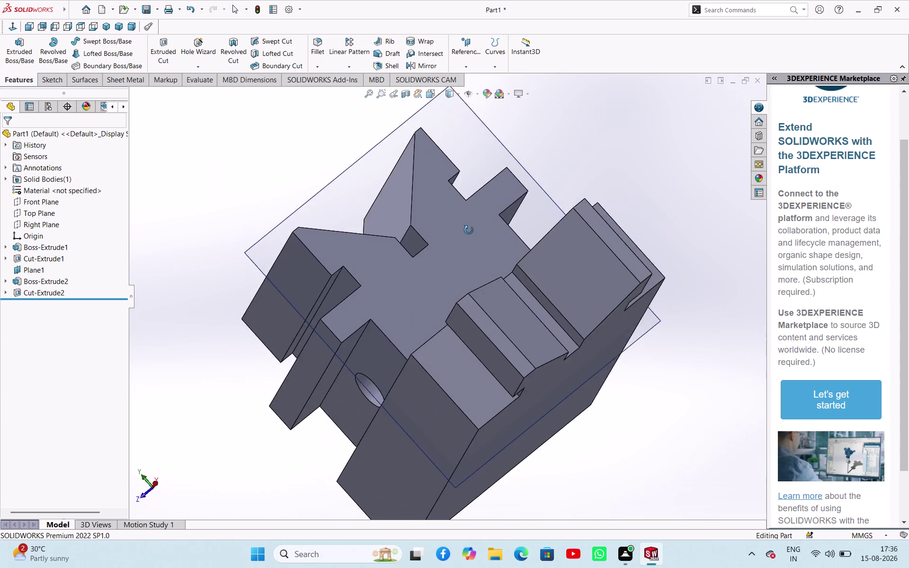
middle_drag(469, 231, 531, 220)
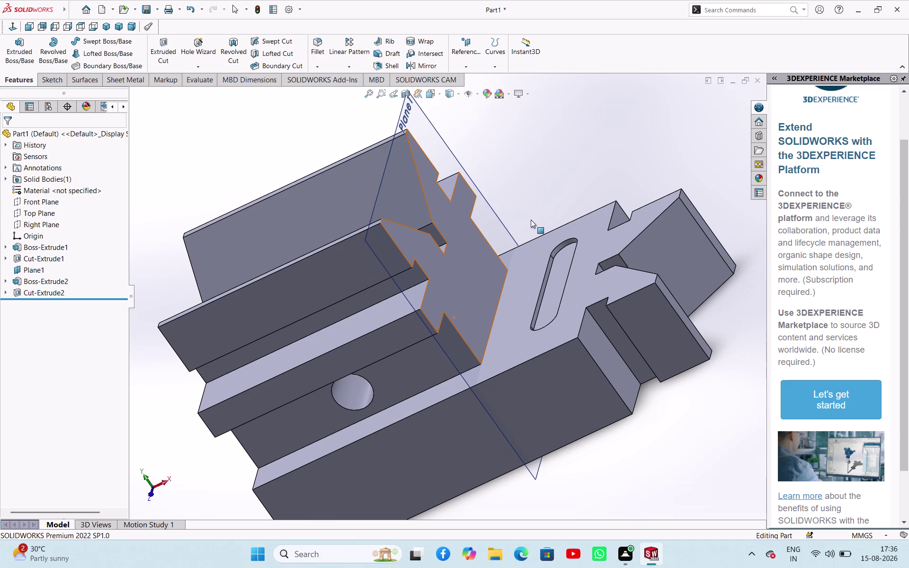
drag(769, 279, 908, 302)
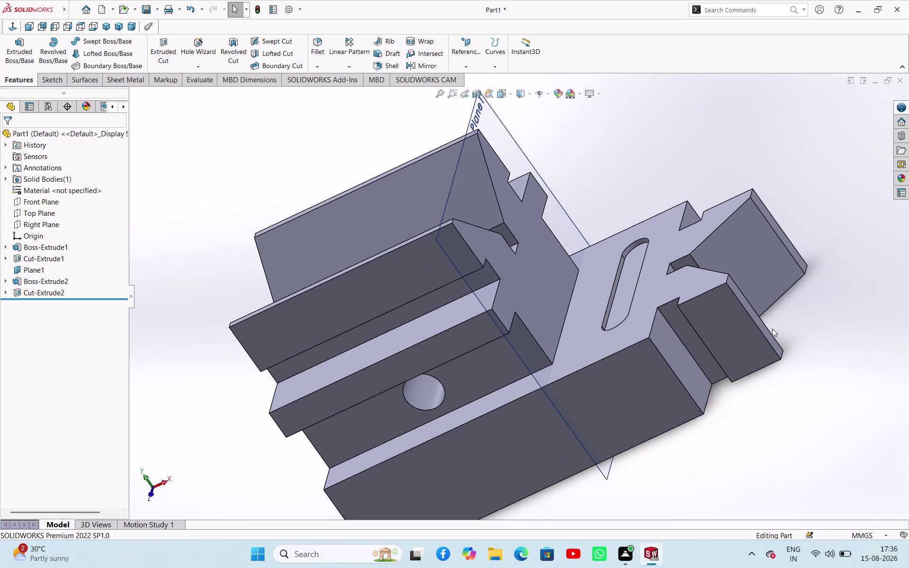
scroll(up, 3)
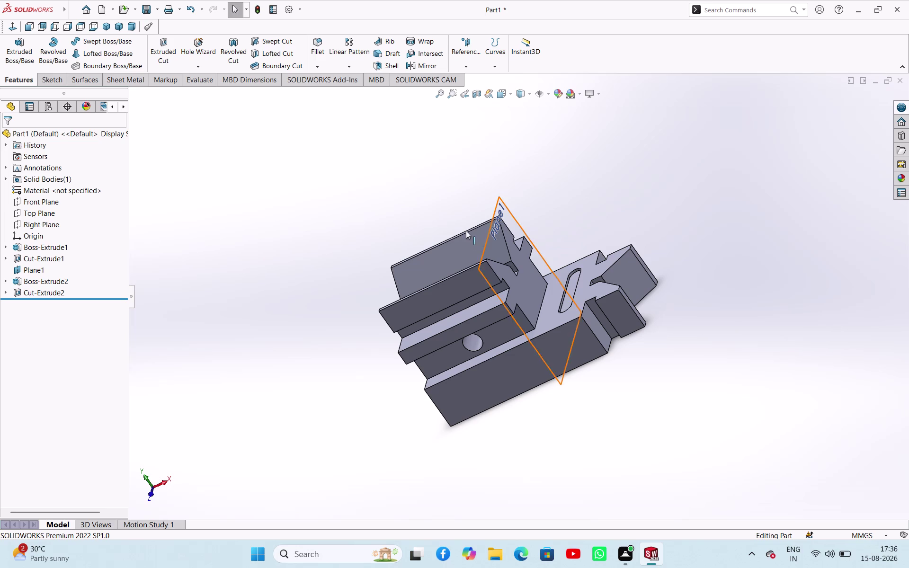
middle_drag(594, 203, 676, 259)
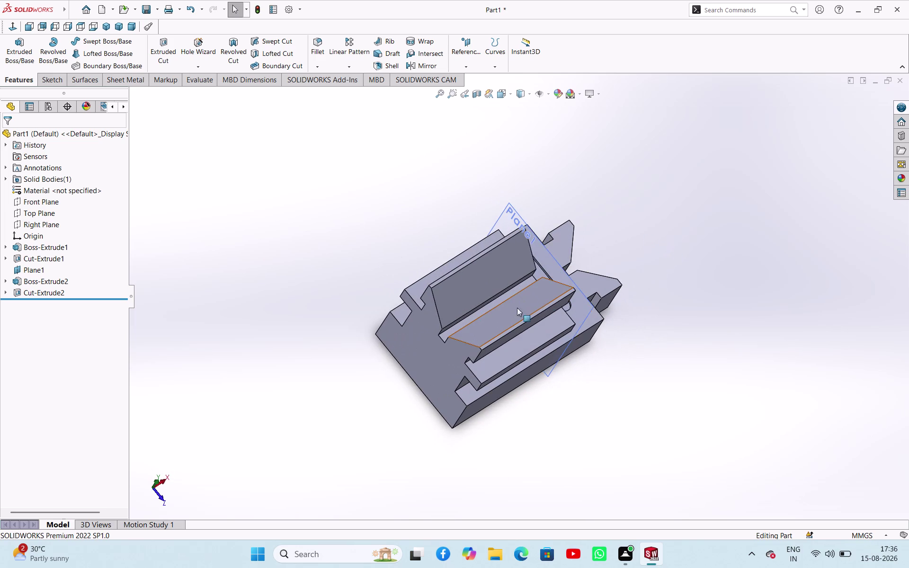
scroll(down, 3)
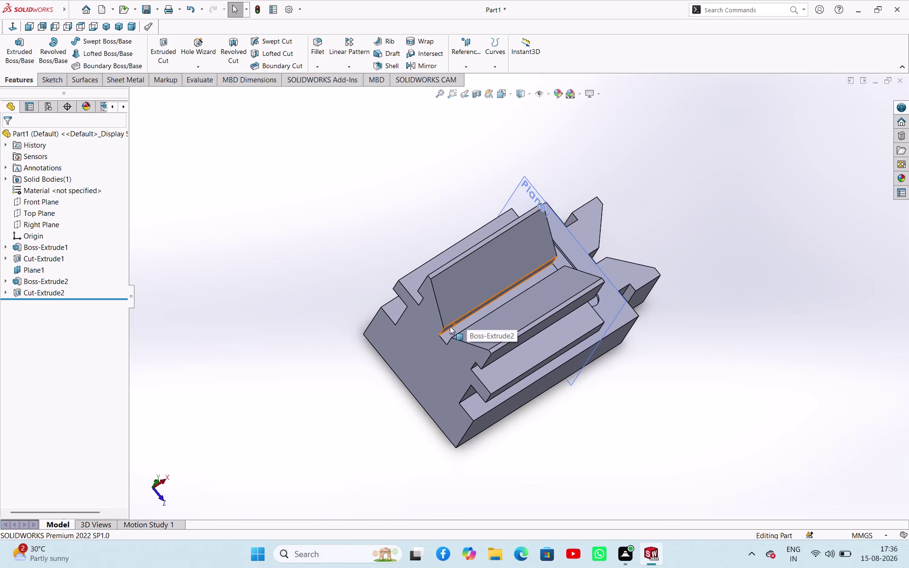
scroll(down, 3)
Sketch a circle on the narrow face in the groove.
click(467, 340)
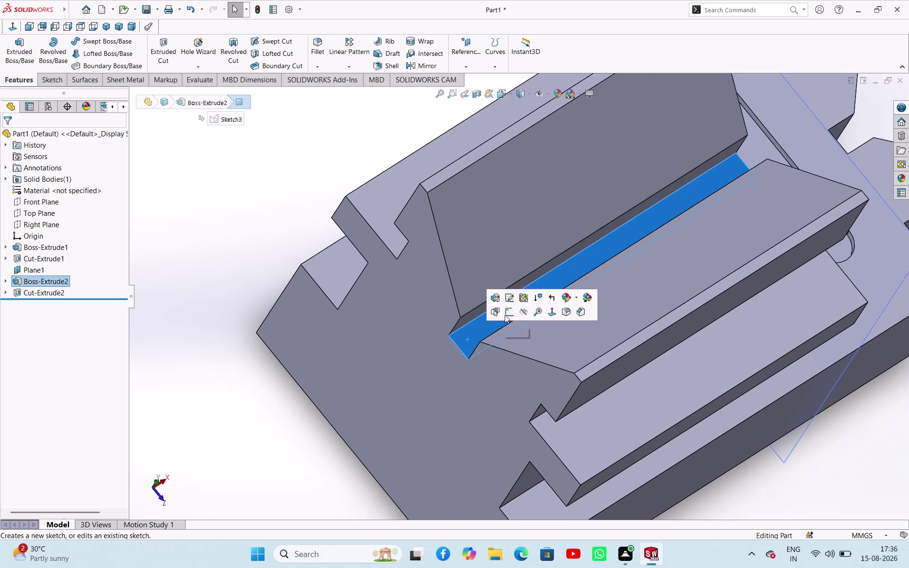
click(504, 314)
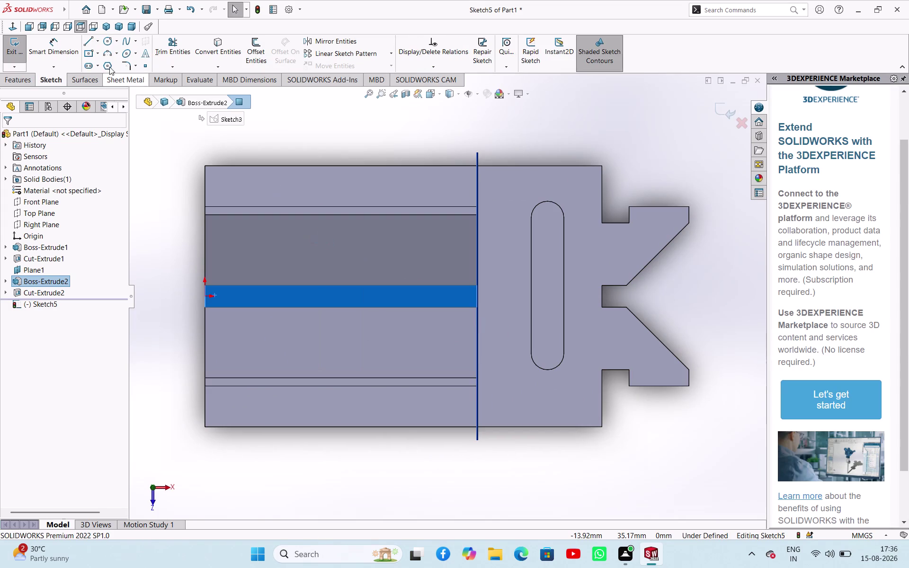
click(106, 42)
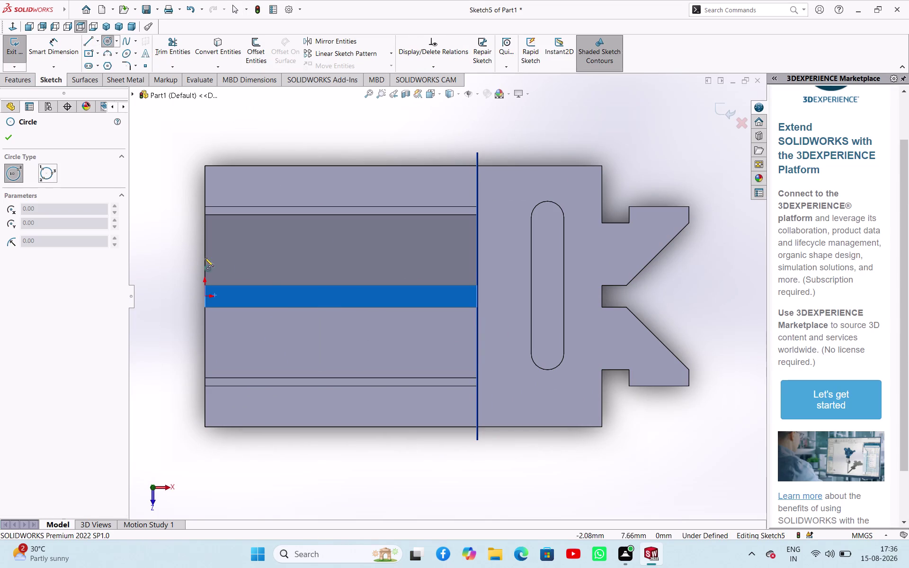
click(333, 299)
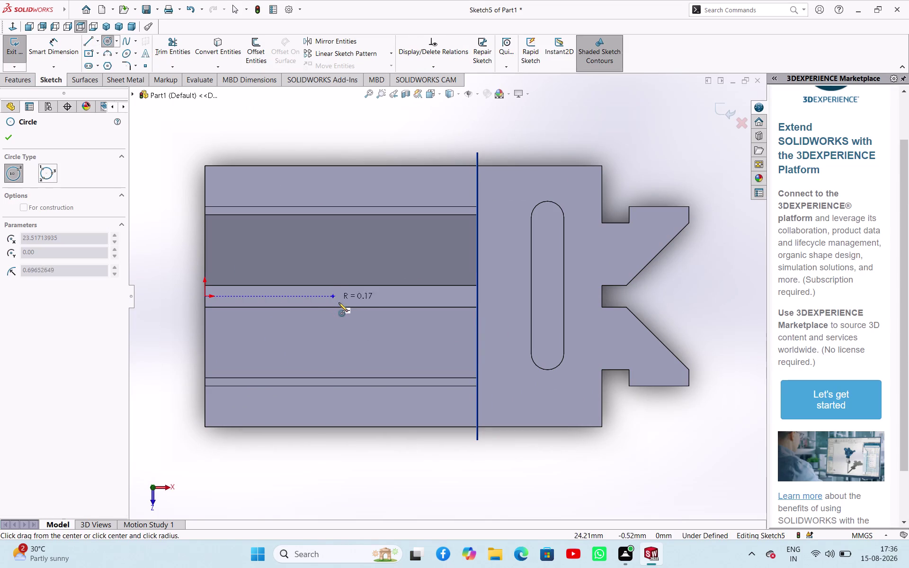
click(350, 331)
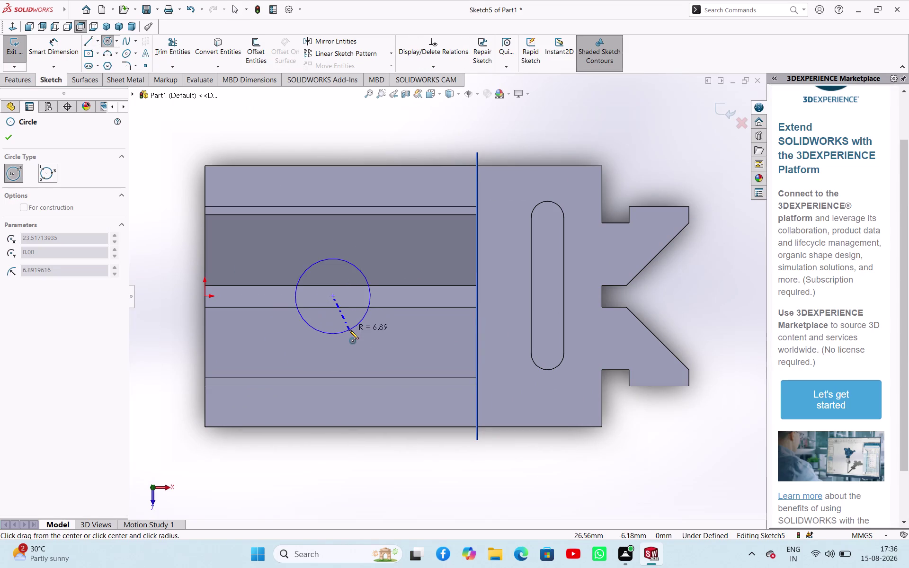
Dimension the new circle's diameter to 8 mm.
right_click(152, 219)
click(157, 227)
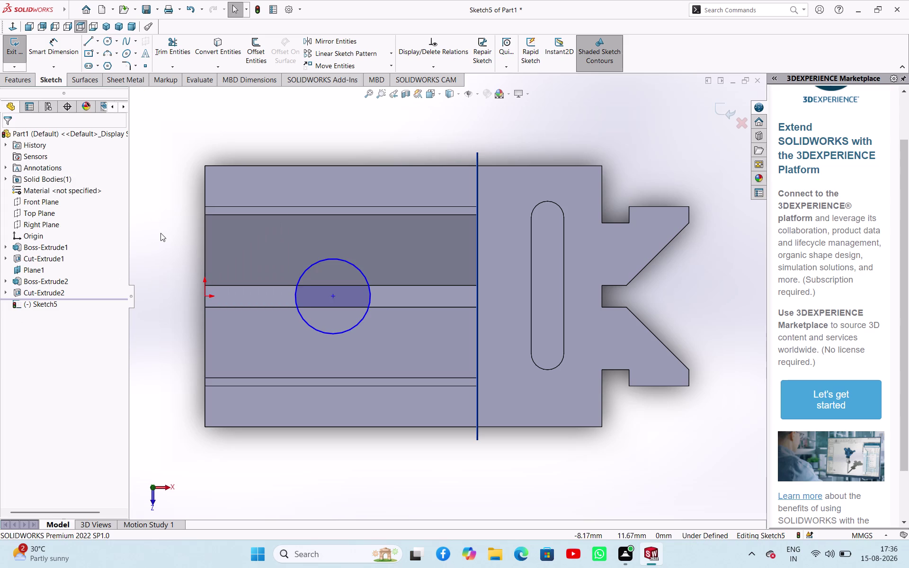
right_drag(161, 233, 199, 136)
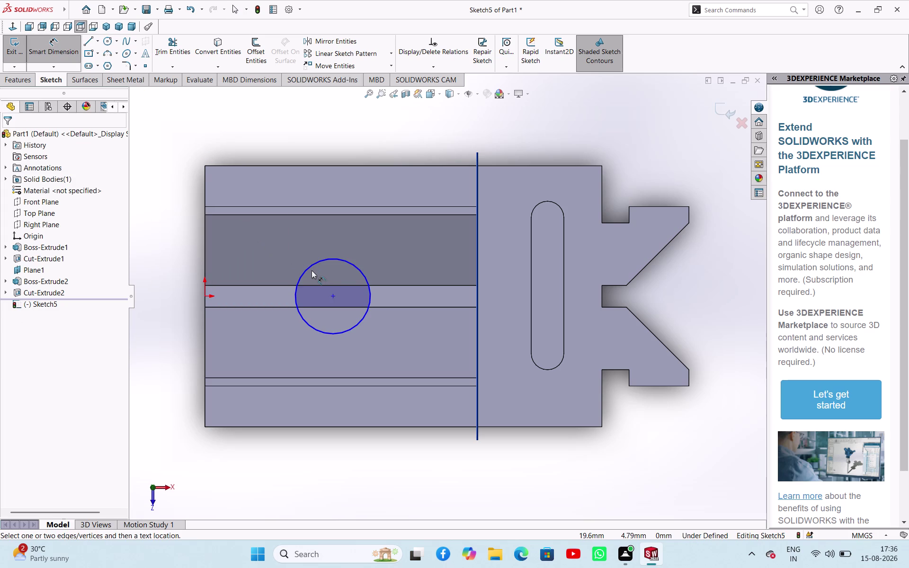
click(312, 268)
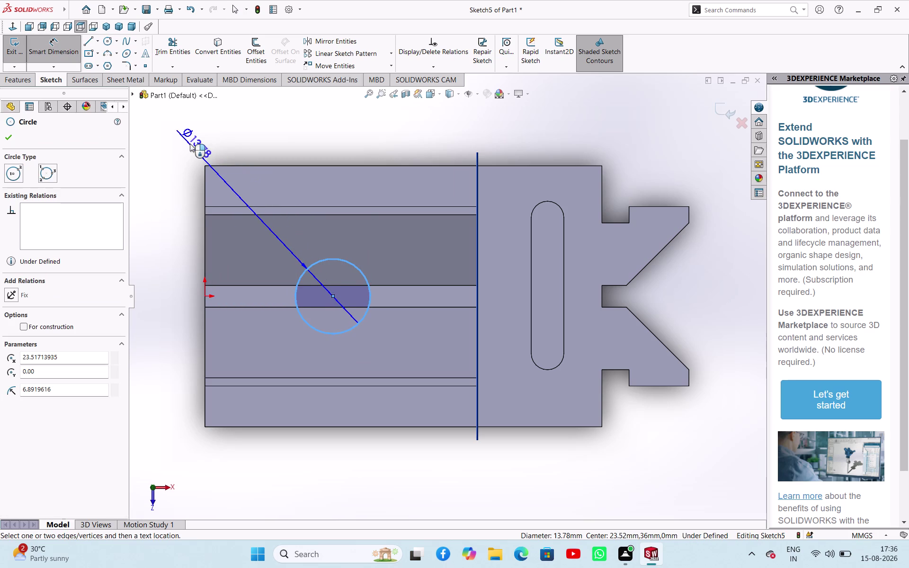
click(188, 141)
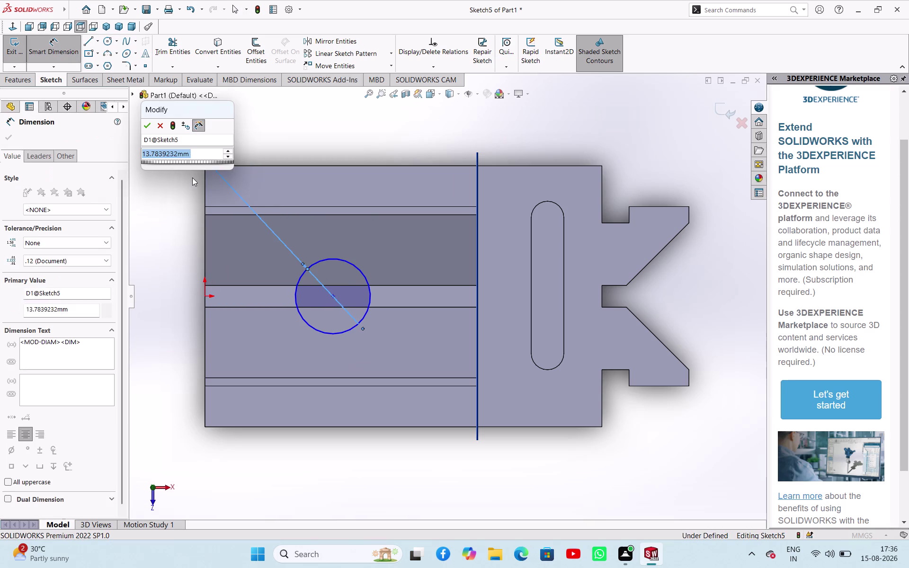
key(8)
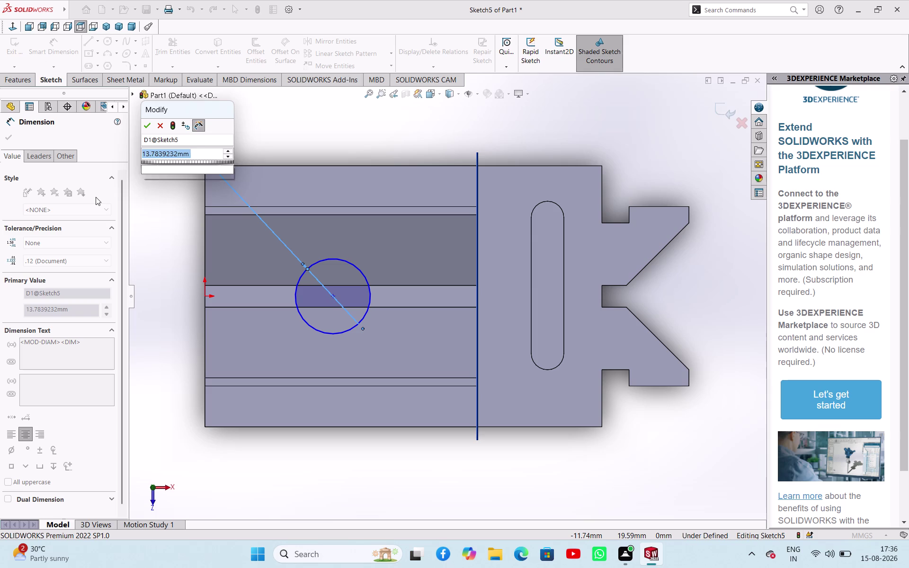
key(Return)
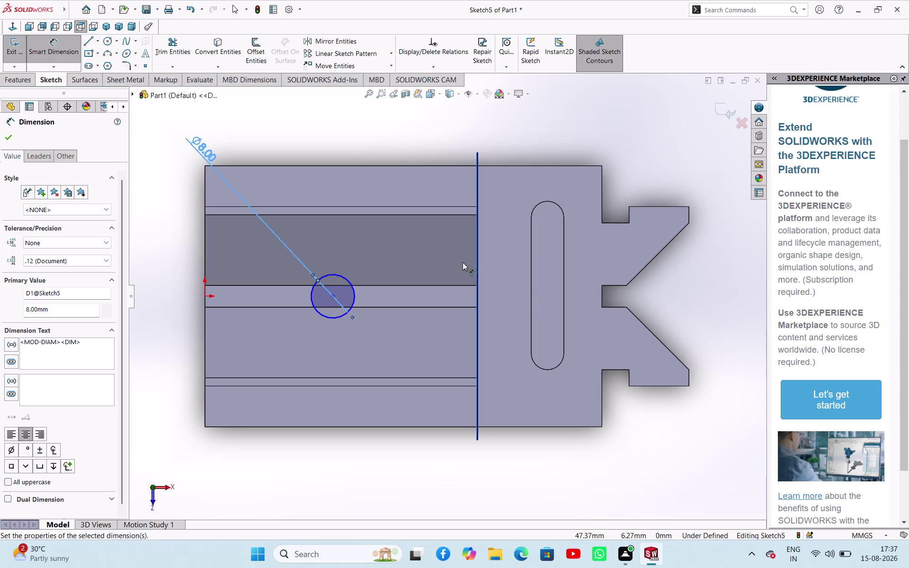
Place the circle centre 25 mm from the left edge and 24 mm from the bottom.
click(331, 295)
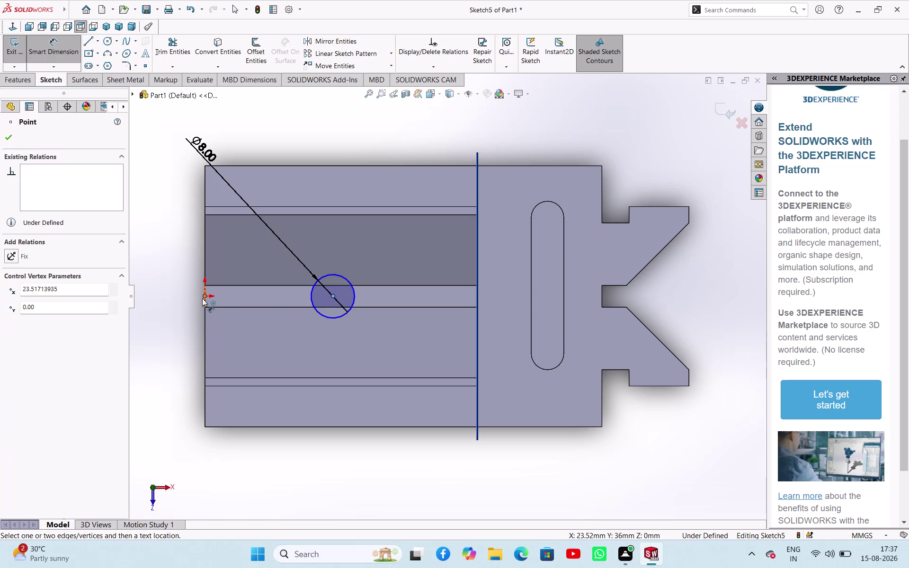
click(205, 303)
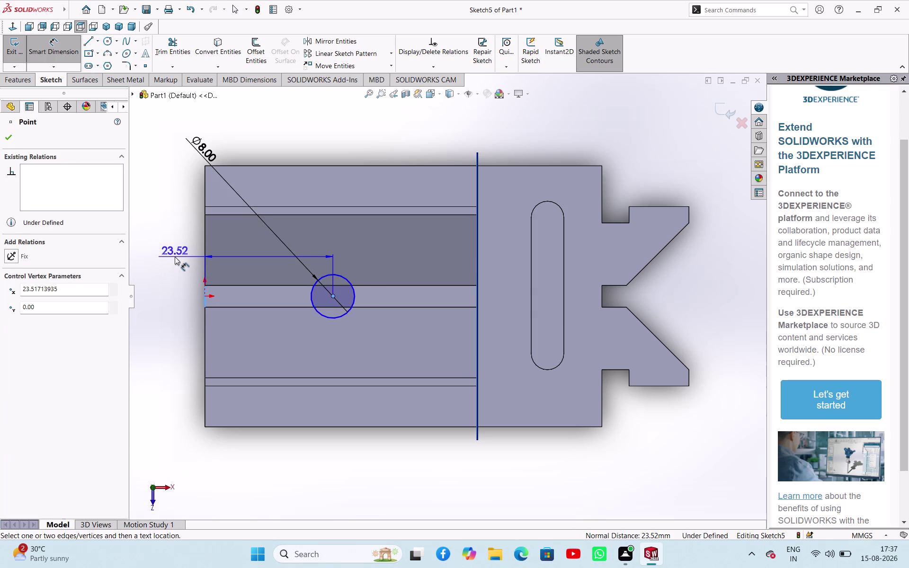
click(175, 257)
text(25)
key(Return)
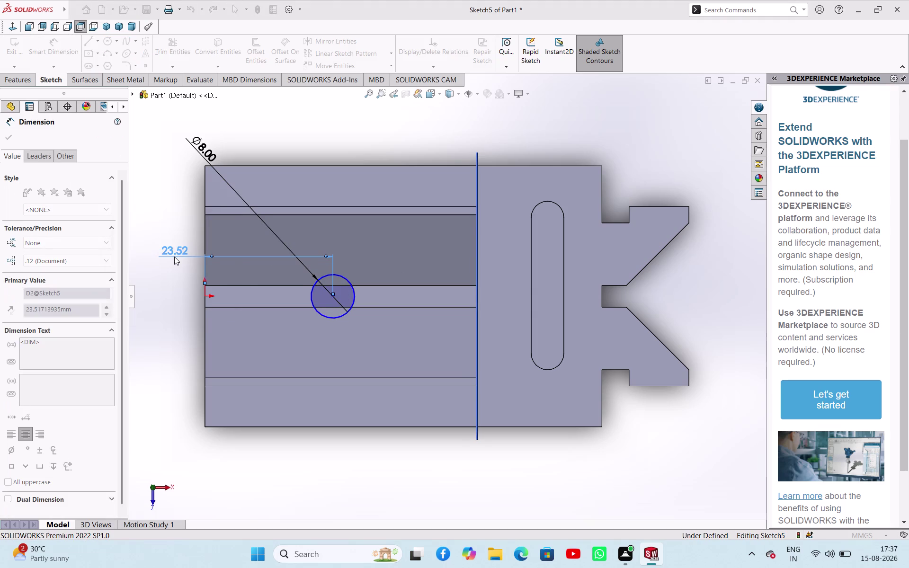
click(340, 298)
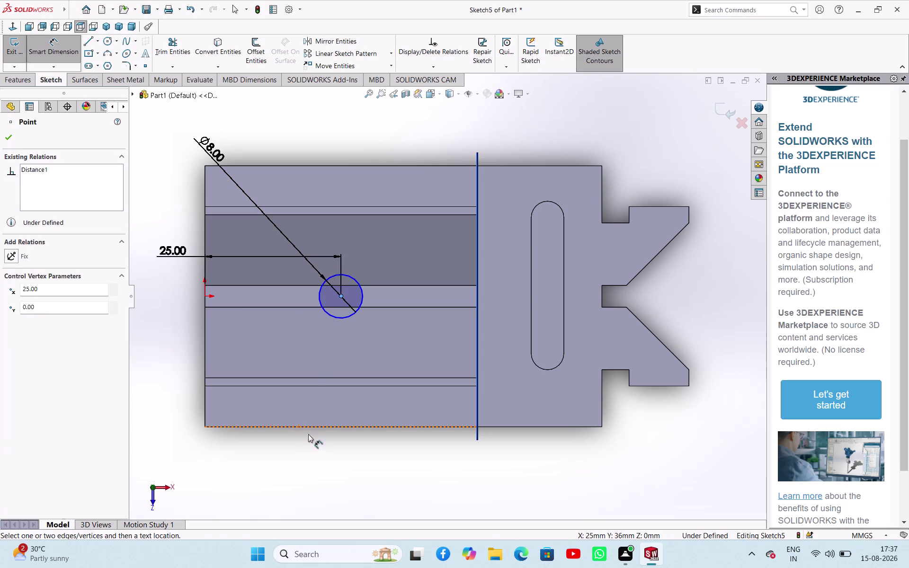
click(315, 428)
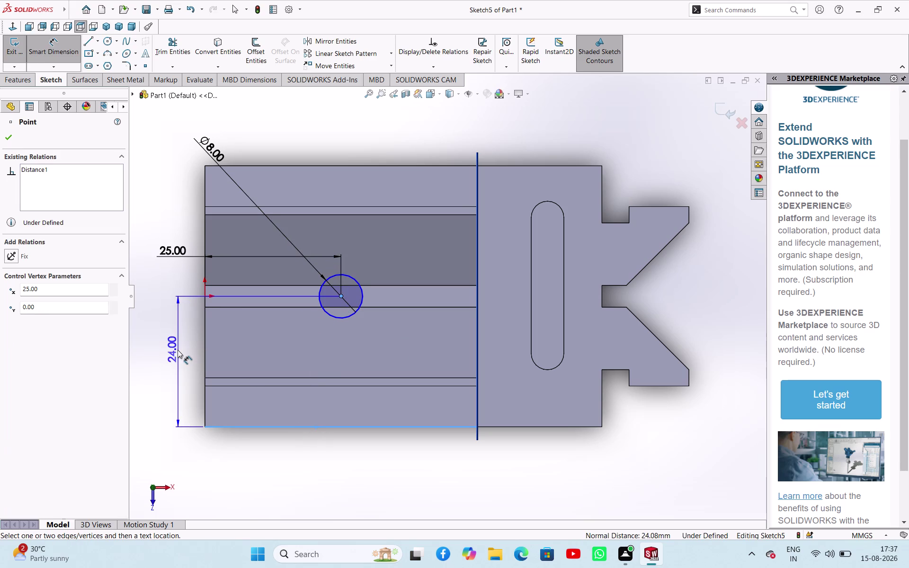
click(178, 350)
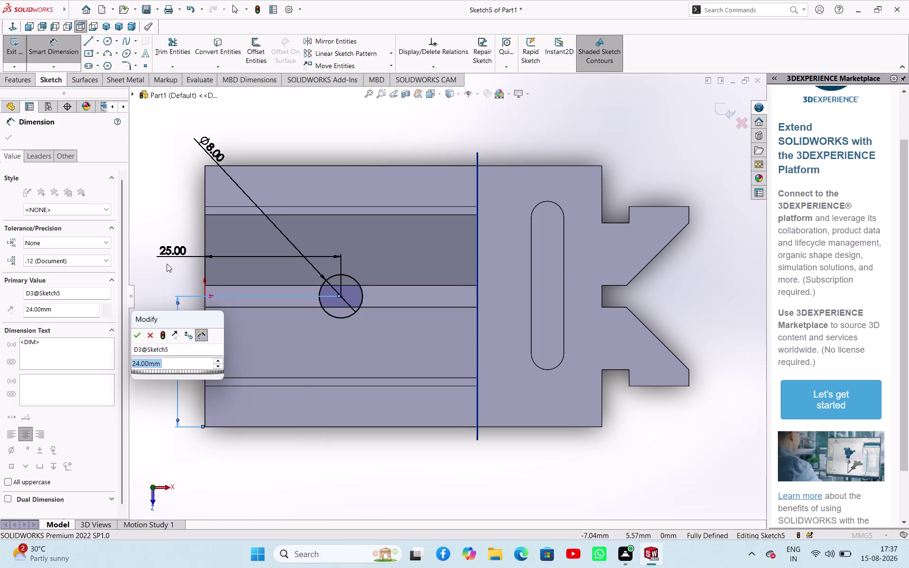
click(137, 339)
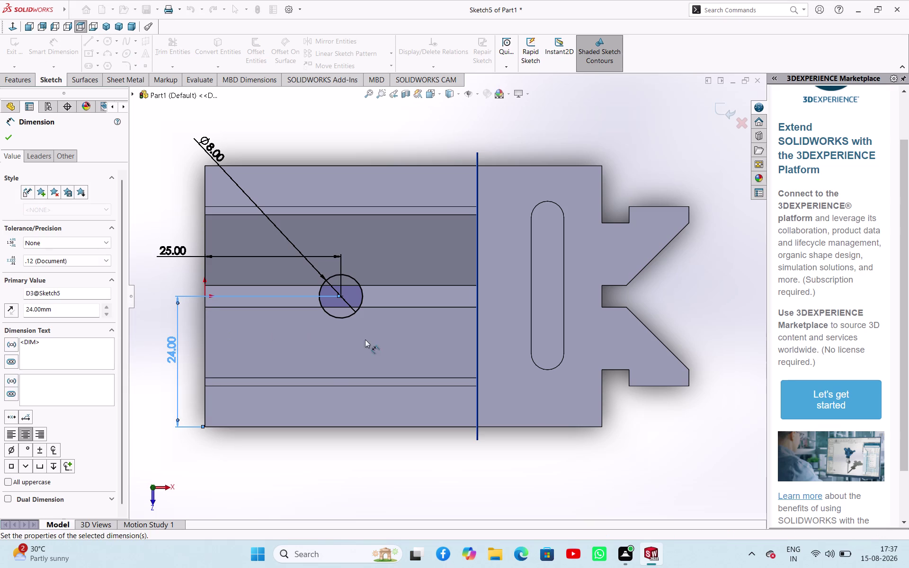
middle_drag(316, 455, 351, 372)
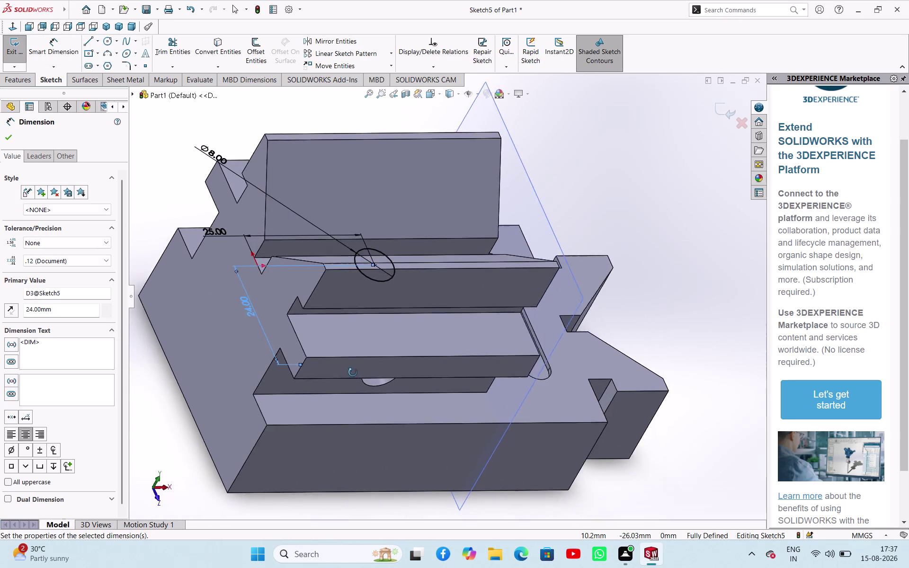
middle_drag(352, 372, 382, 386)
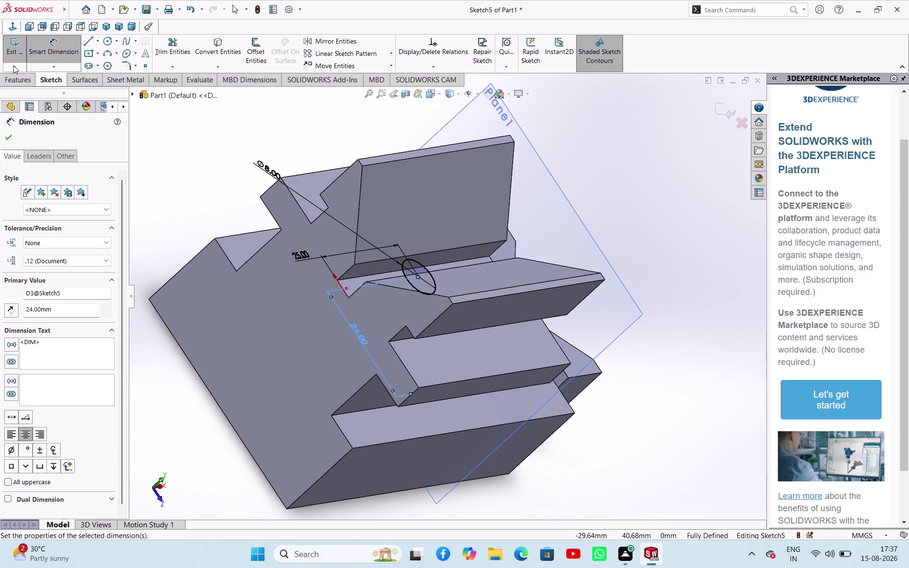
click(13, 59)
Extruded Cut Sketch5's circle with a Mid Plane end condition at 72 mm depth.
click(168, 60)
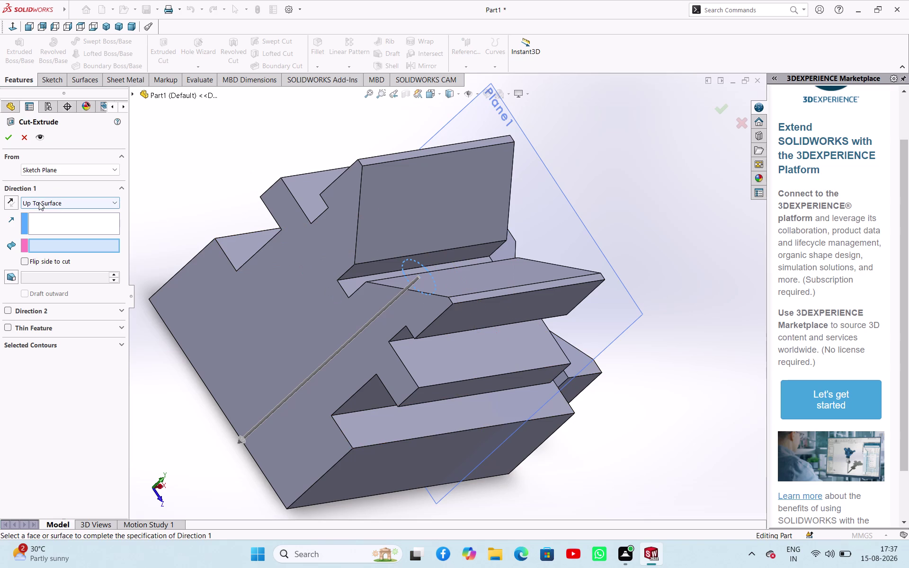
click(39, 202)
click(58, 278)
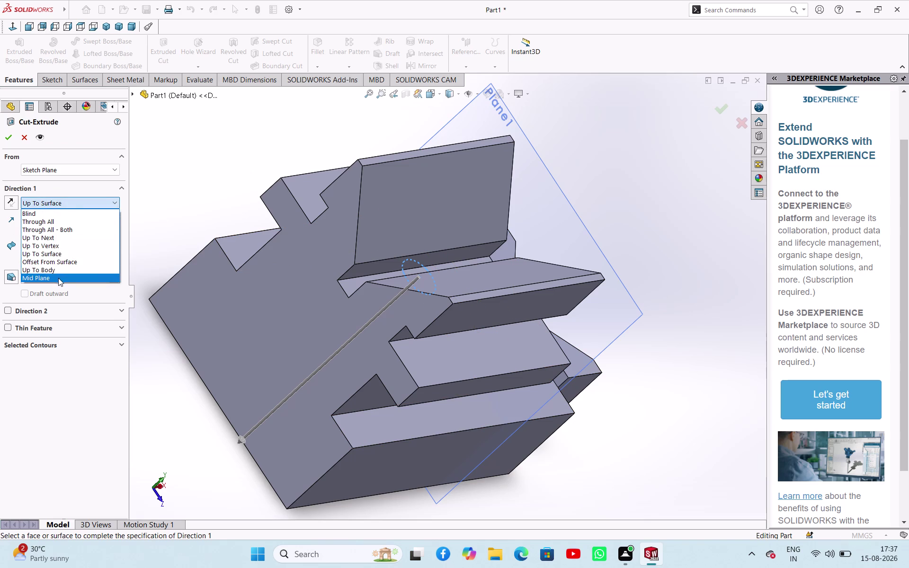
middle_drag(262, 275, 299, 188)
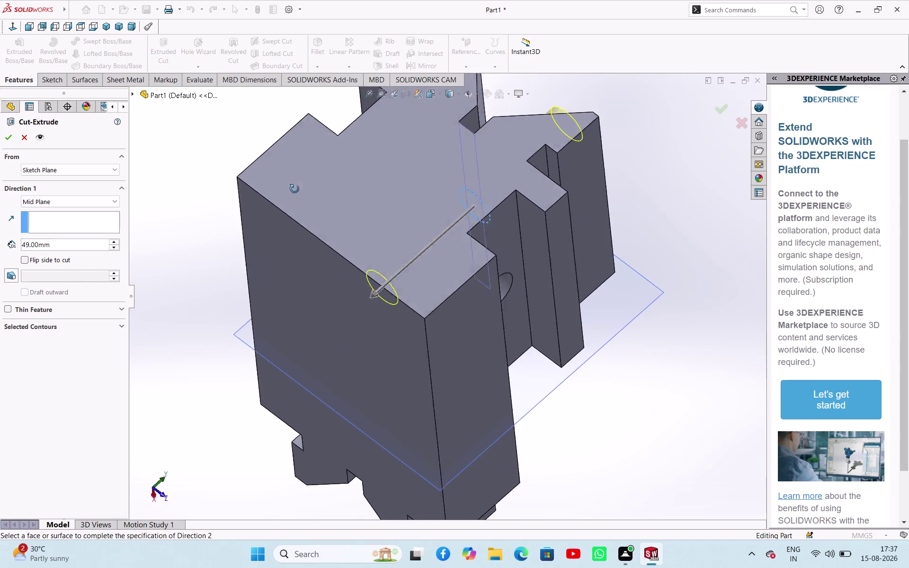
middle_drag(299, 188, 279, 220)
drag(365, 299, 336, 319)
drag(342, 319, 313, 331)
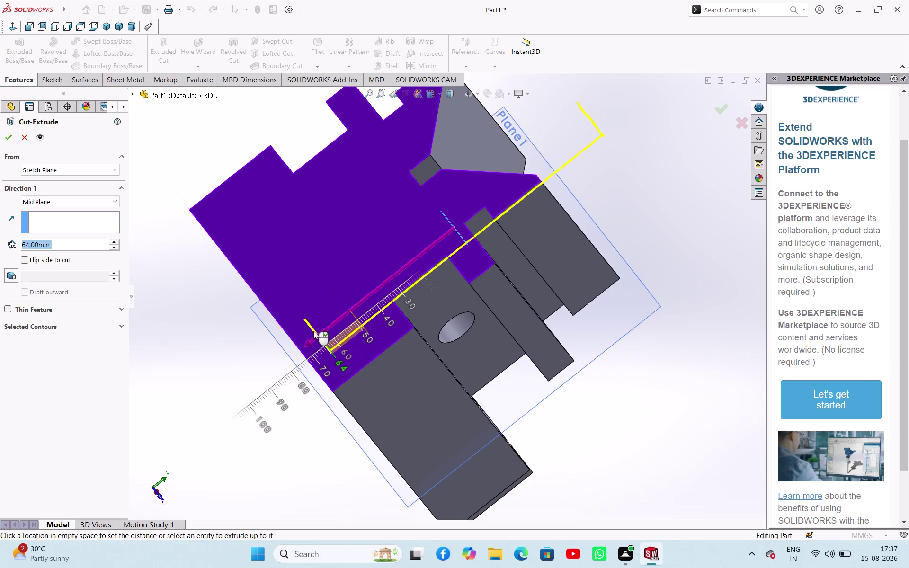
drag(313, 331, 293, 344)
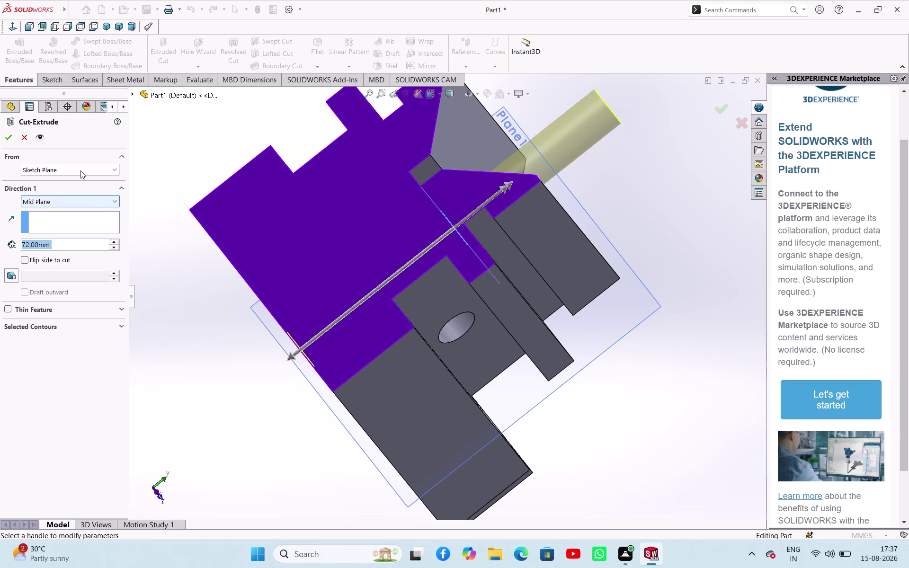
click(6, 135)
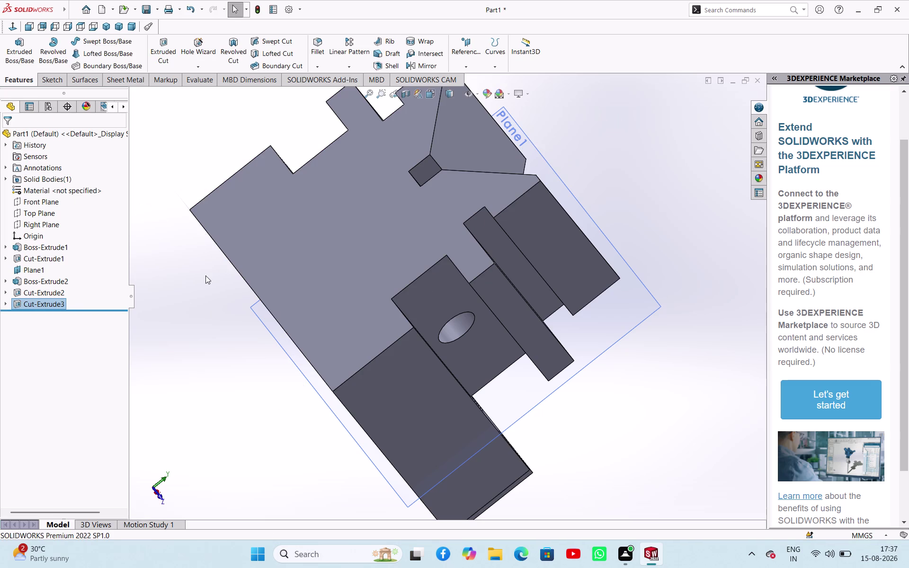
Orbit the model to inspect the new hole through the jaws.
click(205, 276)
middle_drag(206, 285, 59, 201)
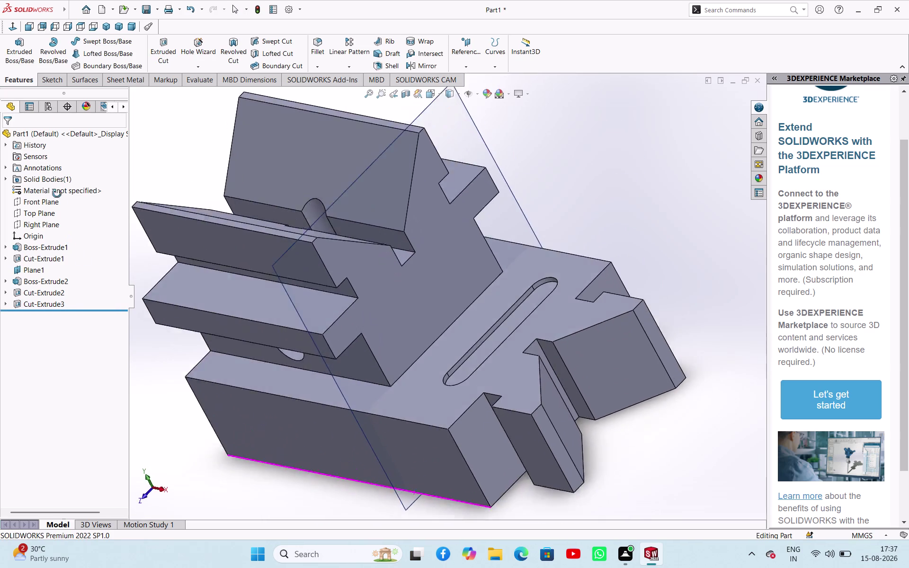
middle_drag(59, 201, 69, 290)
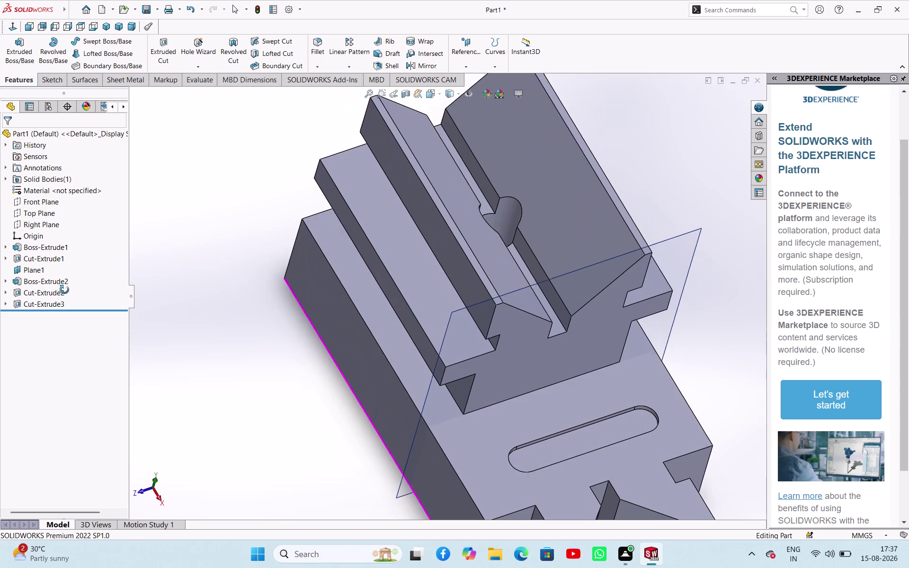
middle_drag(69, 290, 49, 285)
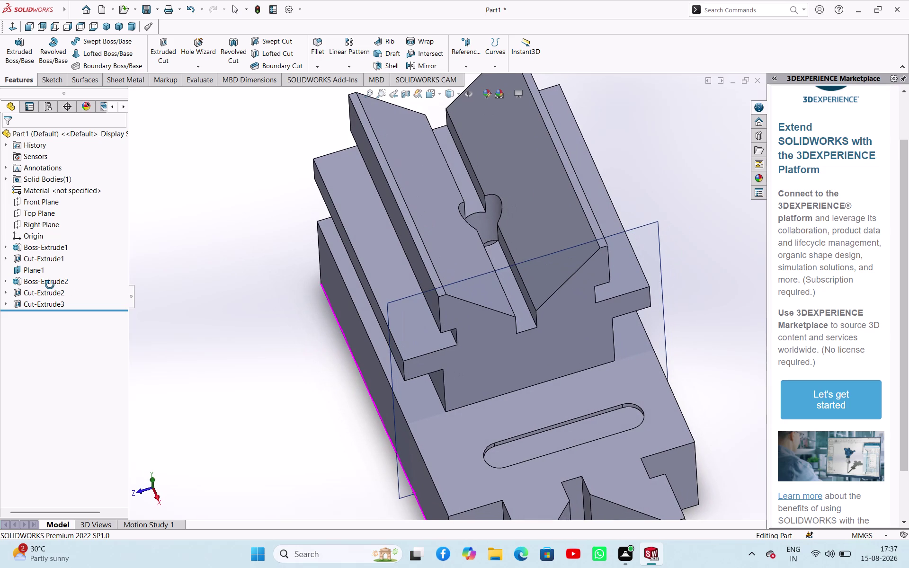
middle_drag(50, 285, 54, 284)
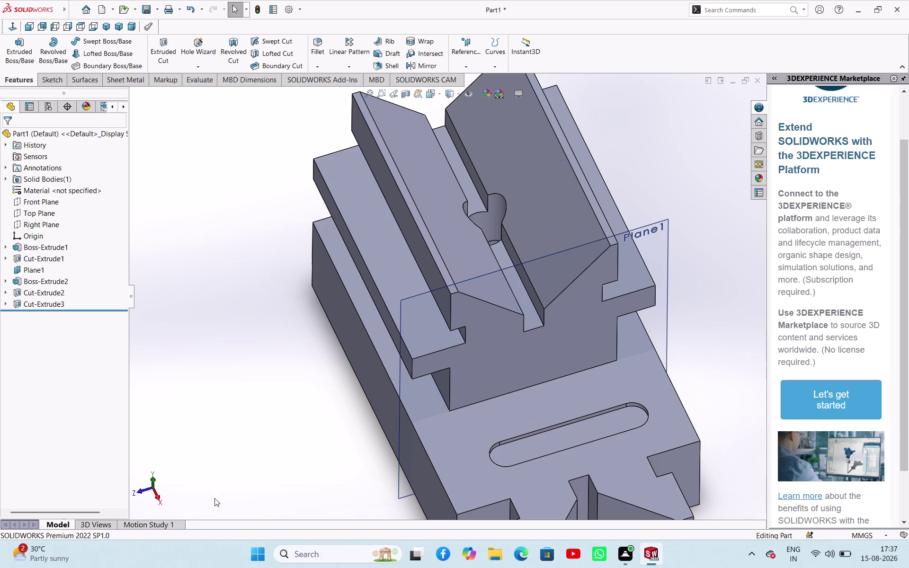
Open Sketch6 on the block's front face.
click(382, 412)
click(423, 382)
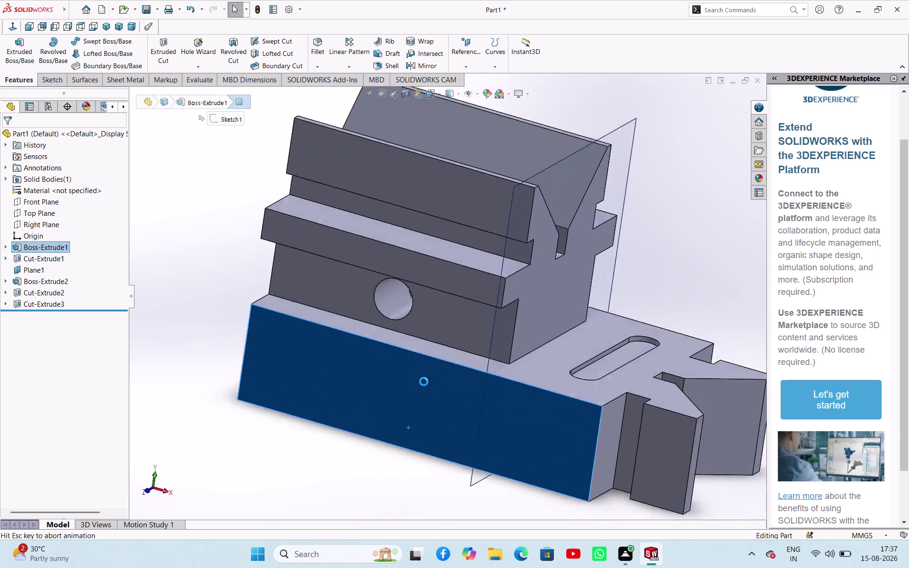
click(565, 265)
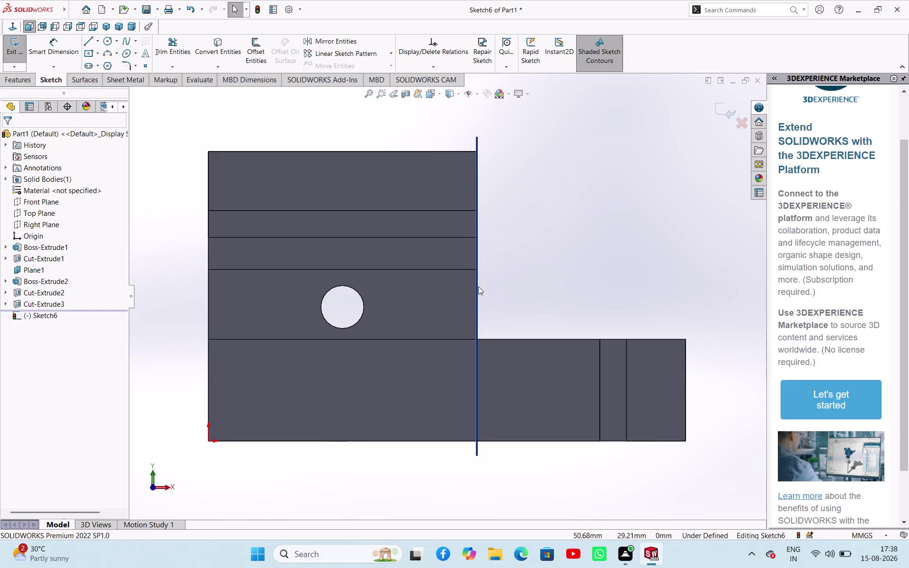
Return to a straight-on Front view and zoom in on the block.
click(586, 239)
click(88, 38)
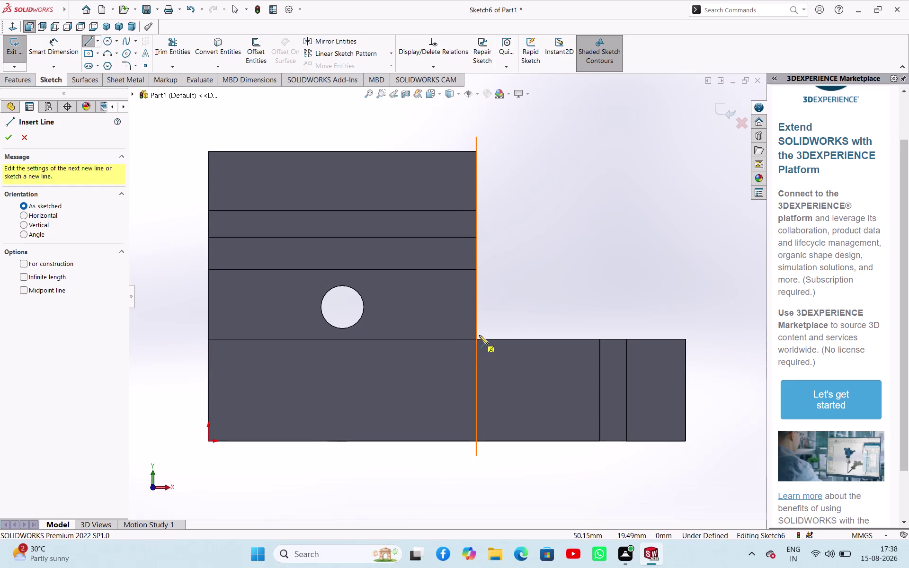
middle_drag(530, 274, 502, 280)
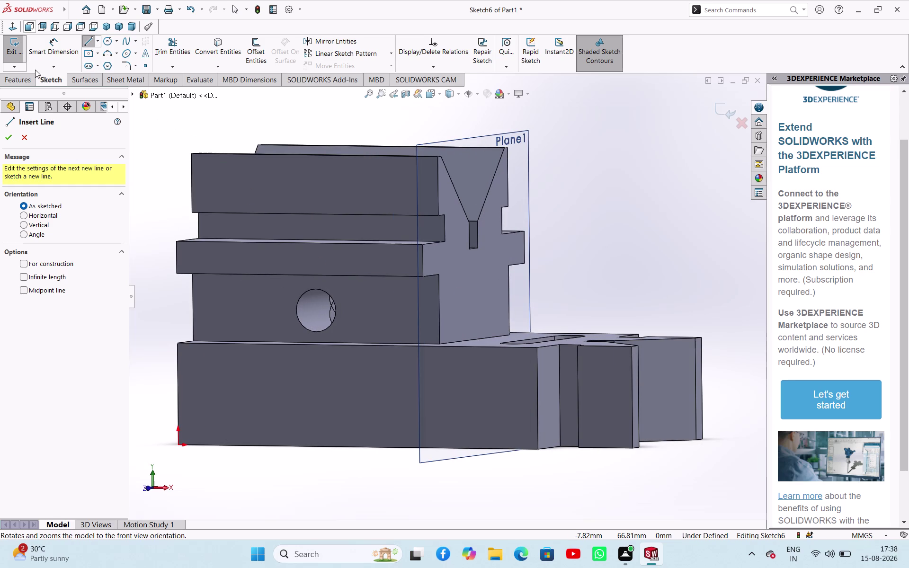
click(149, 488)
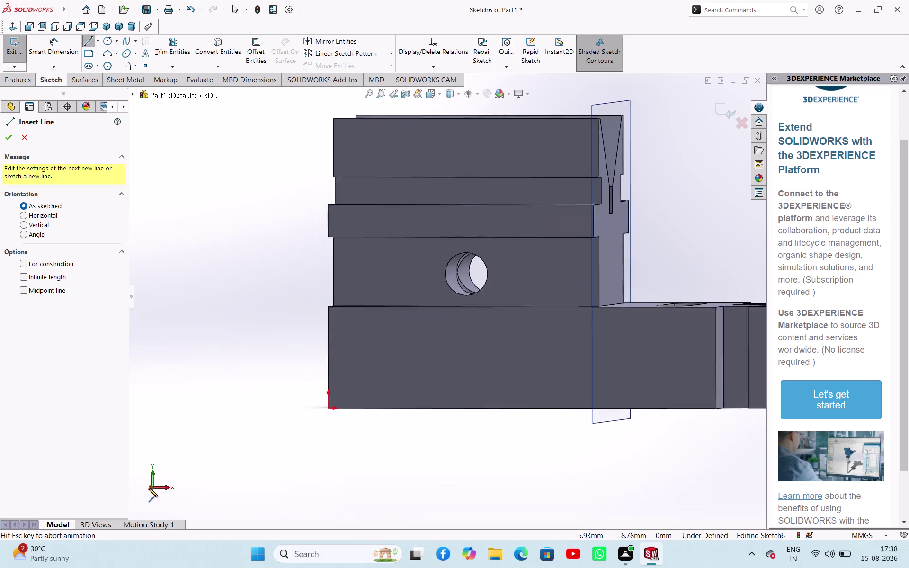
scroll(down, 3)
scroll(down, 3)
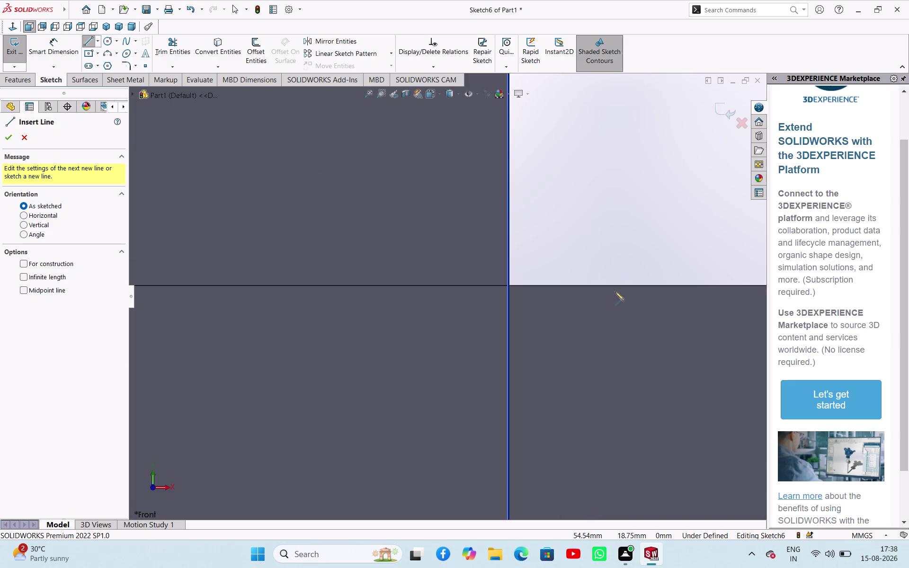
scroll(down, 3)
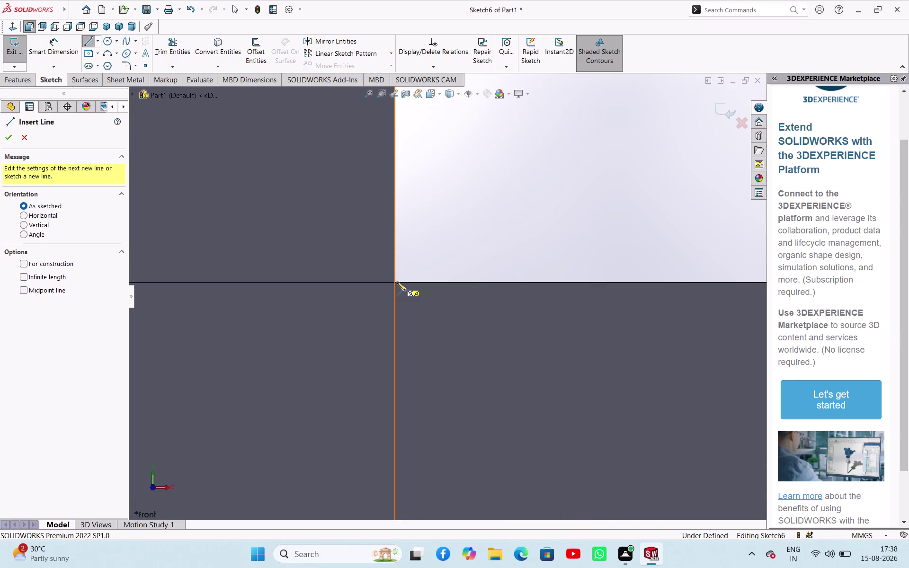
scroll(up, 3)
scroll(up, 3)
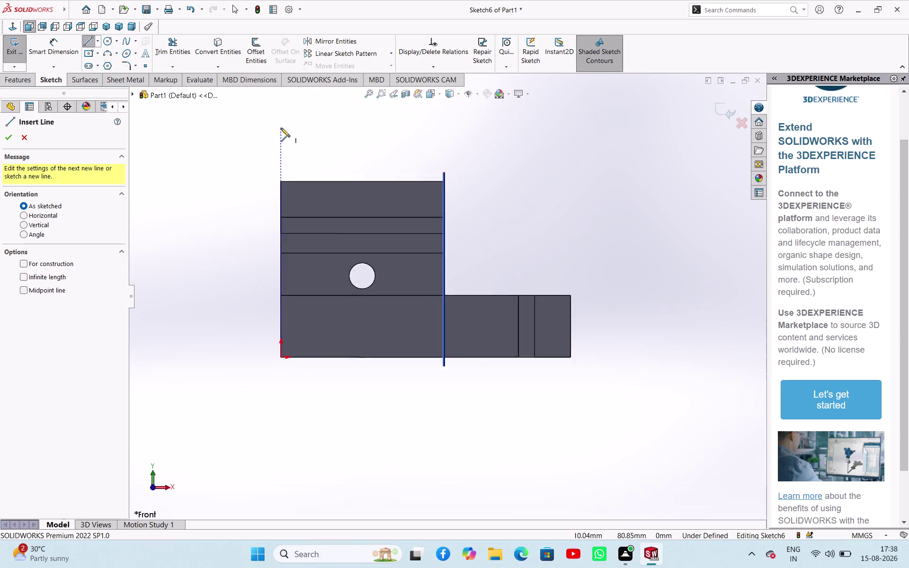
click(20, 137)
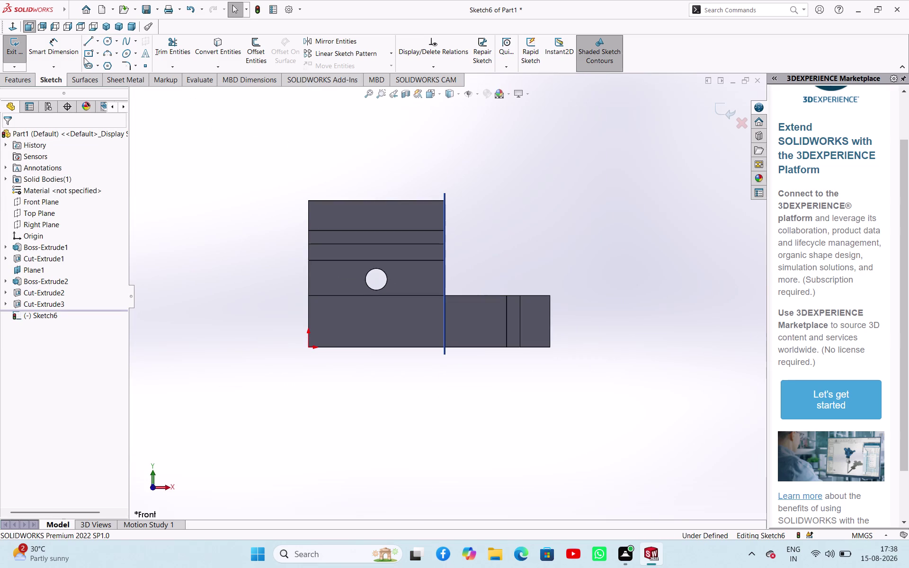
Draw a vertical construction midpoint centerline at the jaw's right edge.
click(98, 42)
click(98, 64)
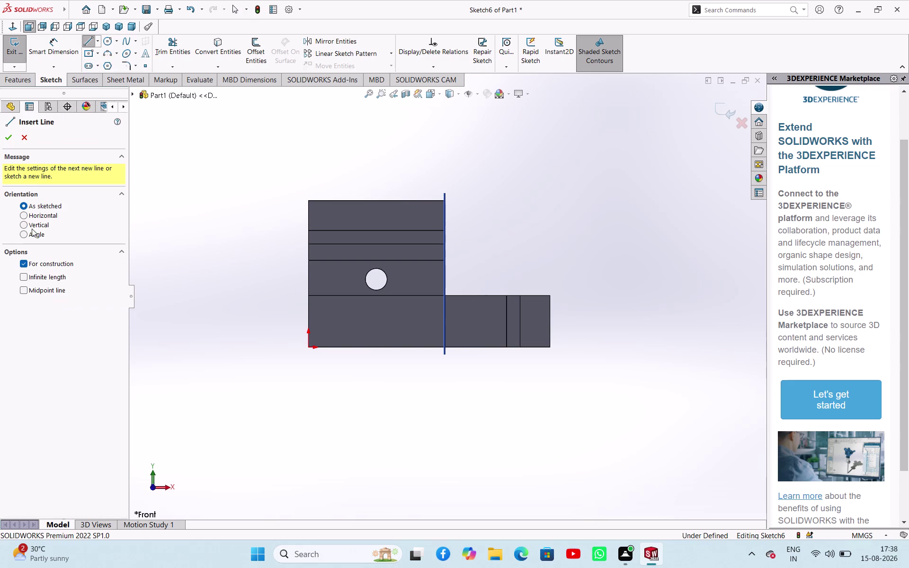
click(24, 288)
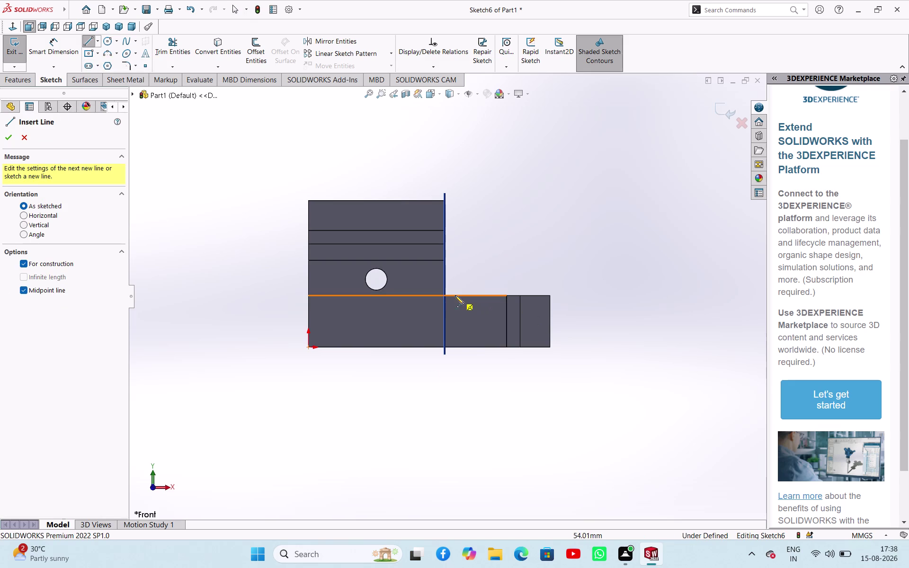
click(446, 296)
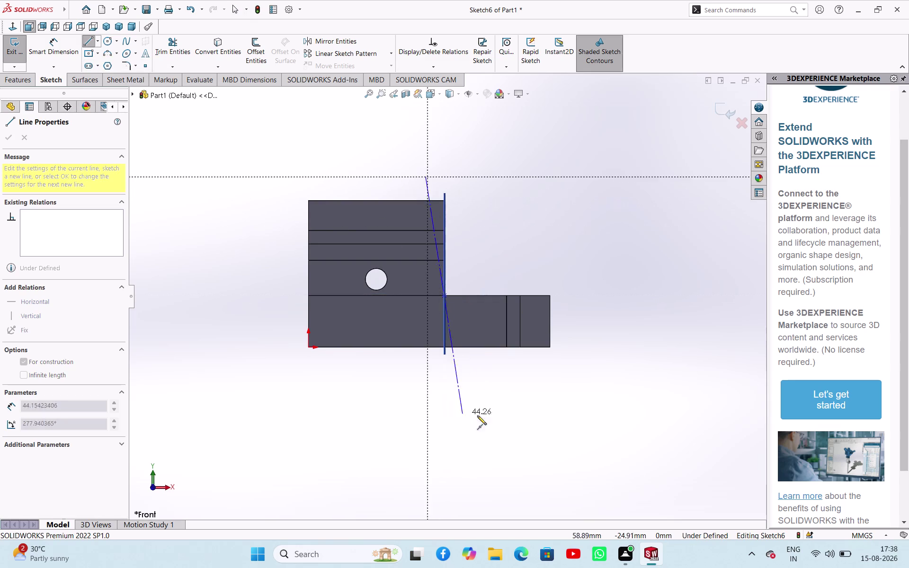
click(443, 442)
right_click(492, 393)
click(508, 399)
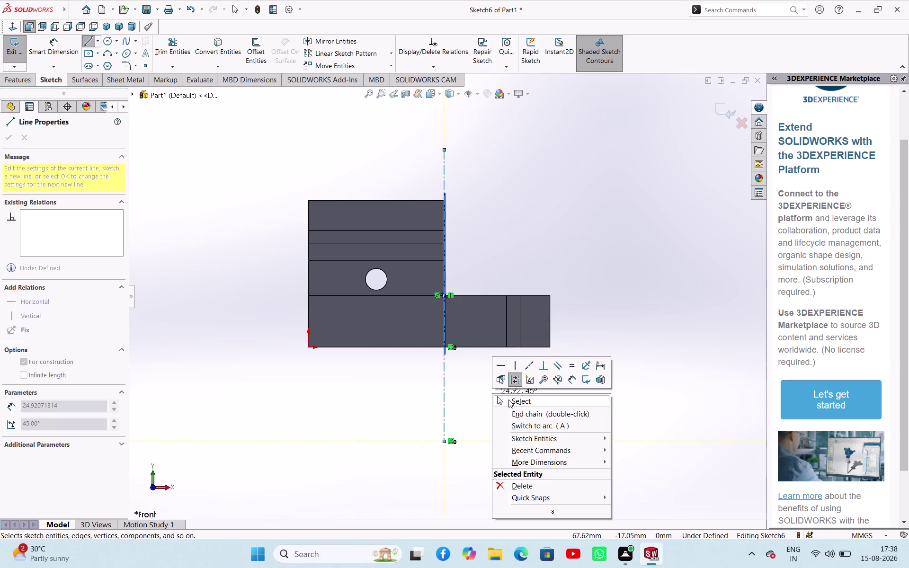
click(500, 218)
Orbit to check the centerline, then return to Front view and zoom in.
middle_drag(632, 244, 522, 255)
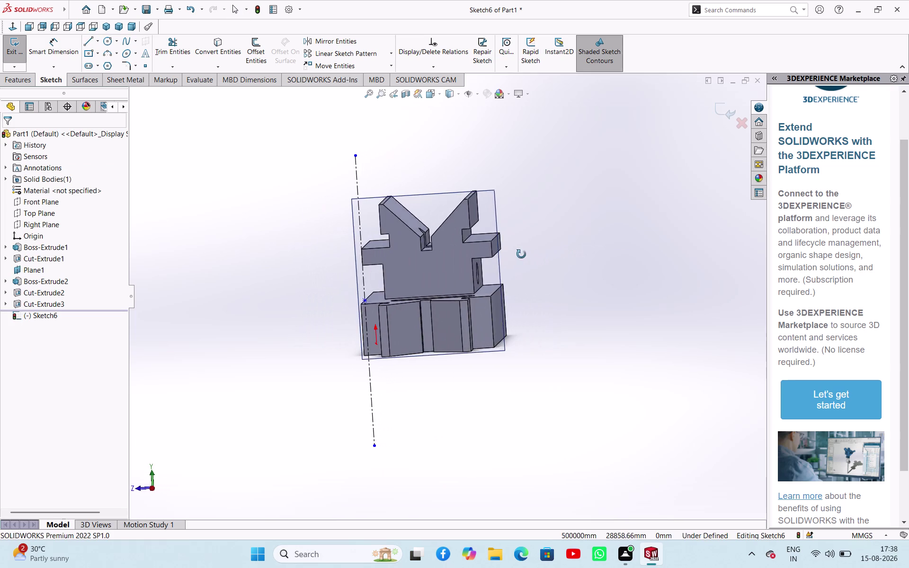
middle_drag(522, 255, 551, 266)
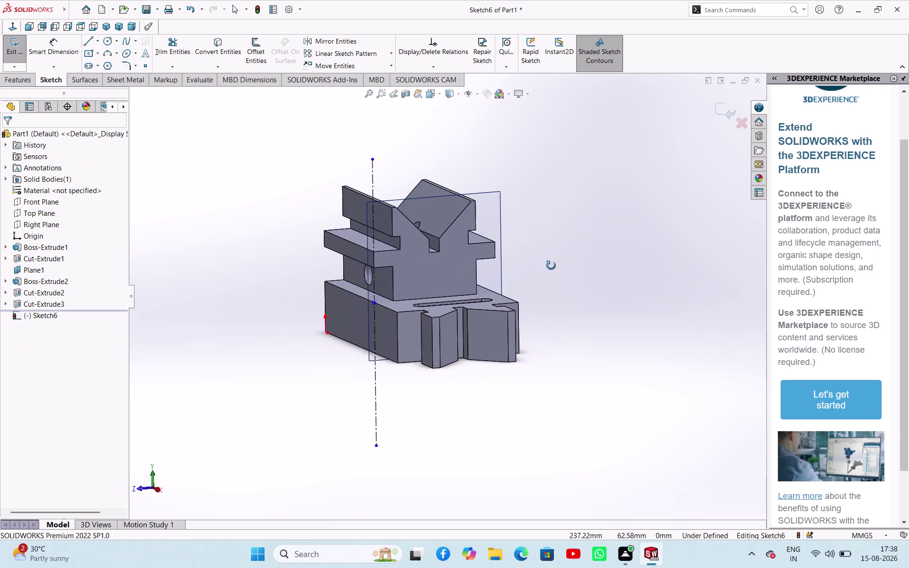
middle_drag(551, 266, 595, 254)
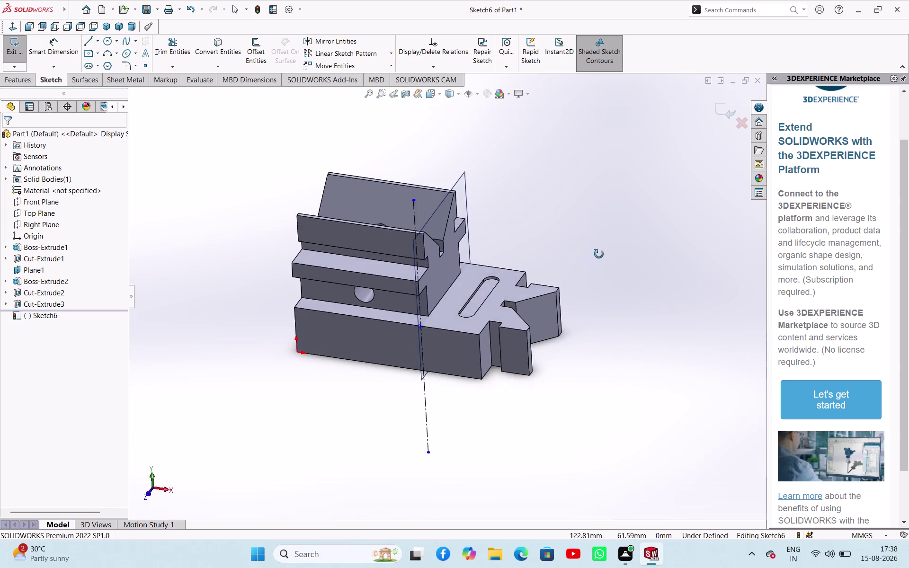
middle_drag(595, 254, 606, 254)
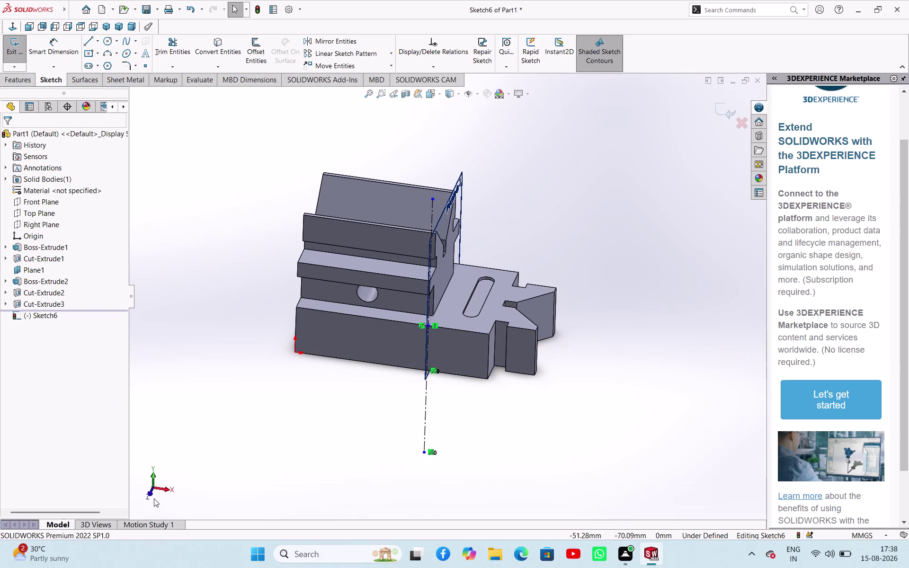
click(150, 493)
click(317, 393)
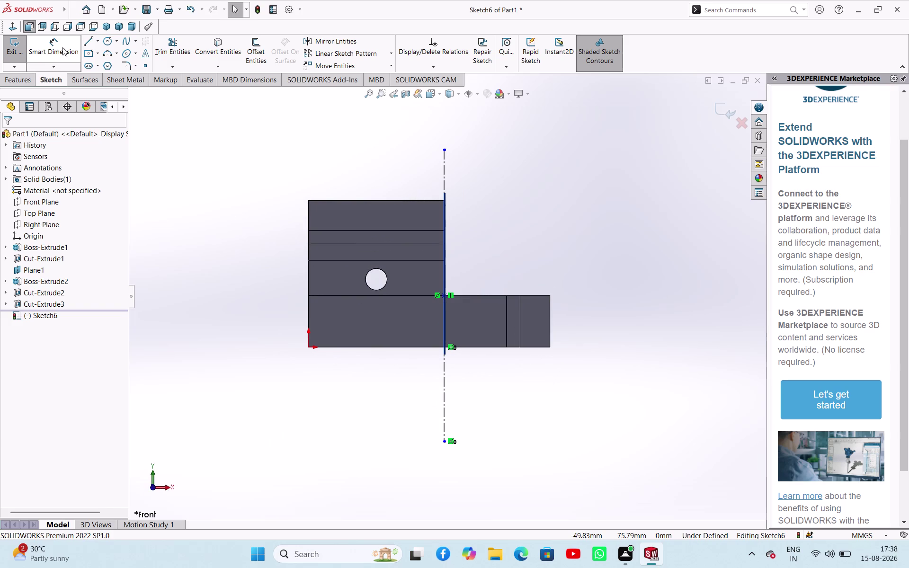
click(91, 42)
scroll(down, 3)
scroll(down, 3)
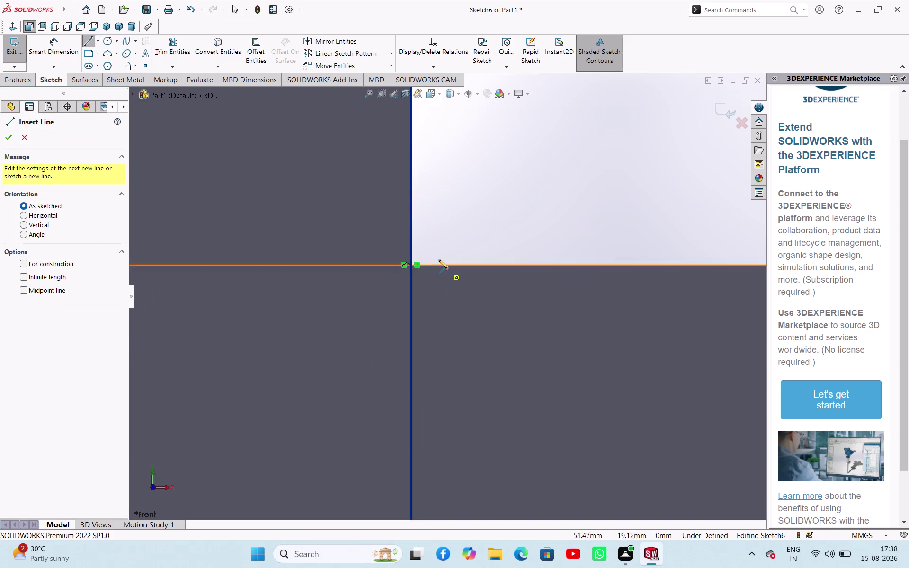
scroll(down, 3)
scroll(down, 3)
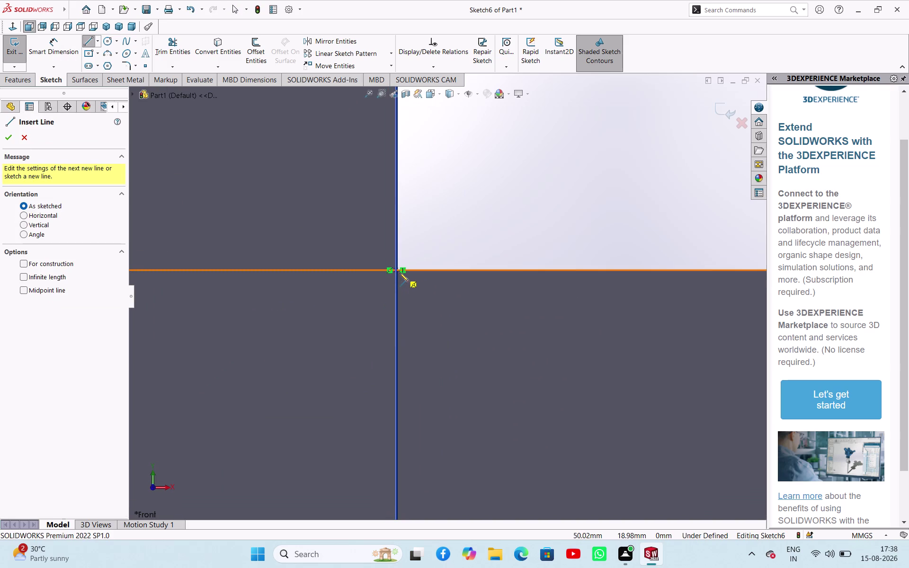
click(398, 269)
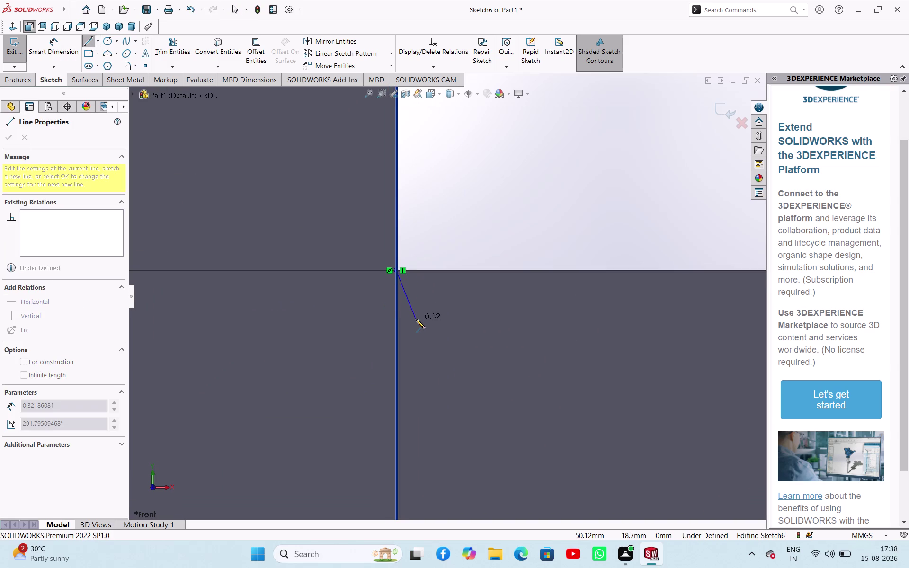
click(416, 319)
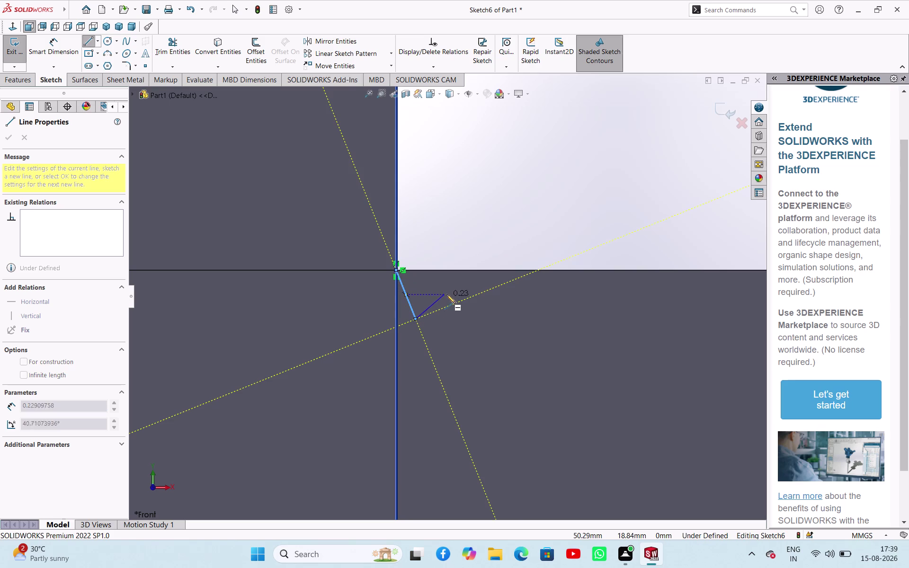
click(482, 271)
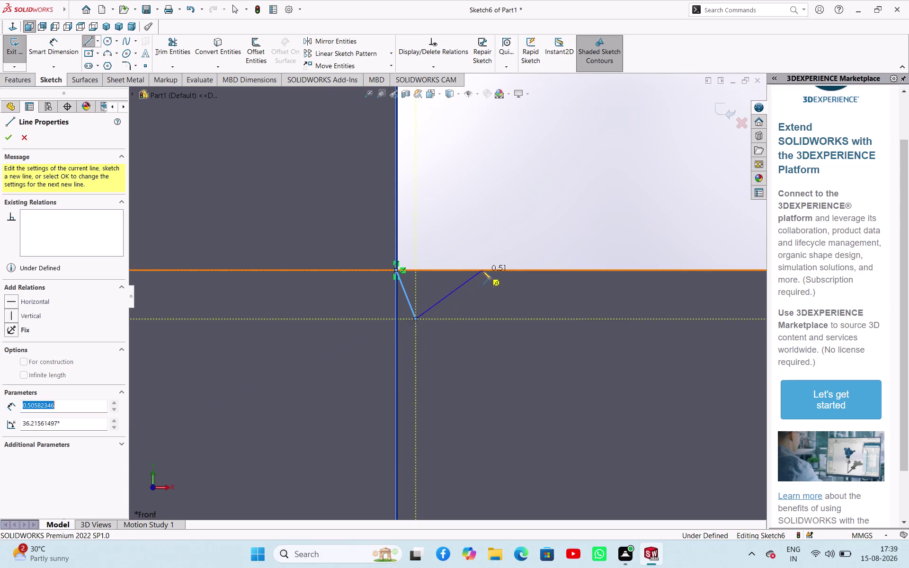
click(399, 271)
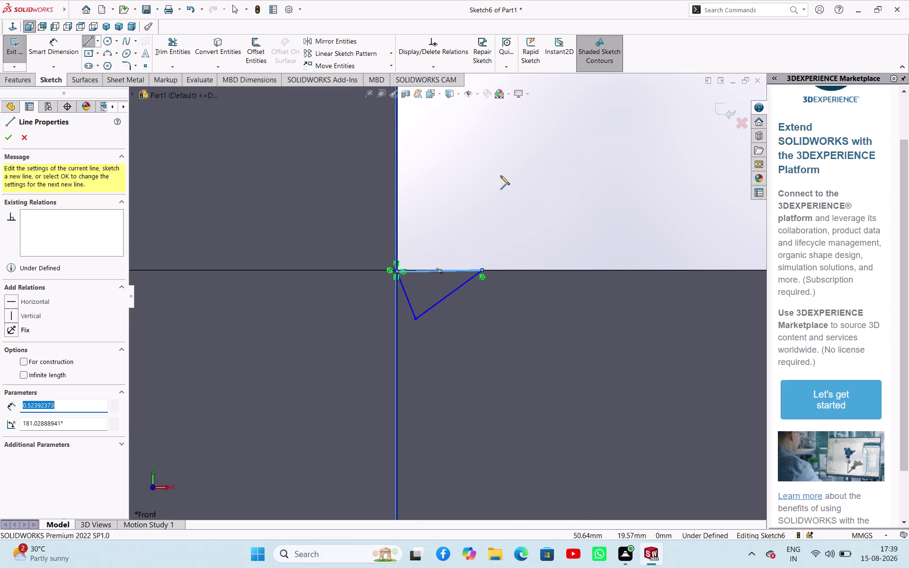
right_click(469, 198)
click(479, 206)
click(451, 209)
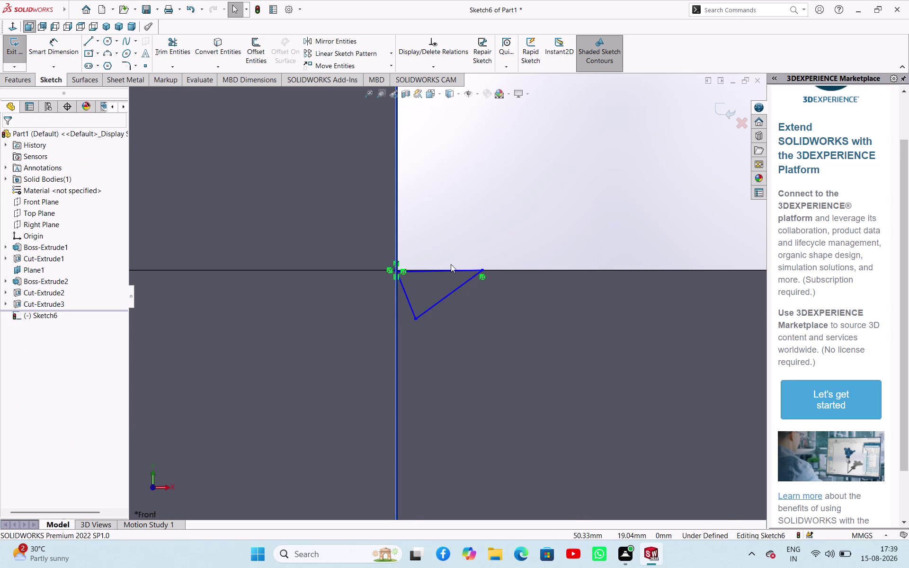
click(444, 271)
click(472, 230)
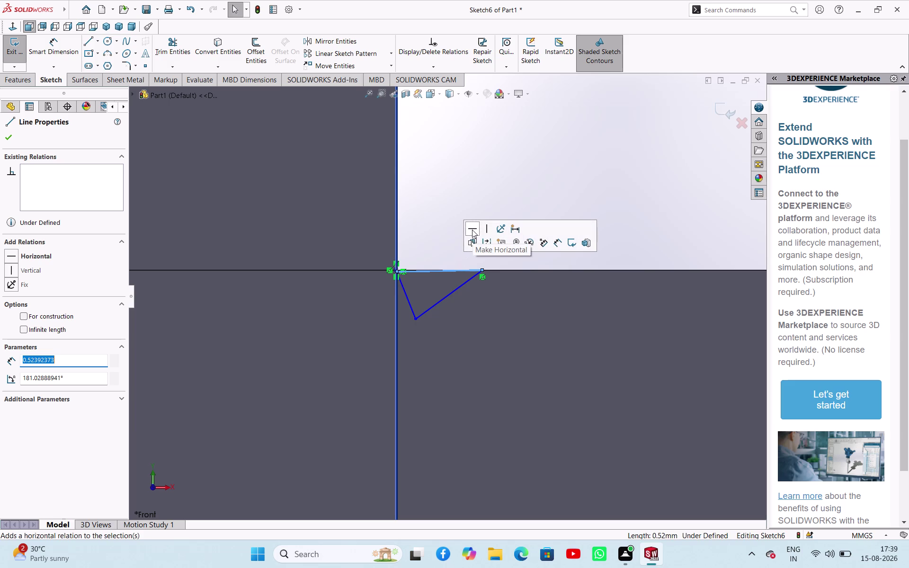
click(437, 245)
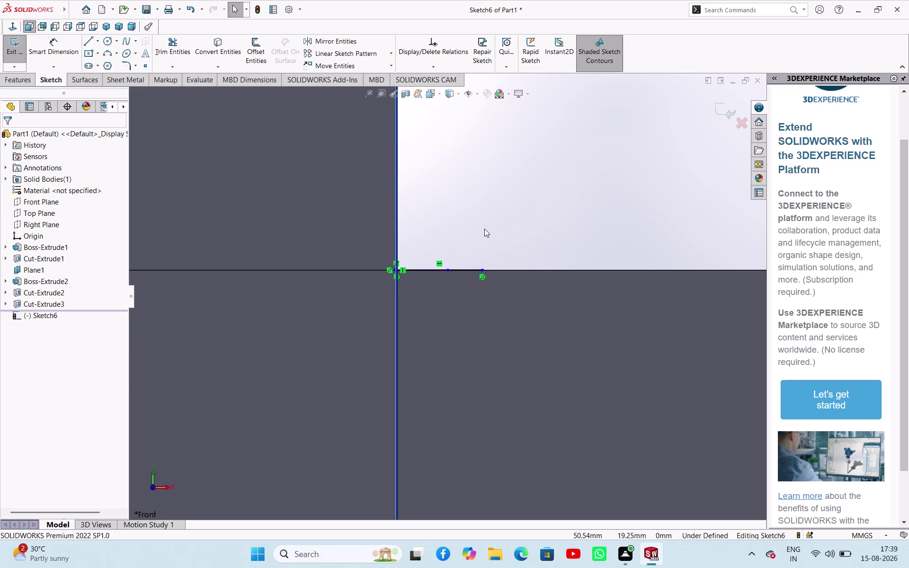
key(ctrl+z)
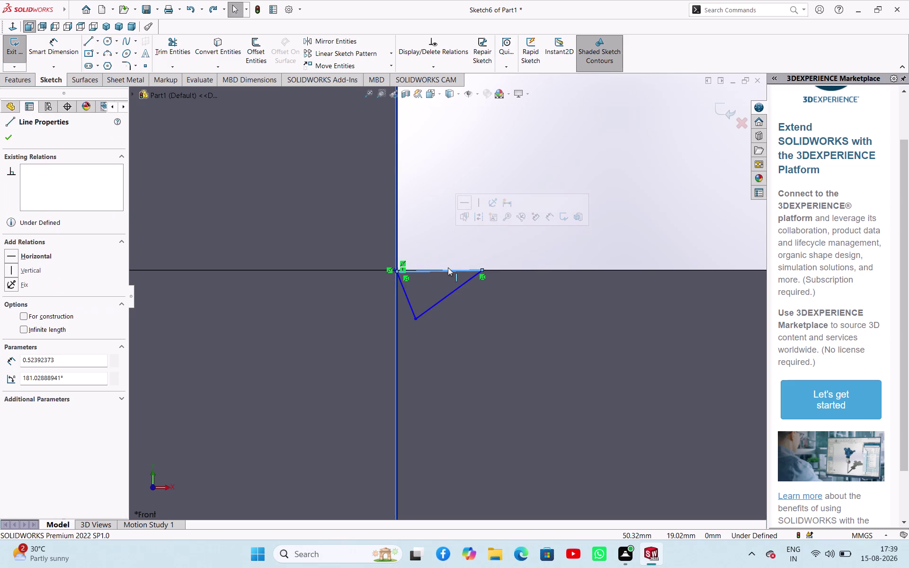
click(434, 208)
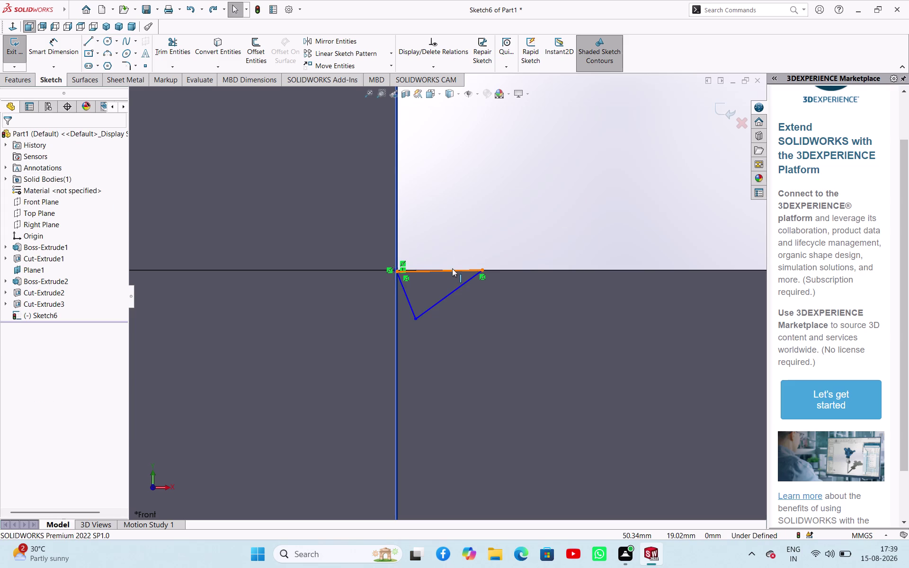
click(452, 269)
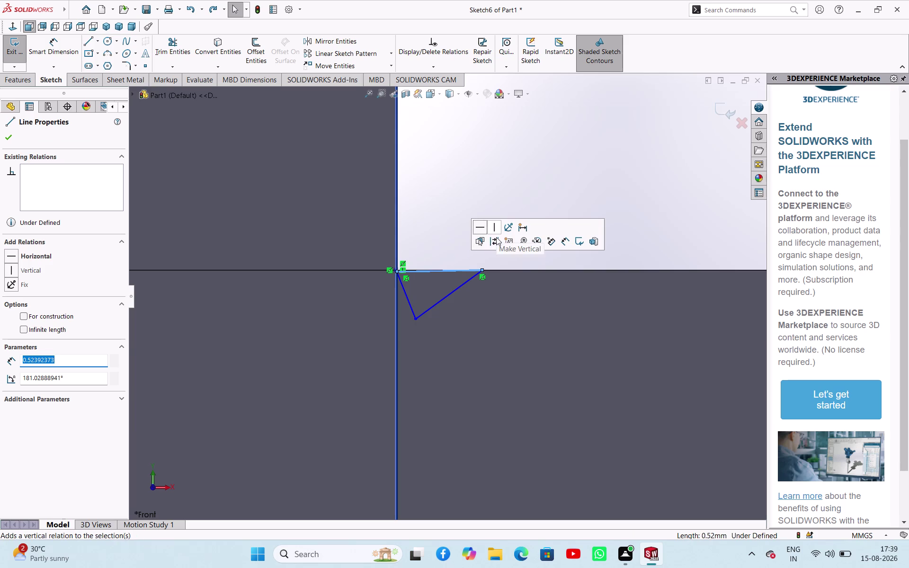
click(480, 230)
click(433, 202)
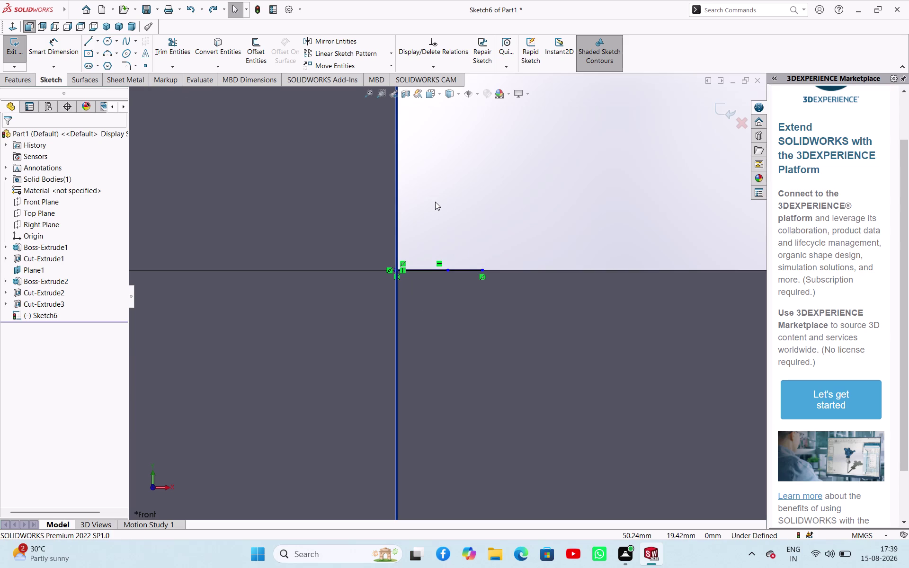
key(ctrl+z)
key(ctrl+z)
key(ctrl+z)
key(ctrl+z)
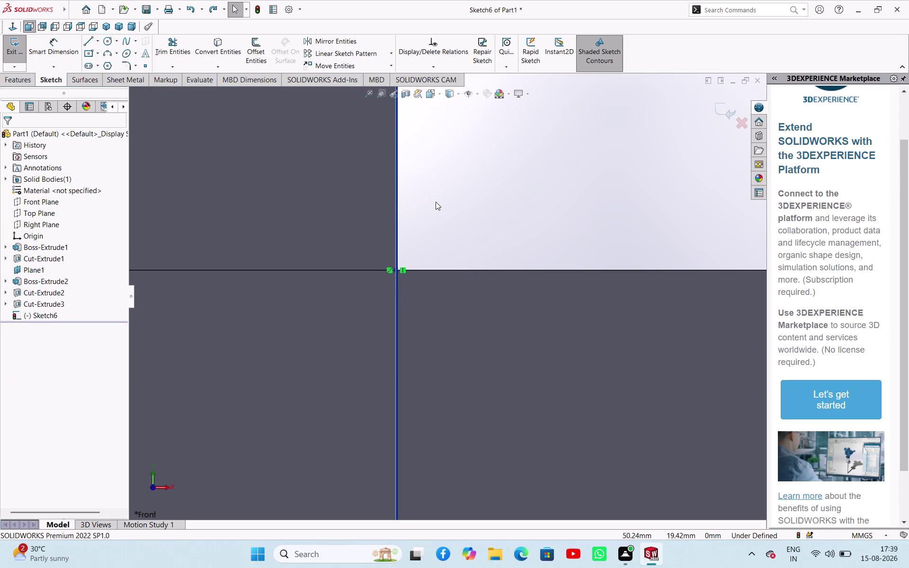
click(88, 43)
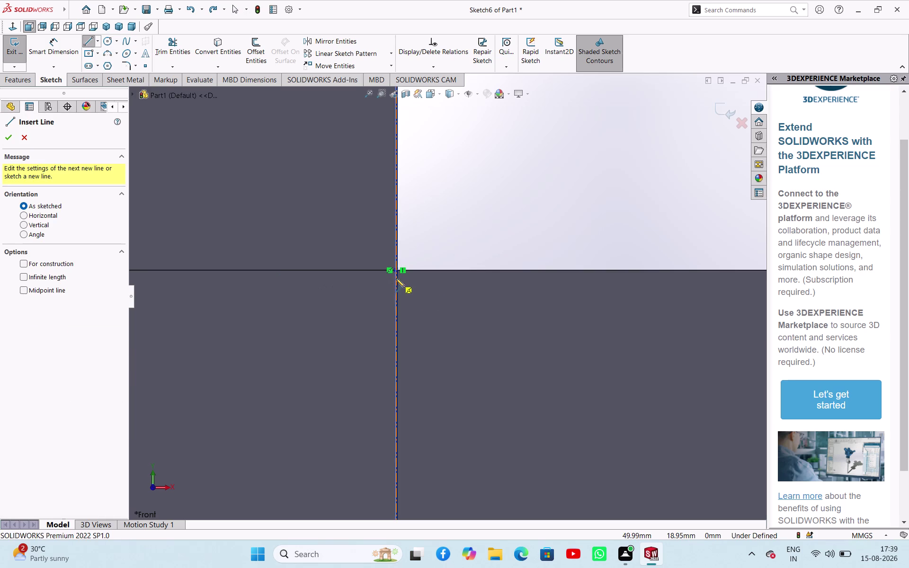
Sketch a closed three-line triangle beside the centerline, starting at the centerline's edge intersection.
click(398, 272)
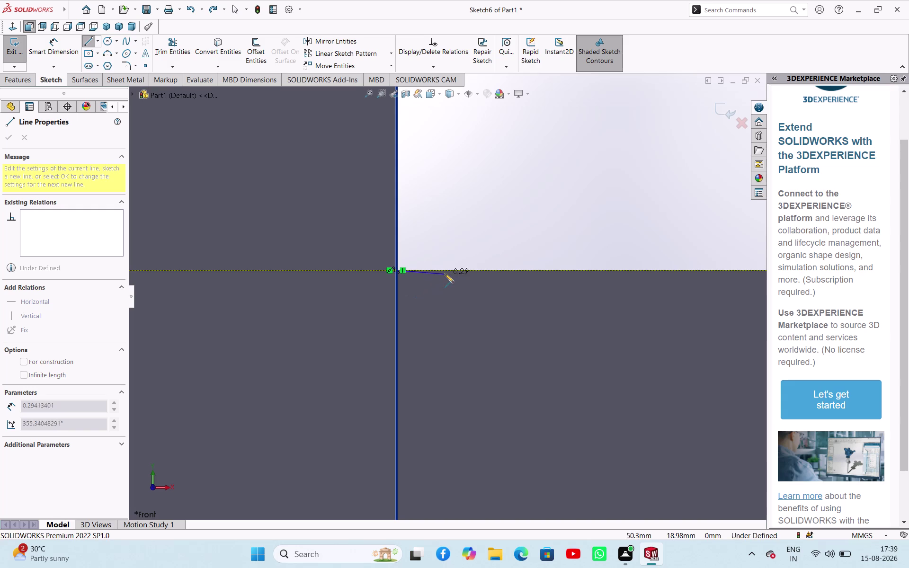
click(464, 271)
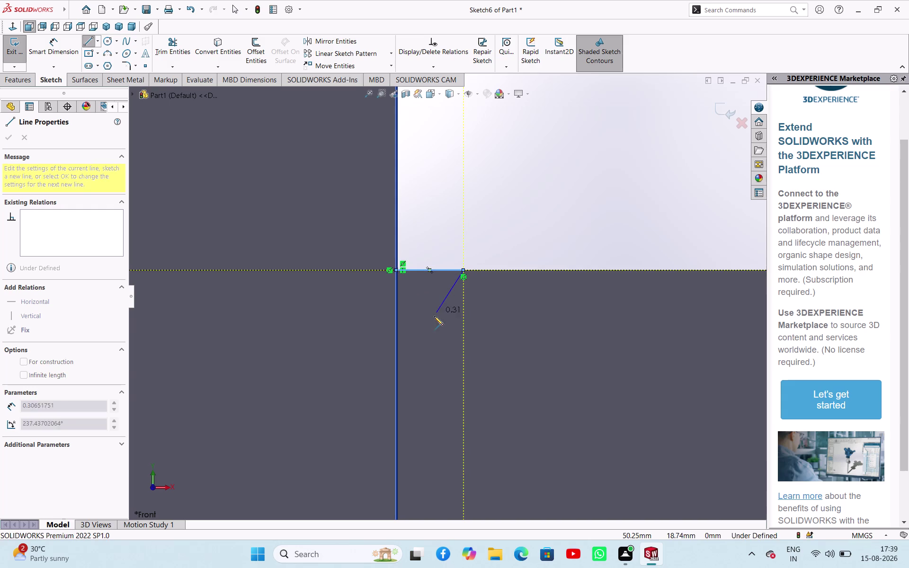
click(430, 336)
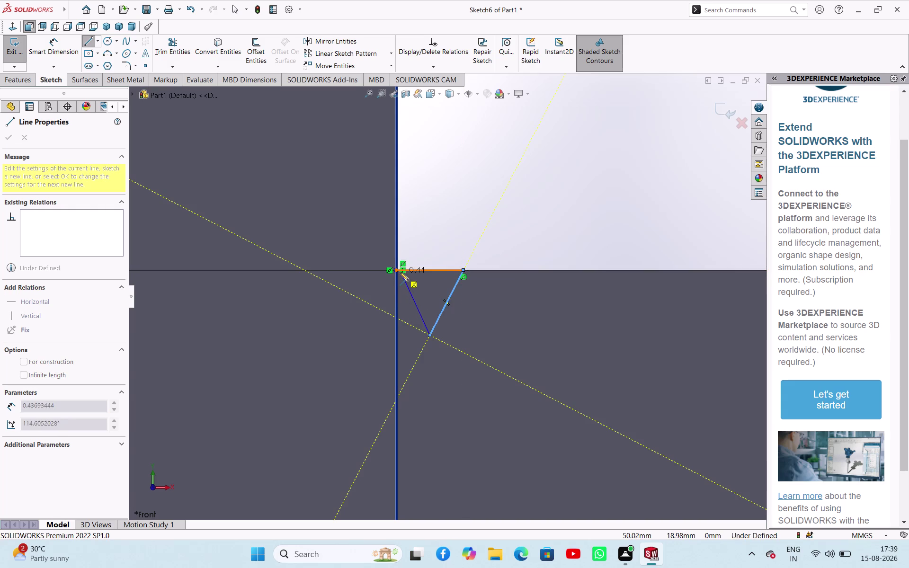
click(398, 270)
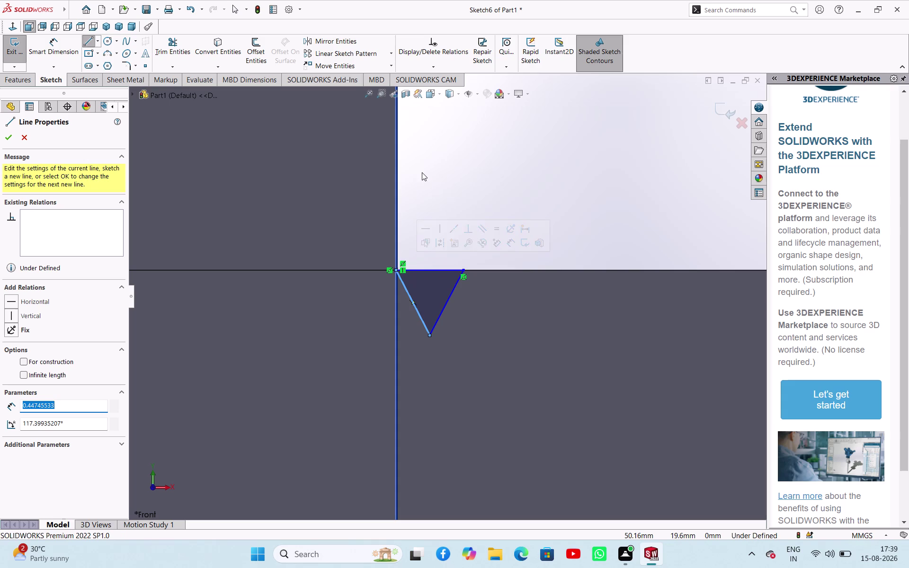
right_click(422, 173)
click(434, 179)
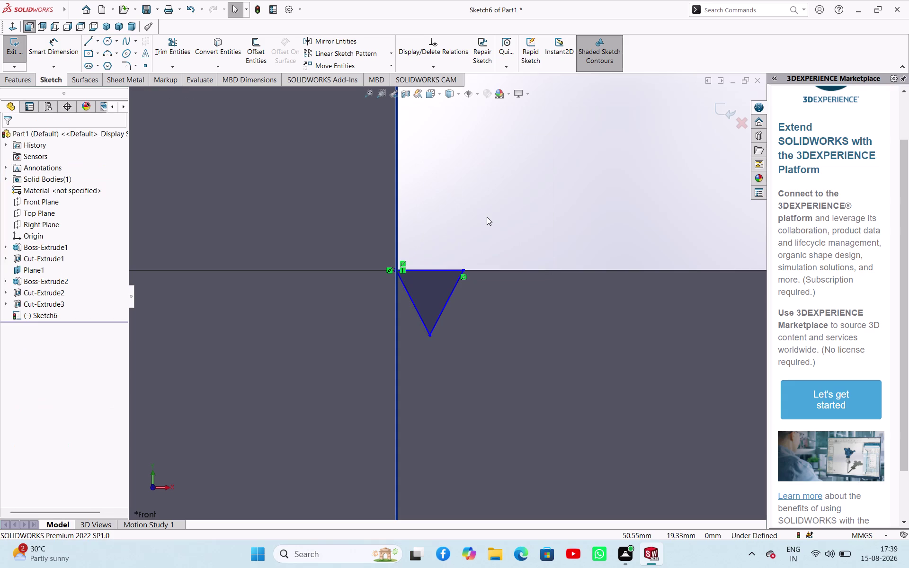
Dimension the triangle's depth at 3 mm, stretching it into a narrow wedge beside the centerline.
right_drag(510, 234, 519, 150)
click(445, 269)
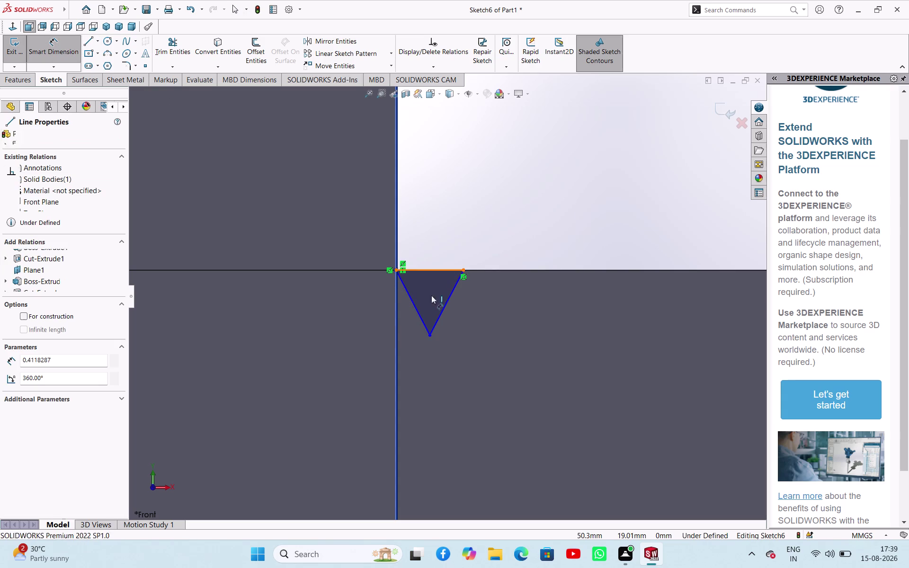
click(430, 334)
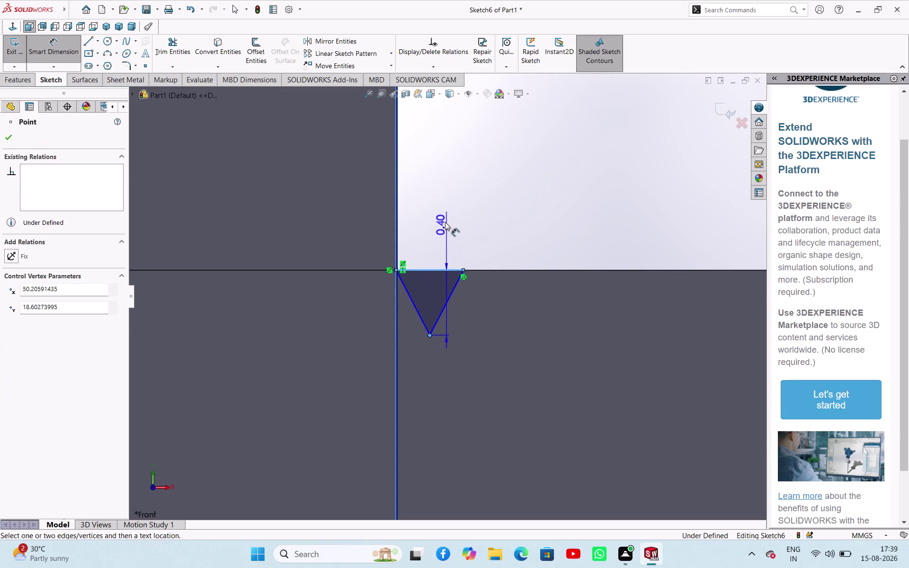
click(438, 214)
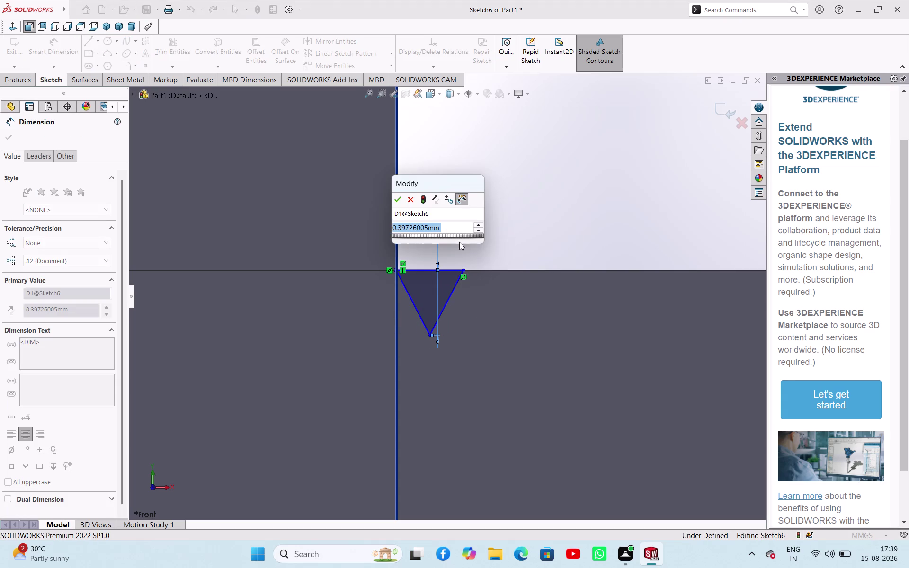
key(3)
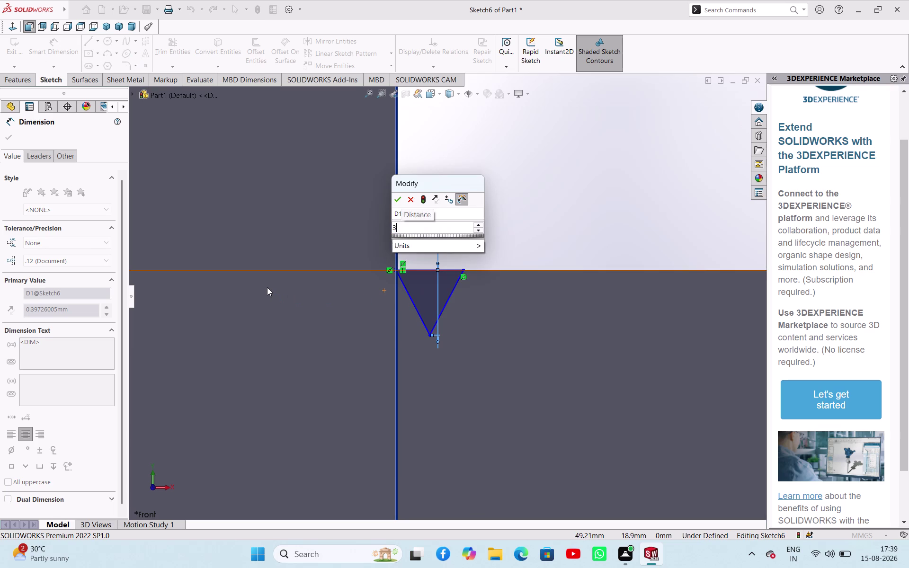
key(Return)
scroll(up, 3)
scroll(down, 3)
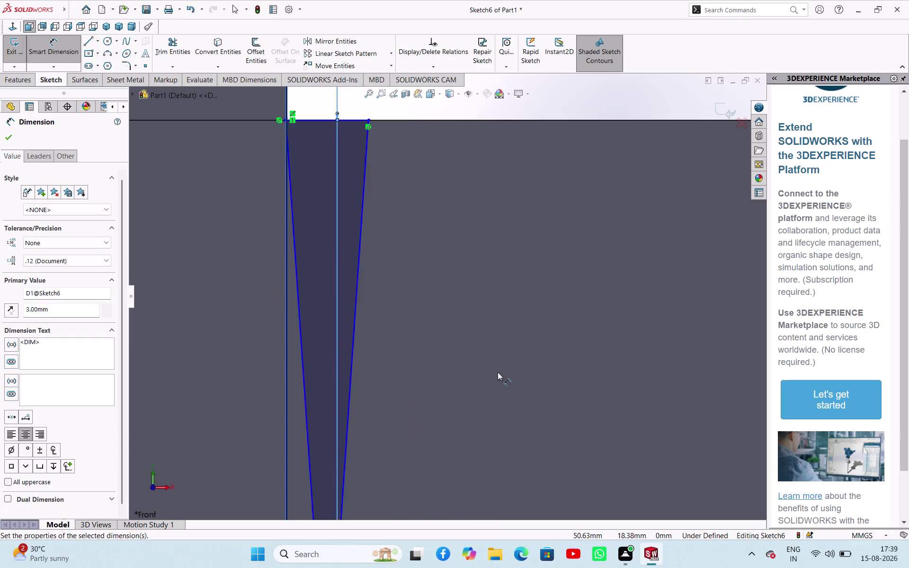
scroll(down, 3)
scroll(up, 3)
scroll(down, 3)
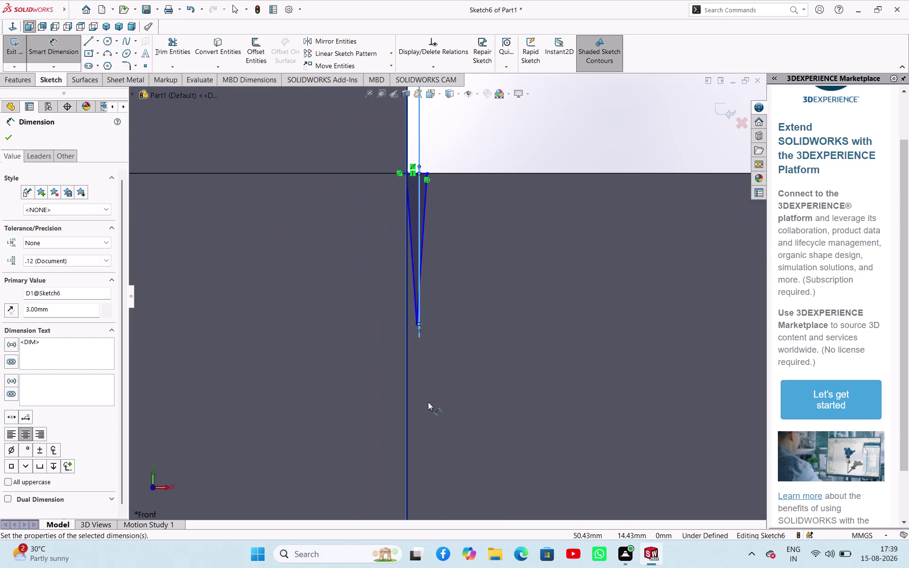
scroll(up, 3)
scroll(down, 3)
scroll(up, 3)
right_click(492, 138)
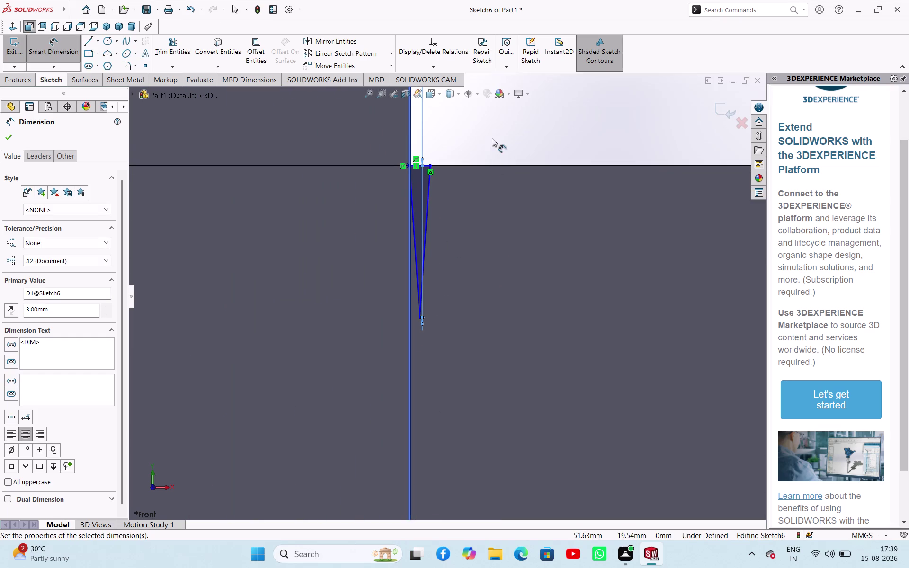
click(506, 173)
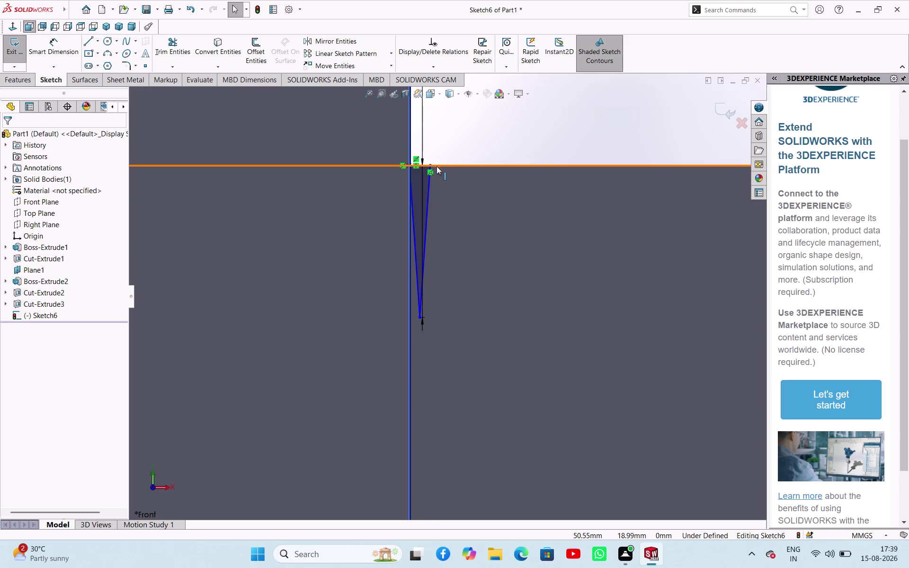
Drag the triangle's top and bottom vertices rightward, which produces invalid geometry.
drag(430, 166, 445, 167)
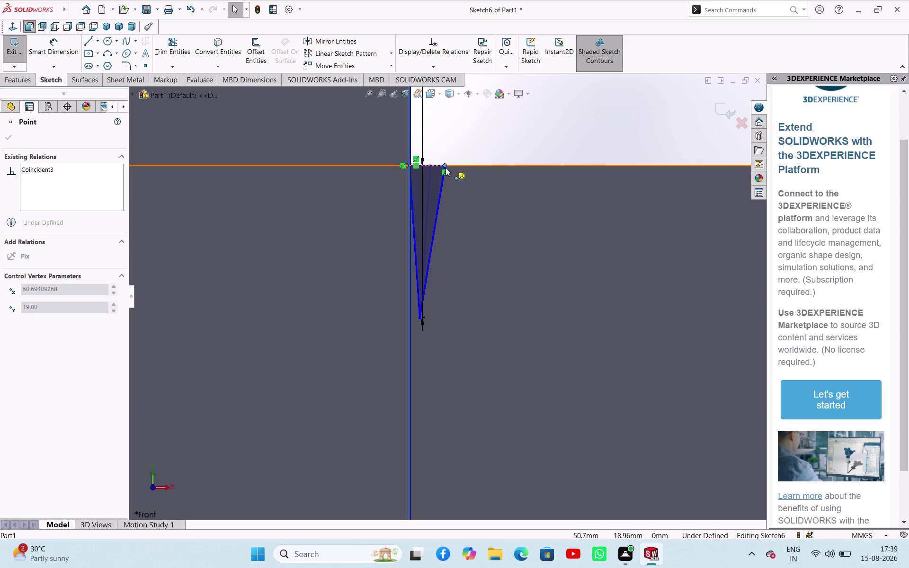
drag(446, 168, 543, 183)
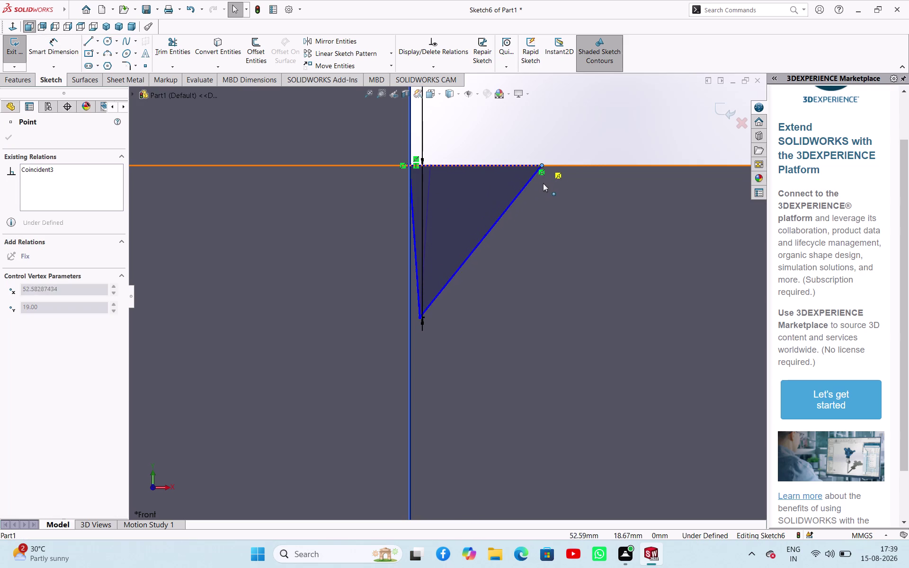
drag(542, 184, 568, 191)
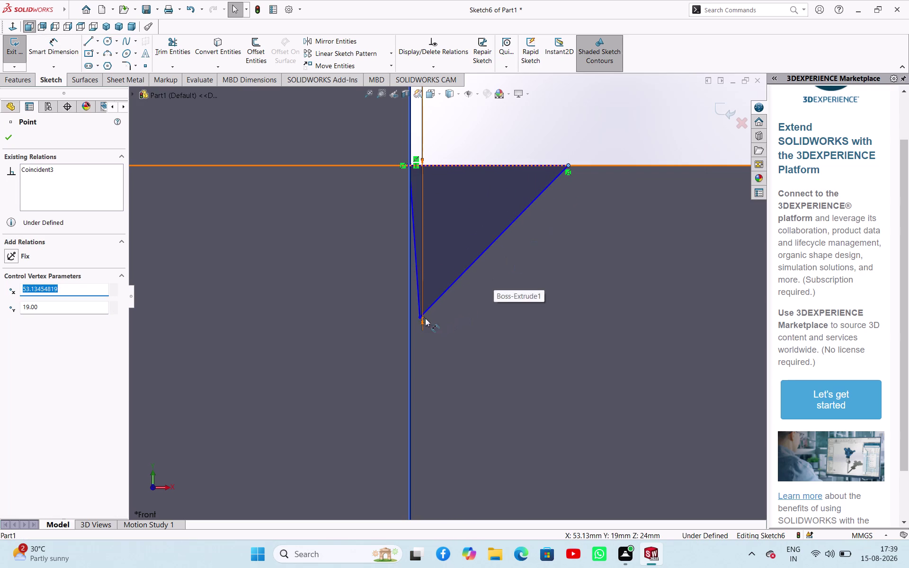
drag(420, 317, 473, 322)
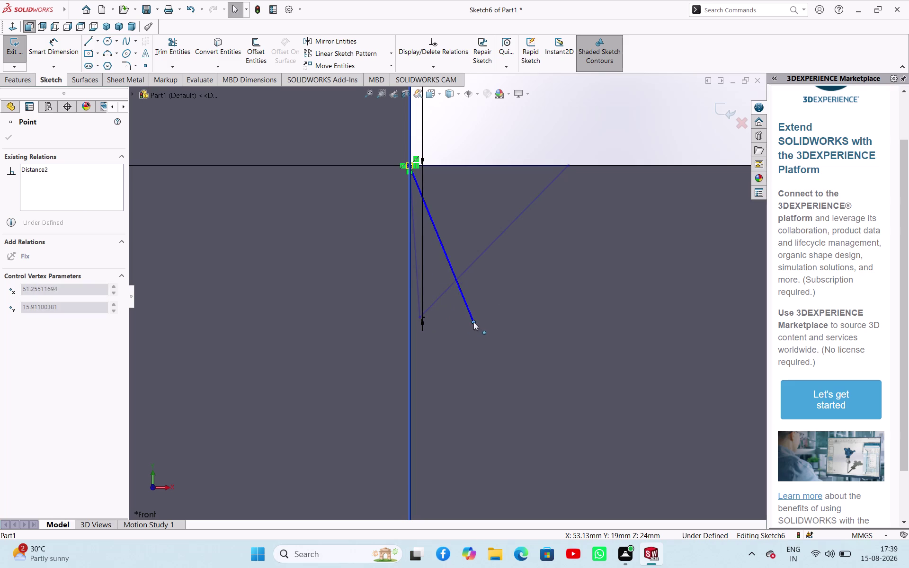
drag(473, 322, 475, 322)
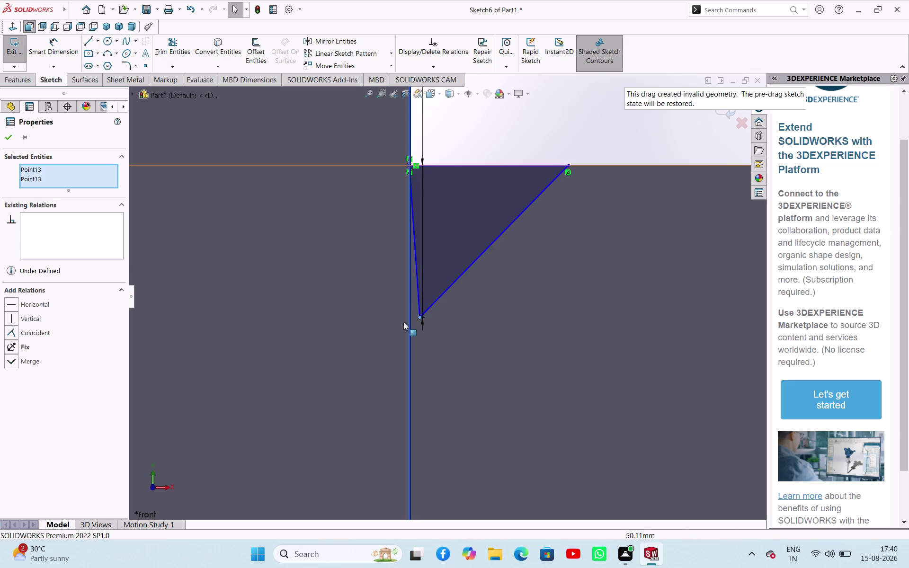
scroll(down, 3)
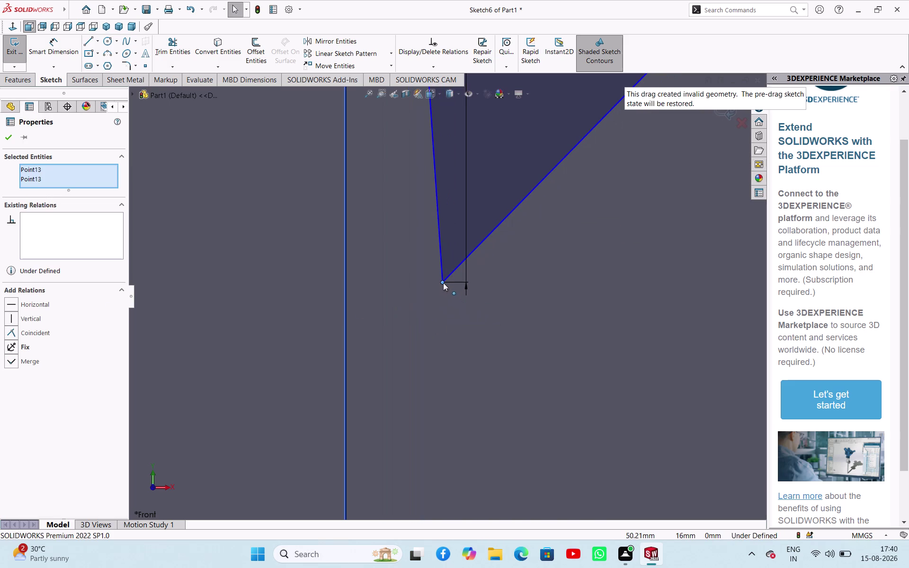
drag(442, 282, 562, 287)
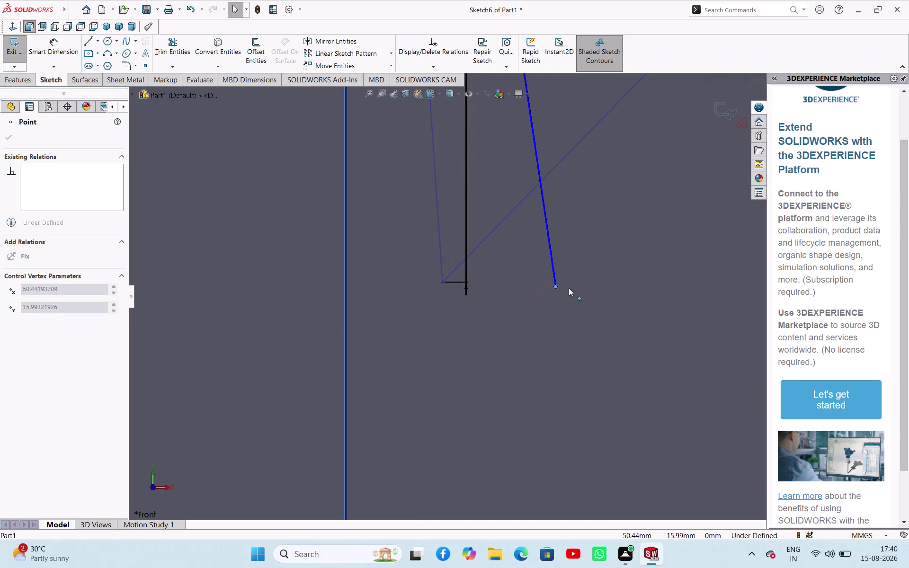
drag(562, 287, 590, 289)
scroll(up, 3)
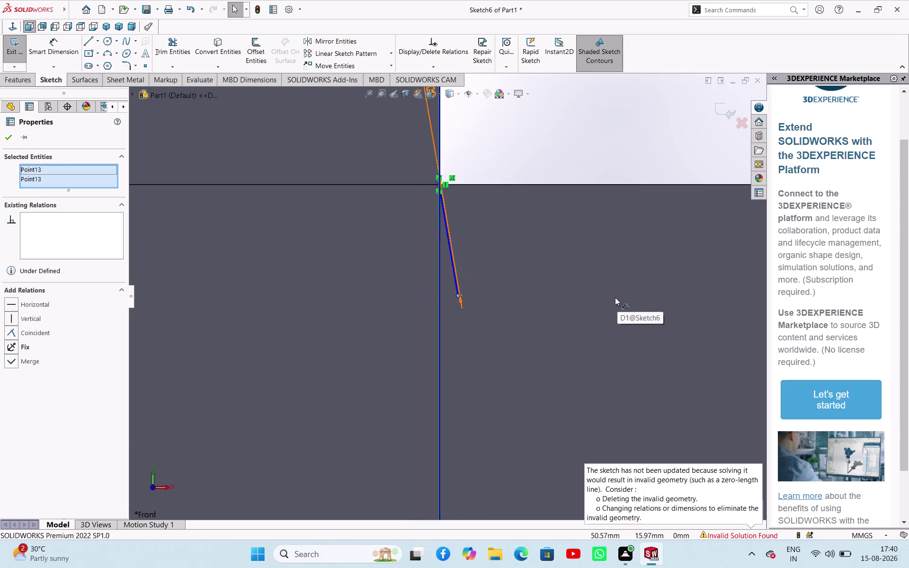
scroll(up, 3)
click(514, 179)
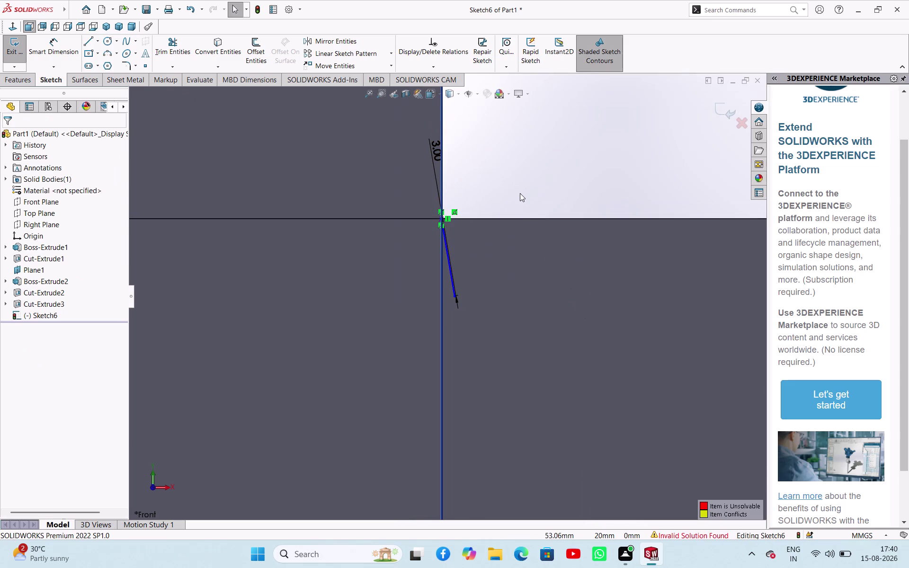
Undo the vertex drags, the 3 mm dimension and the triangle lines.
key(ctrl+z)
key(ctrl+z)
key(ctrl+z)
key(ctrl+z)
key(ctrl+z)
key(ctrl+z)
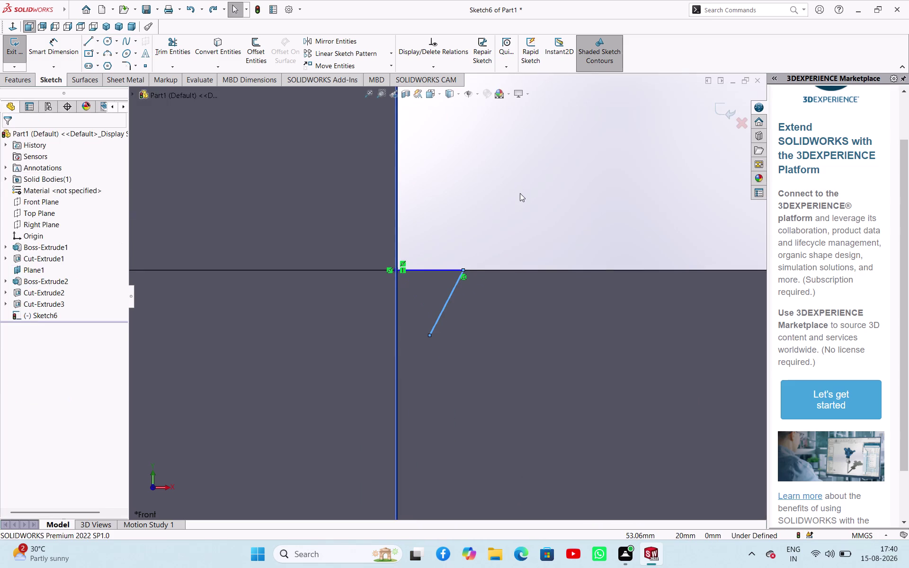
key(ctrl+z)
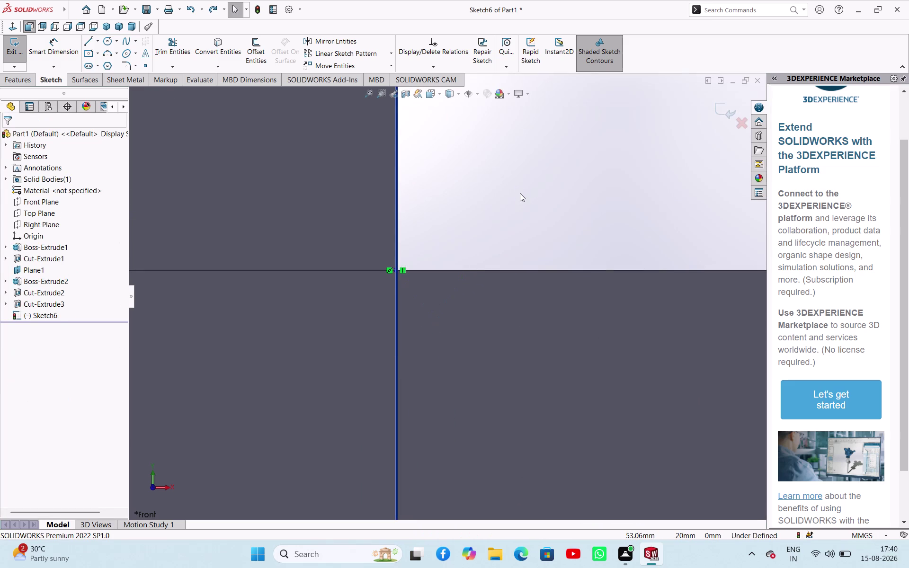